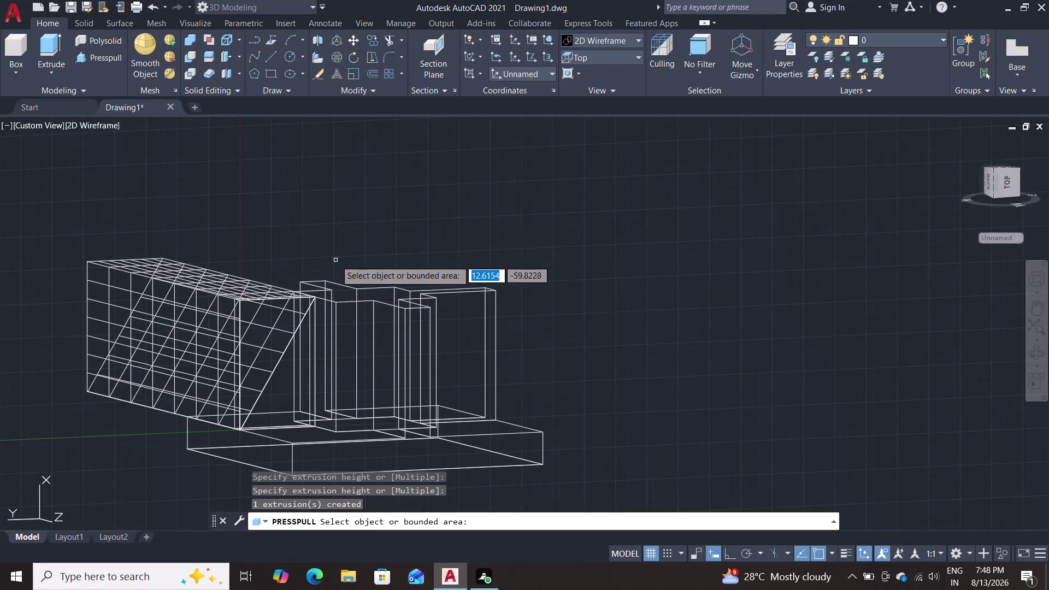
Switch the visual style to Shades of Gray and orbit to face the end wall.
key(Escape)
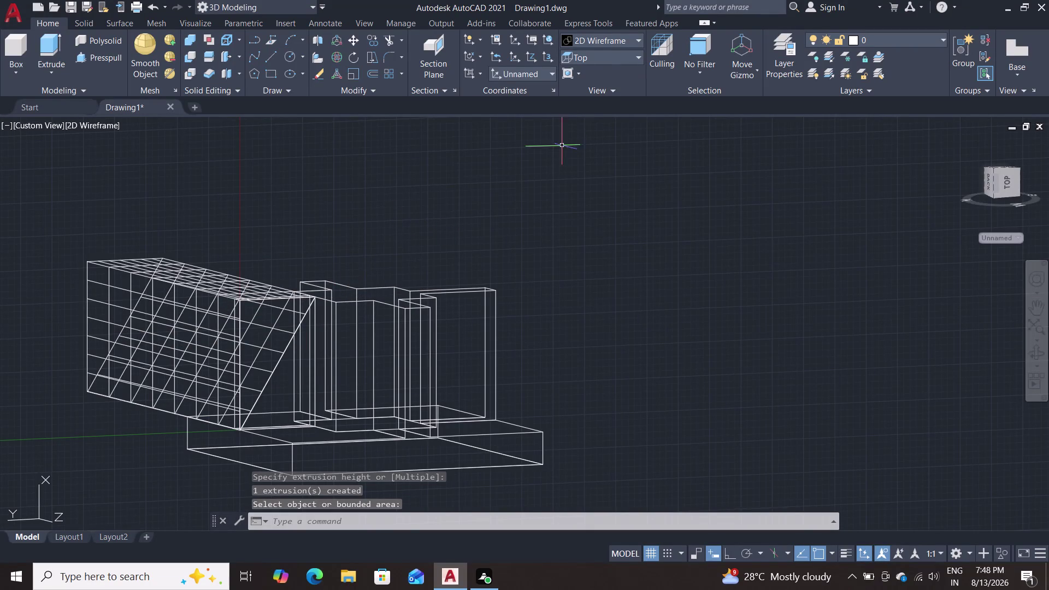
click(600, 54)
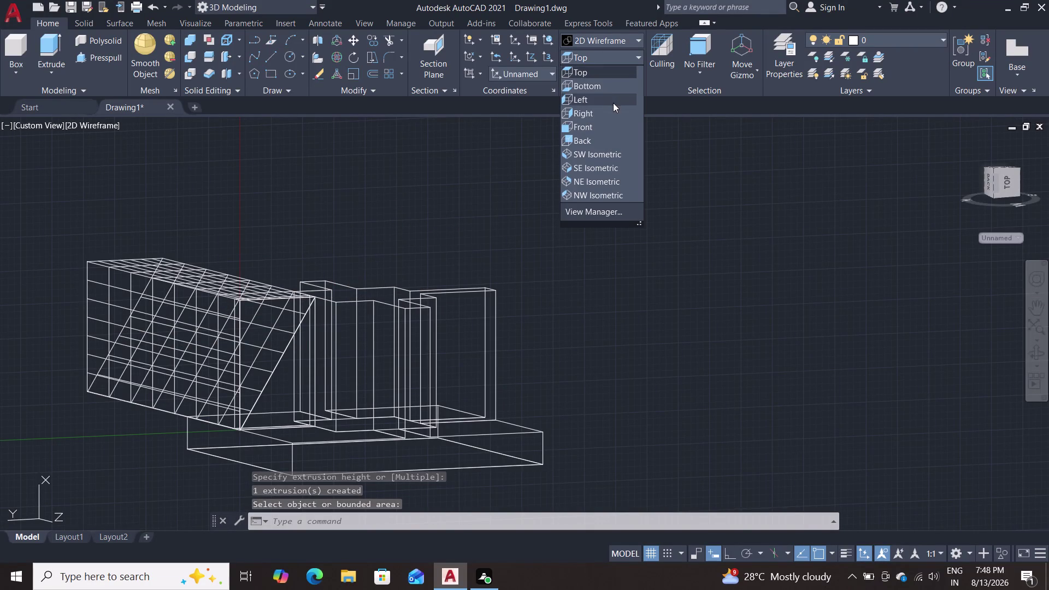
click(604, 42)
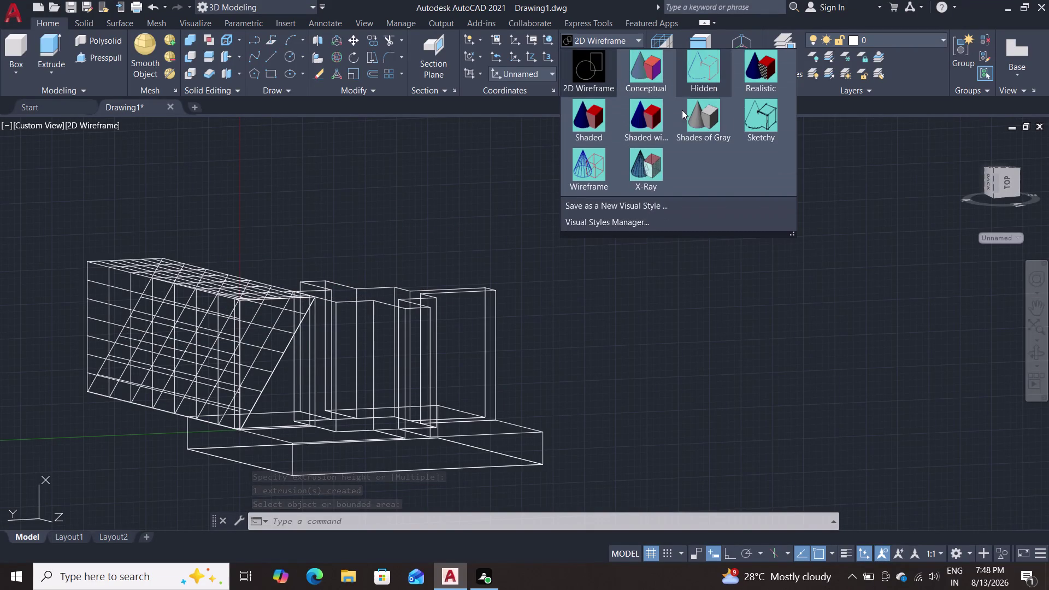
click(693, 120)
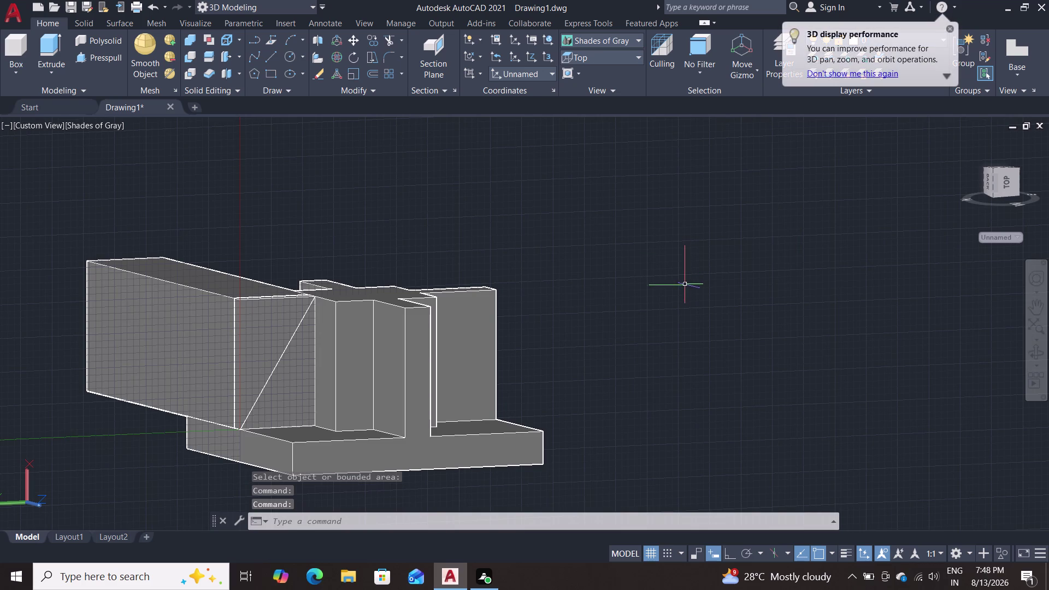
key(Escape)
middle_drag(638, 319, 455, 455)
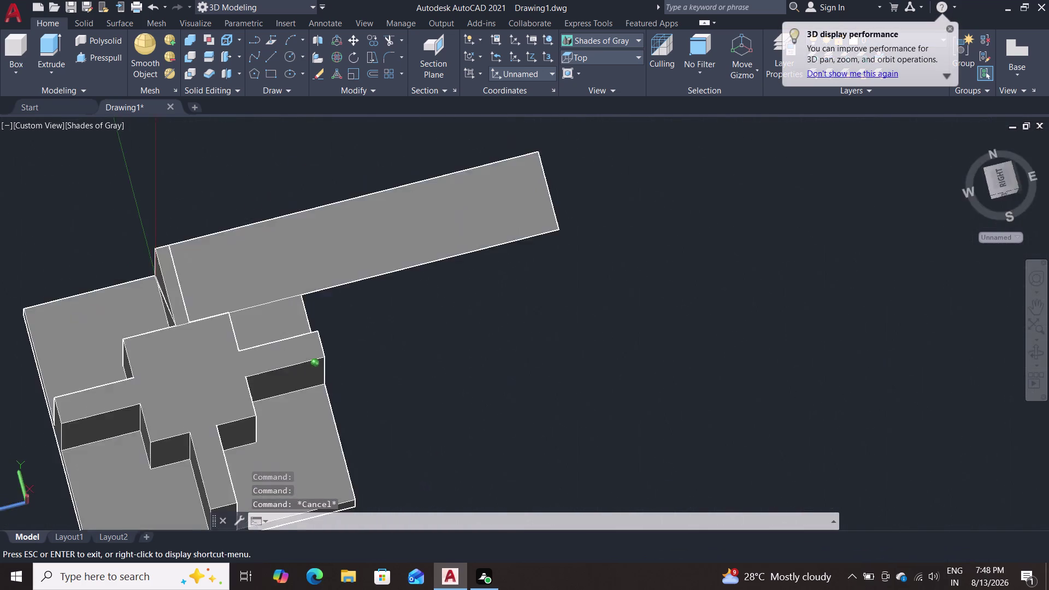
middle_drag(455, 454, 248, 342)
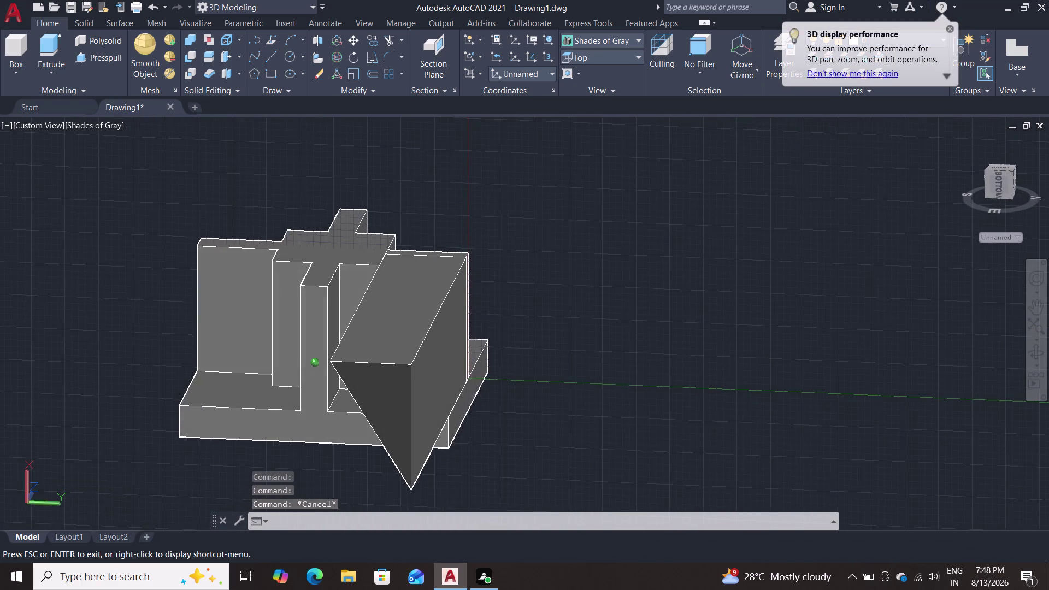
middle_drag(550, 324, 263, 311)
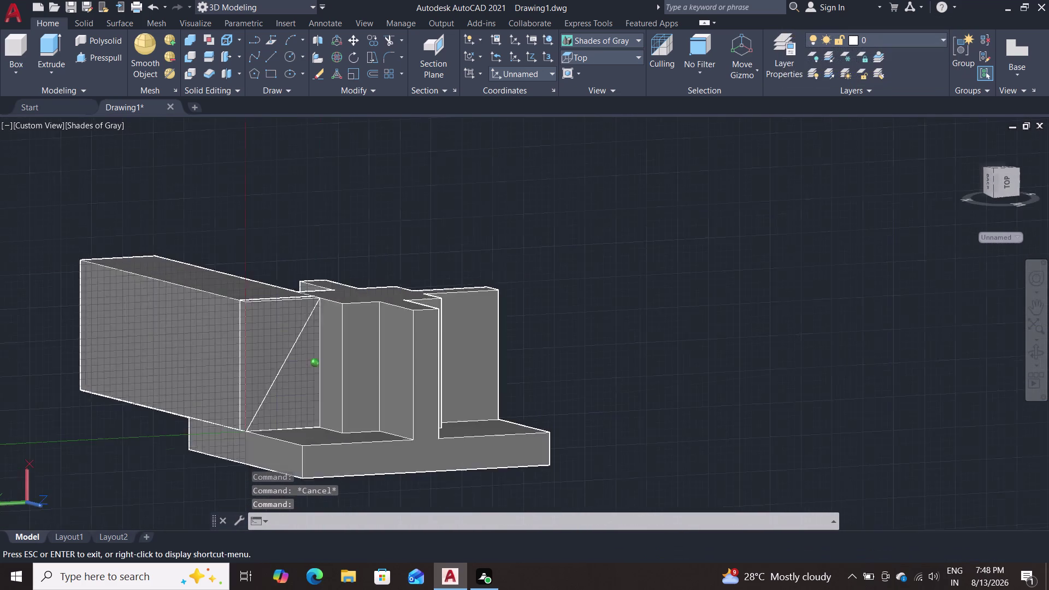
middle_drag(263, 311, 241, 320)
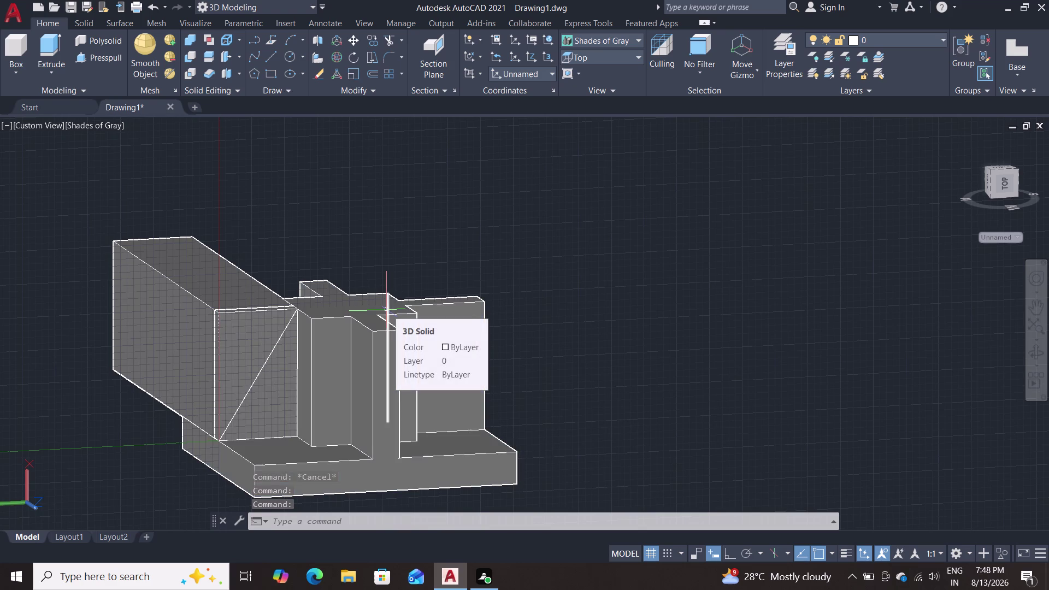
Delete the long slanted block on the left.
key(Escape)
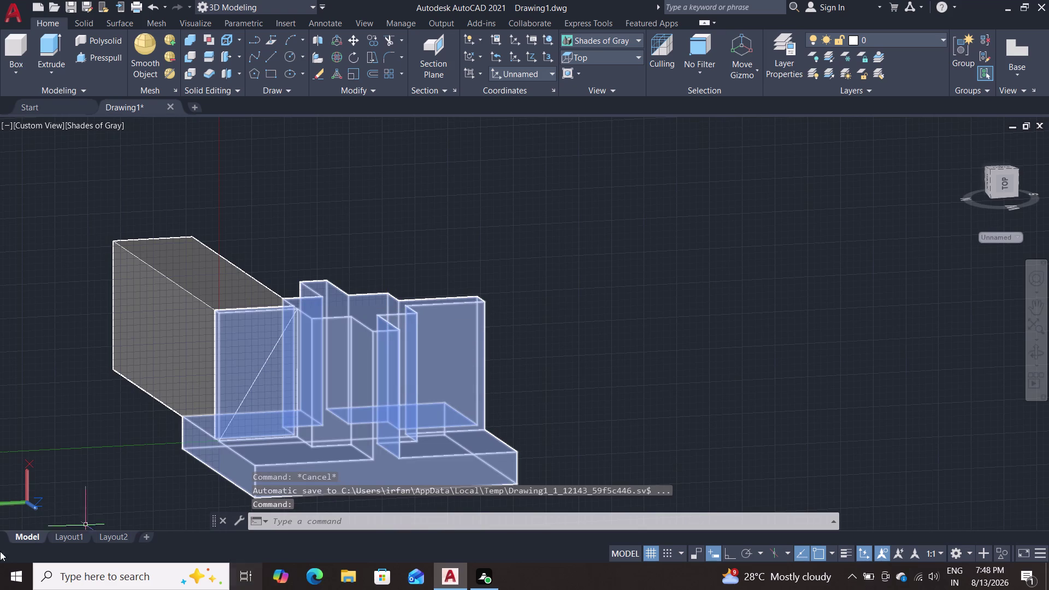
click(158, 302)
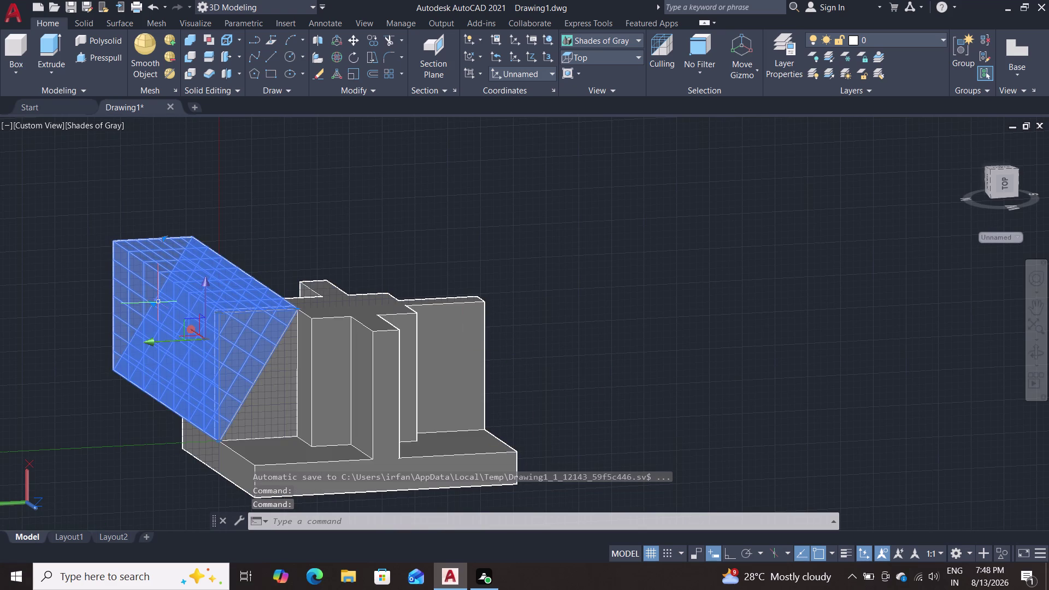
key(Delete)
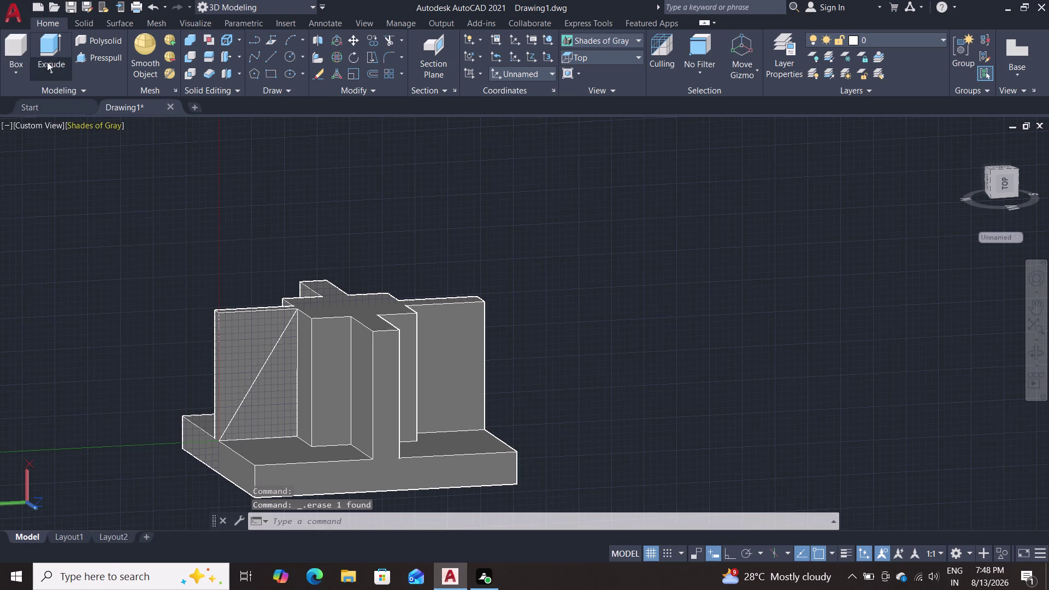
Try press-pulling the end wall face twice, cancelling both attempts.
click(98, 56)
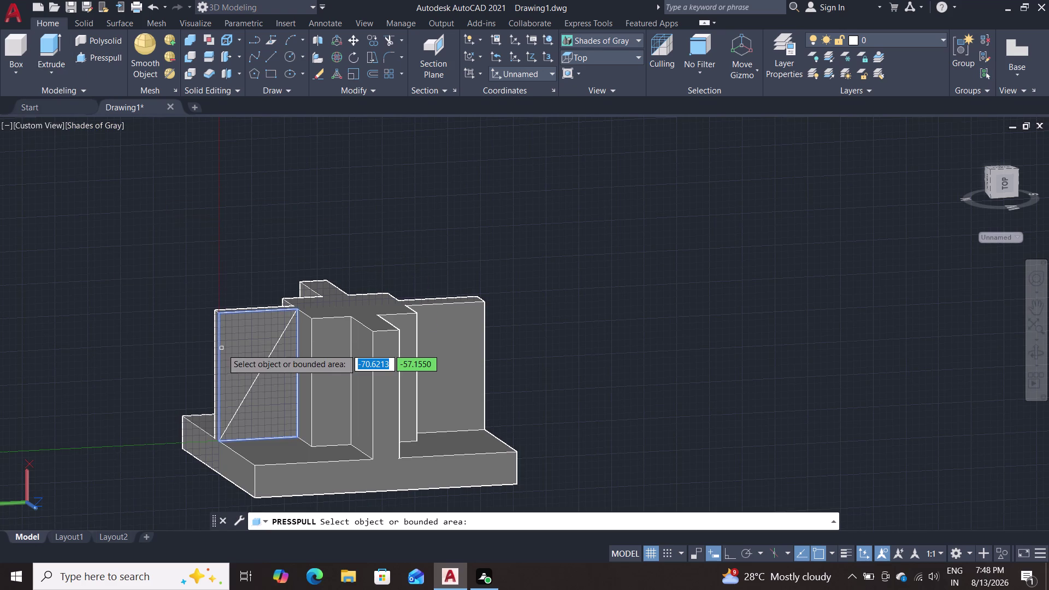
click(237, 327)
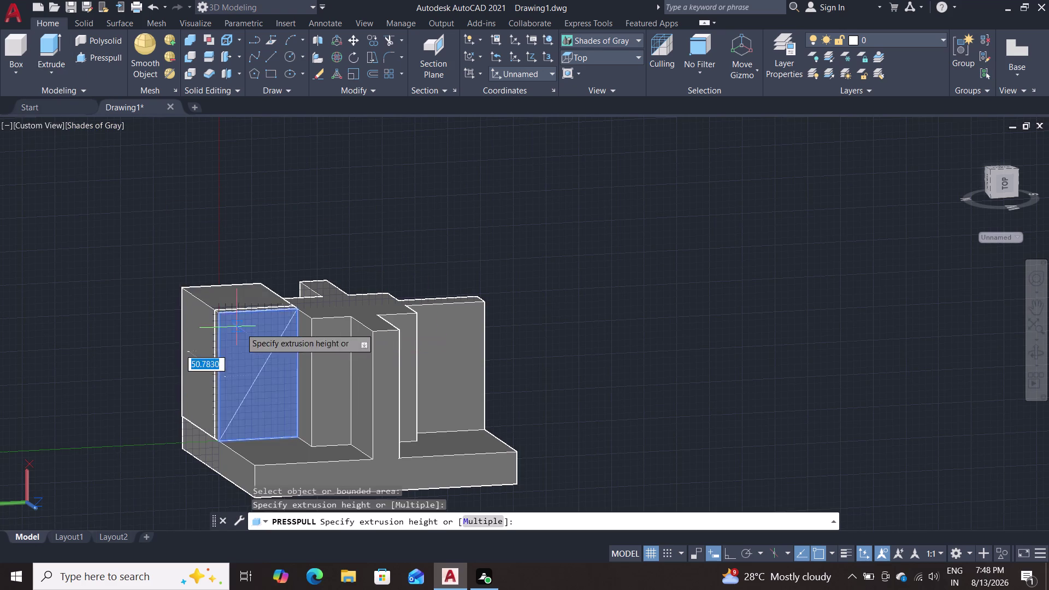
key(Escape)
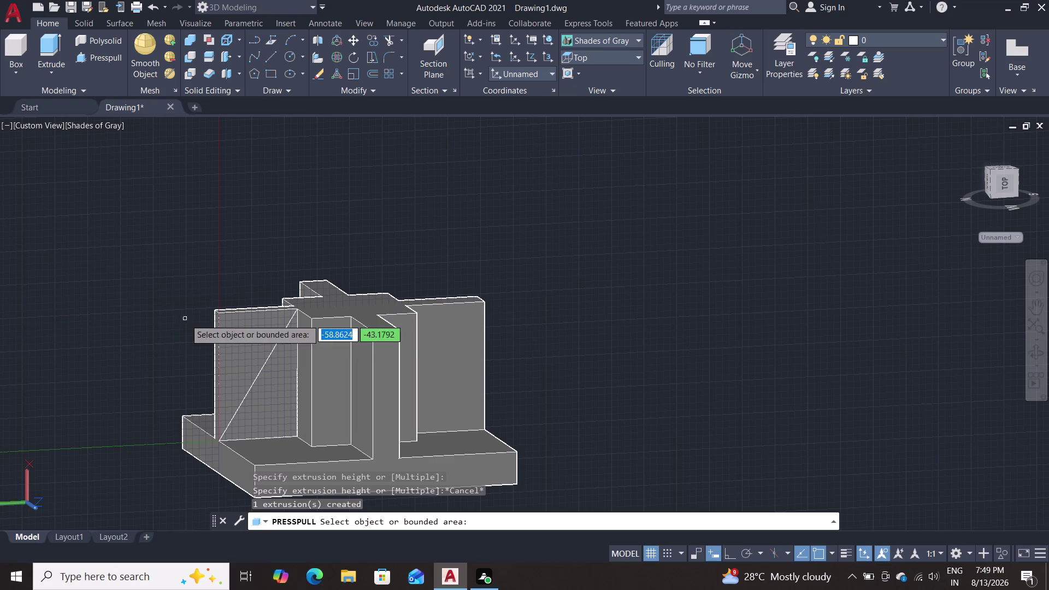
click(264, 312)
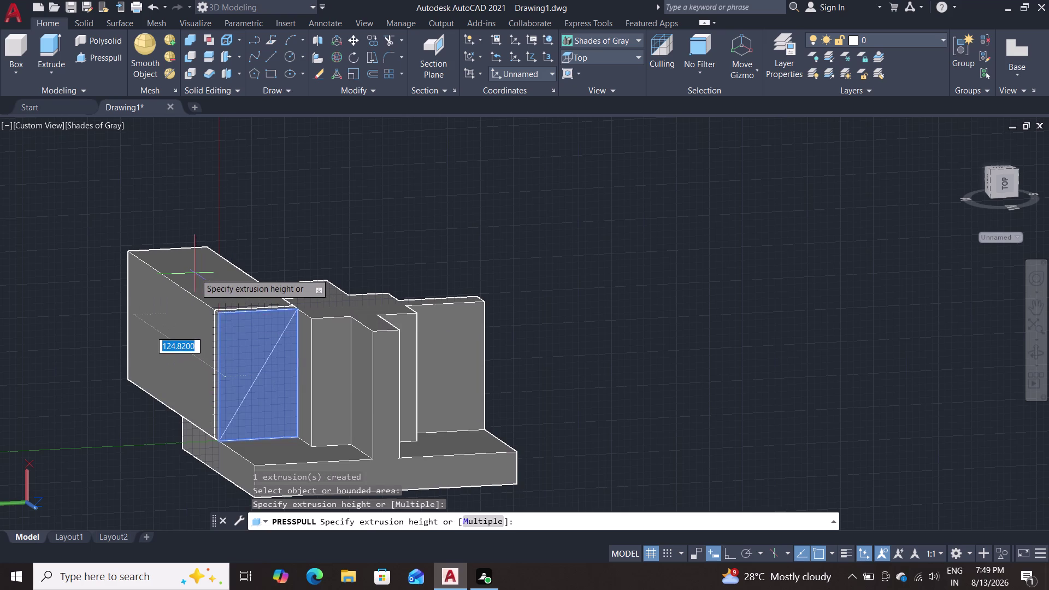
key(Escape)
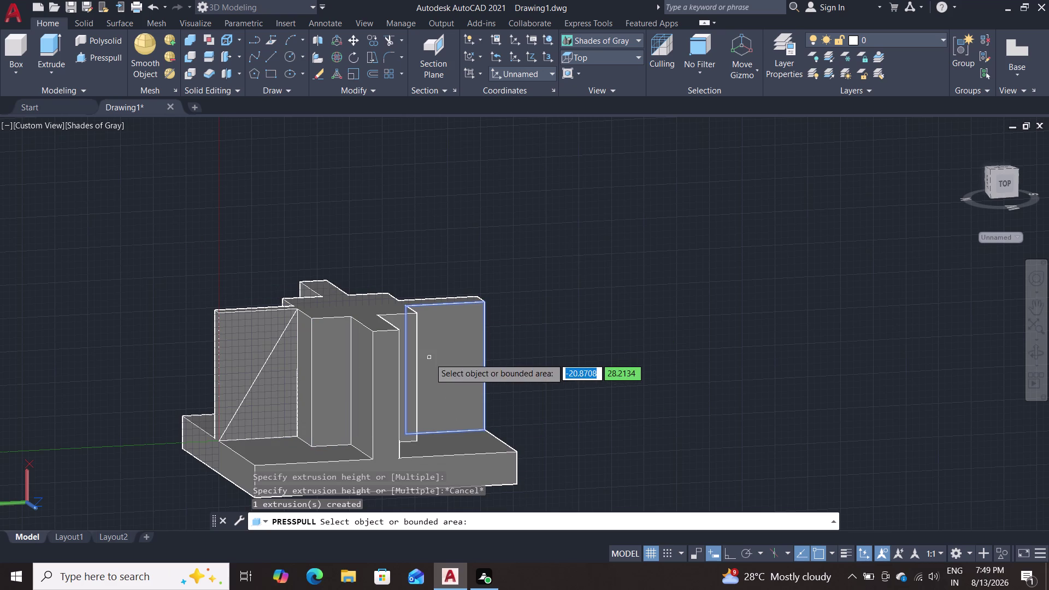
scroll(down, 3)
scroll(up, 3)
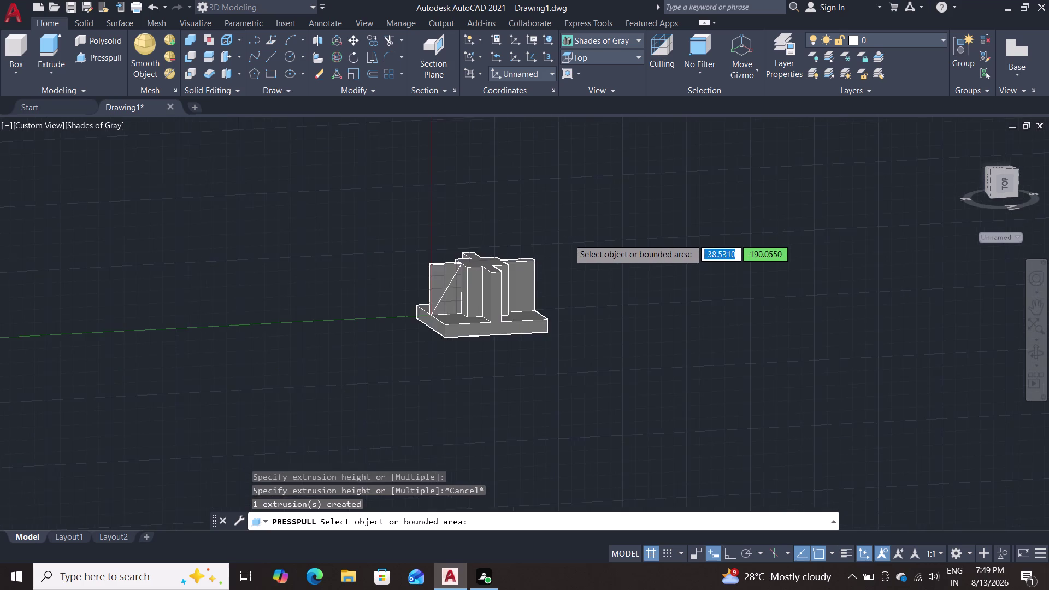
scroll(up, 3)
middle_drag(588, 281, 609, 199)
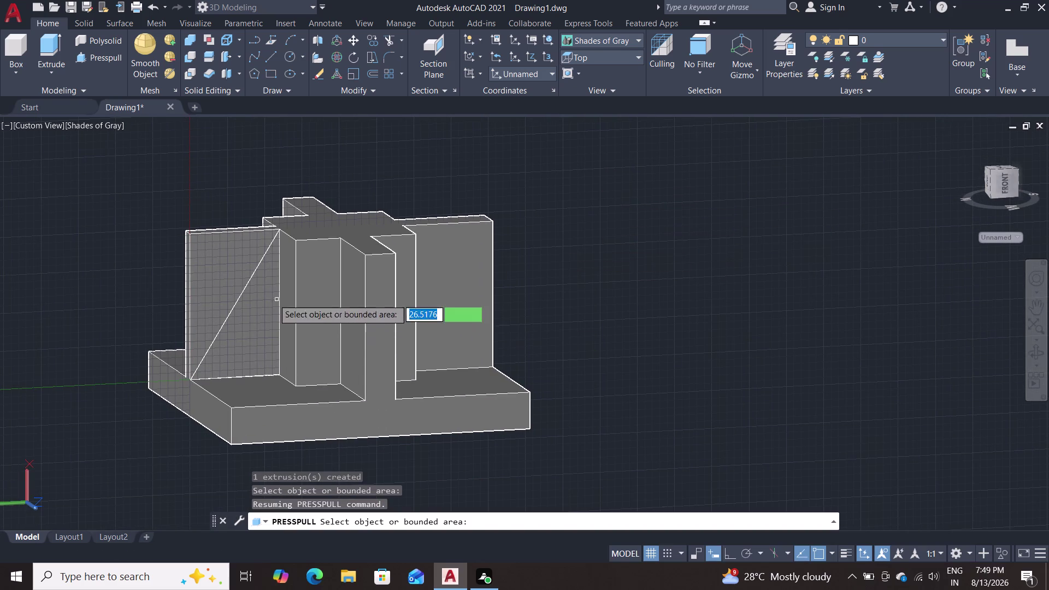
double_click(244, 291)
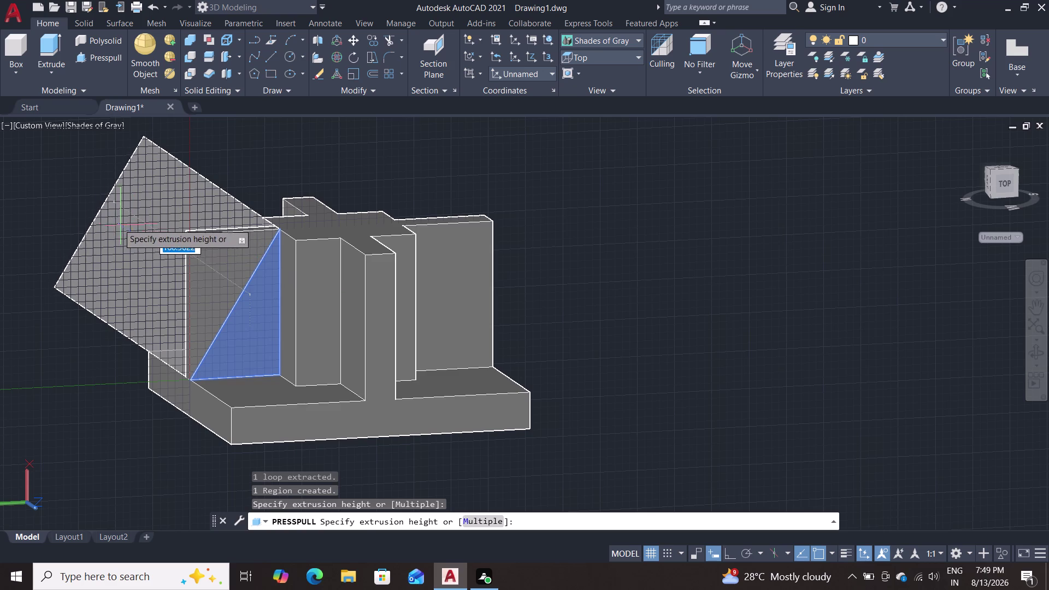
click(106, 218)
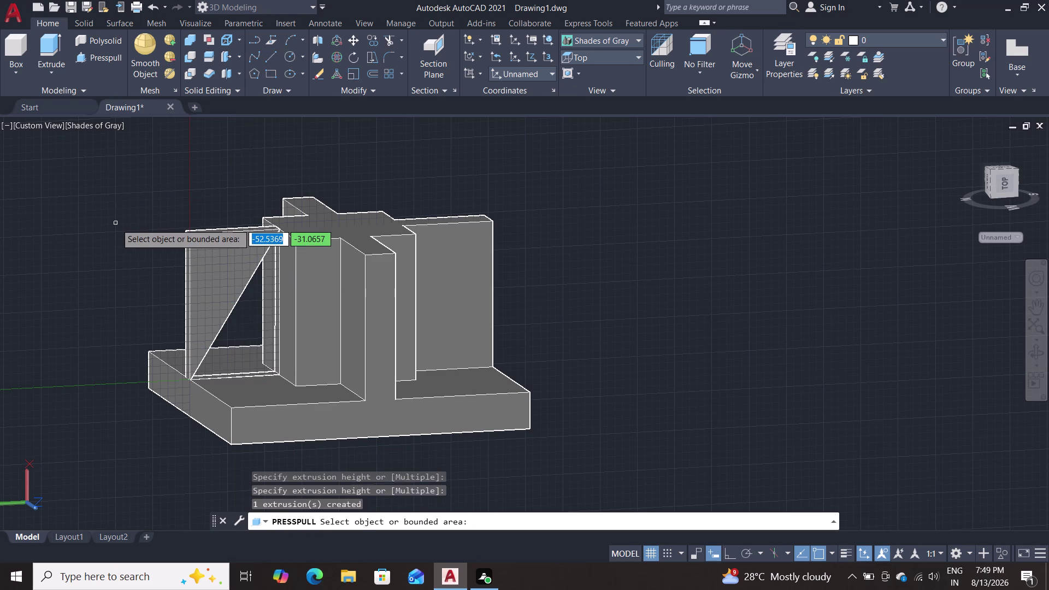
key(ctrl+z)
key(Escape)
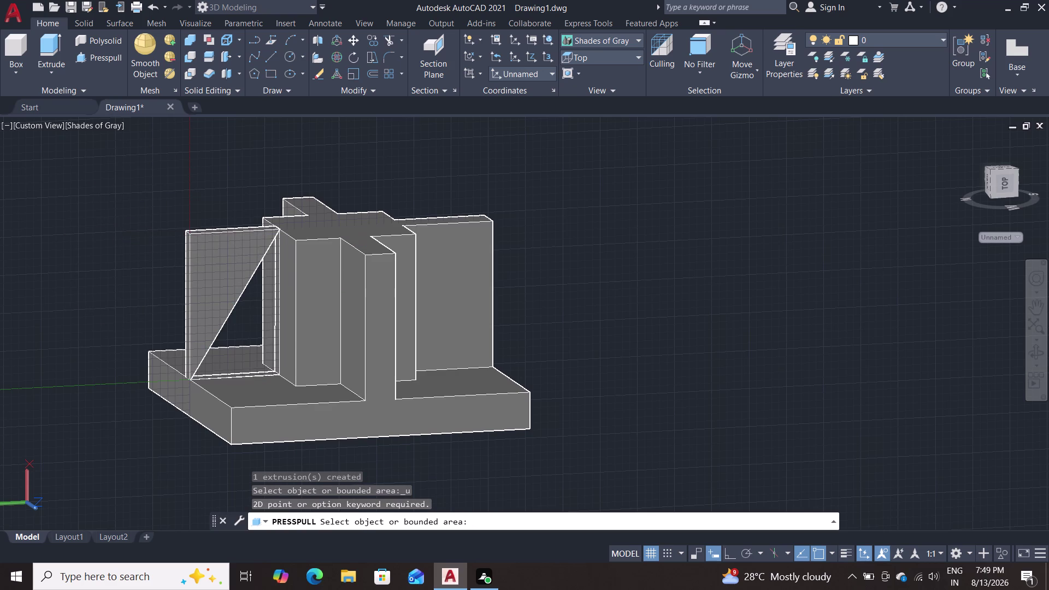
key(ctrl+z)
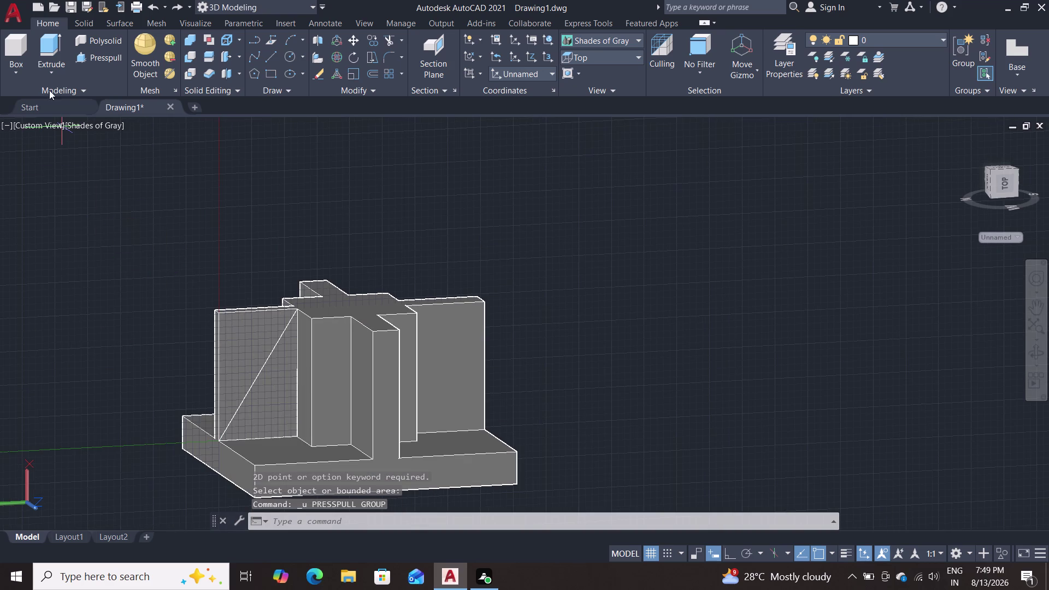
Press-pull the end wall's triangular region outward into a long wedge prism.
click(92, 62)
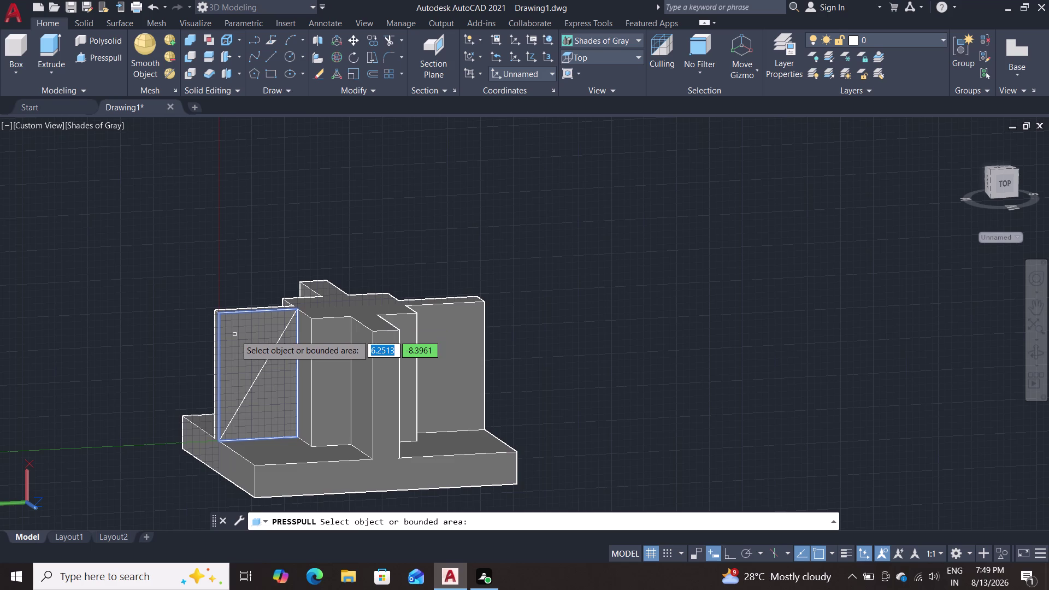
double_click(275, 354)
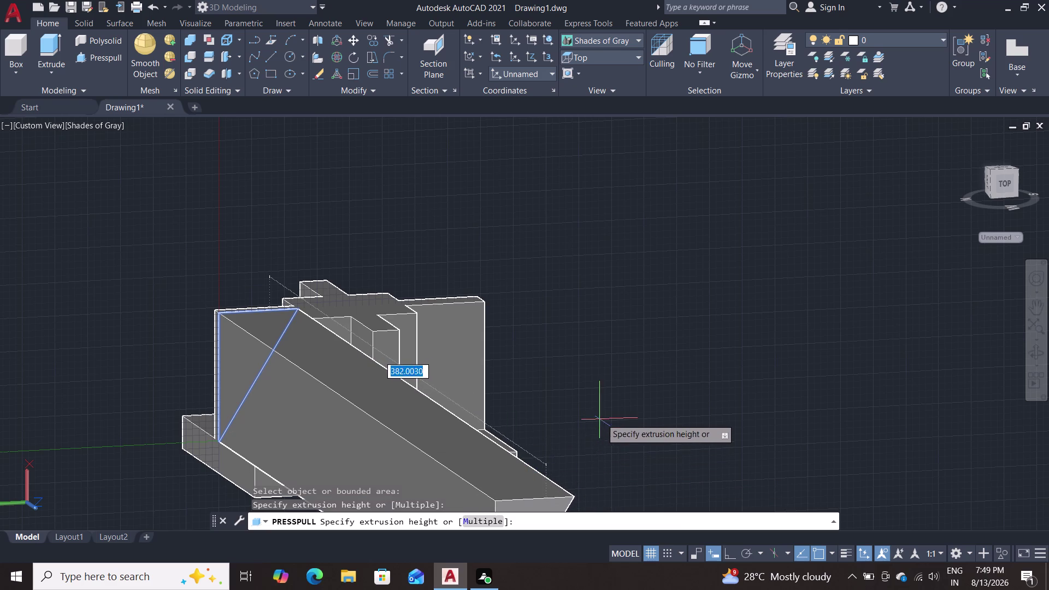
middle_drag(601, 417, 710, 266)
middle_drag(654, 364, 773, 407)
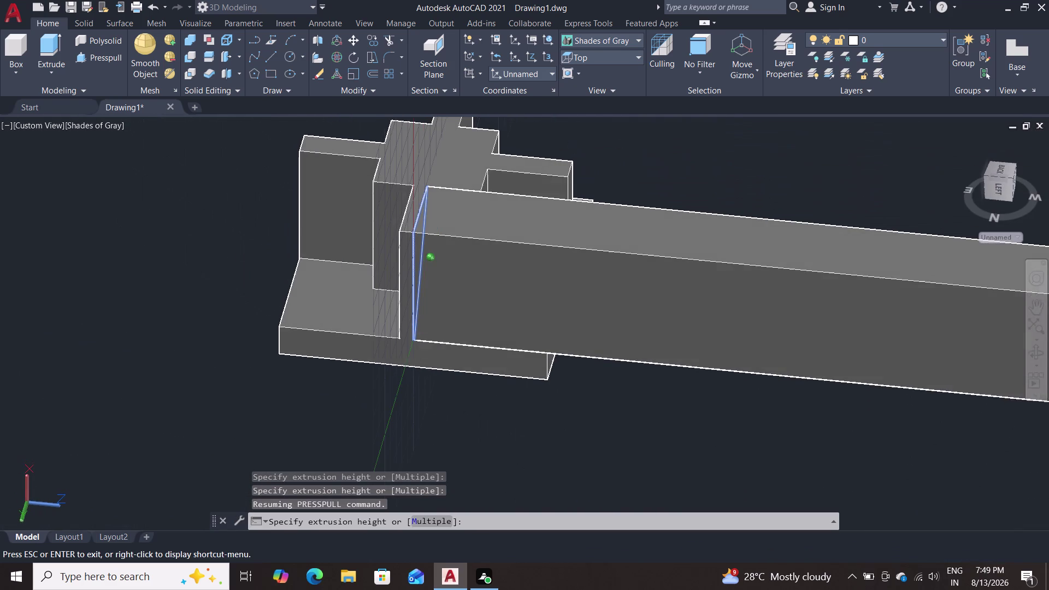
middle_drag(774, 407, 774, 408)
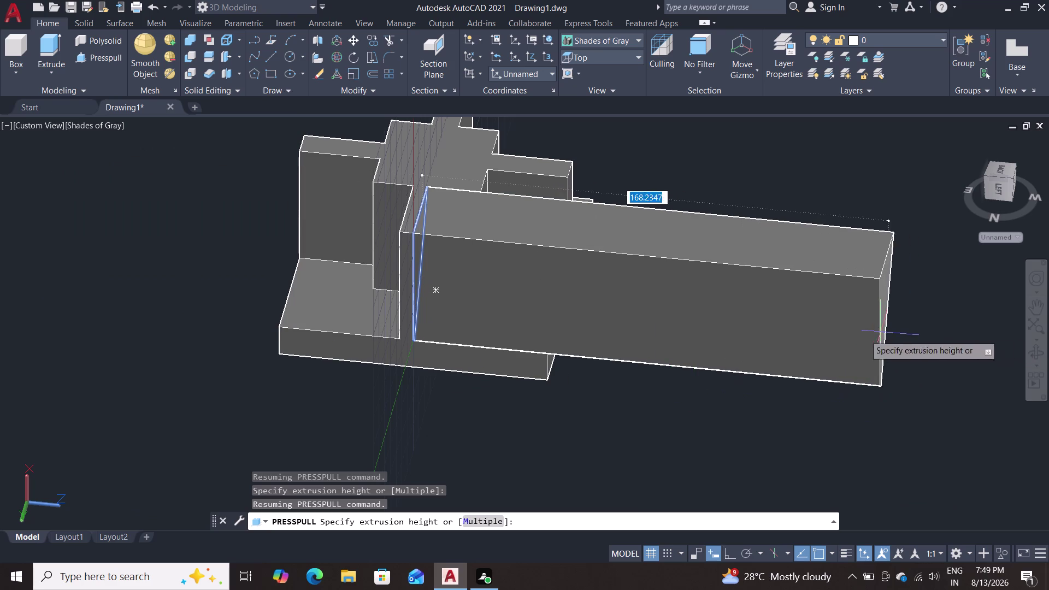
click(878, 328)
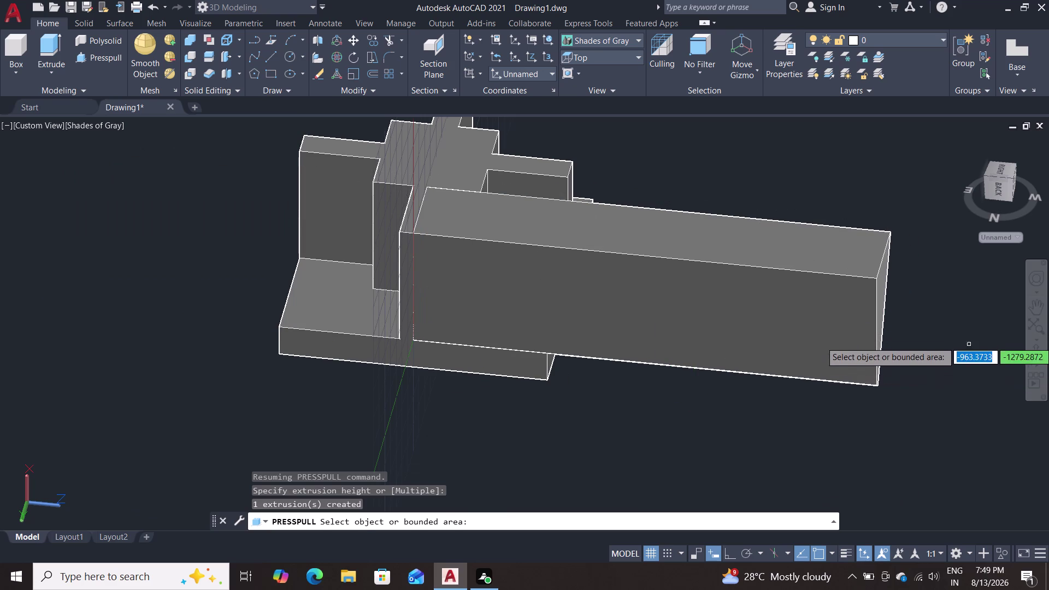
scroll(down, 3)
scroll(up, 3)
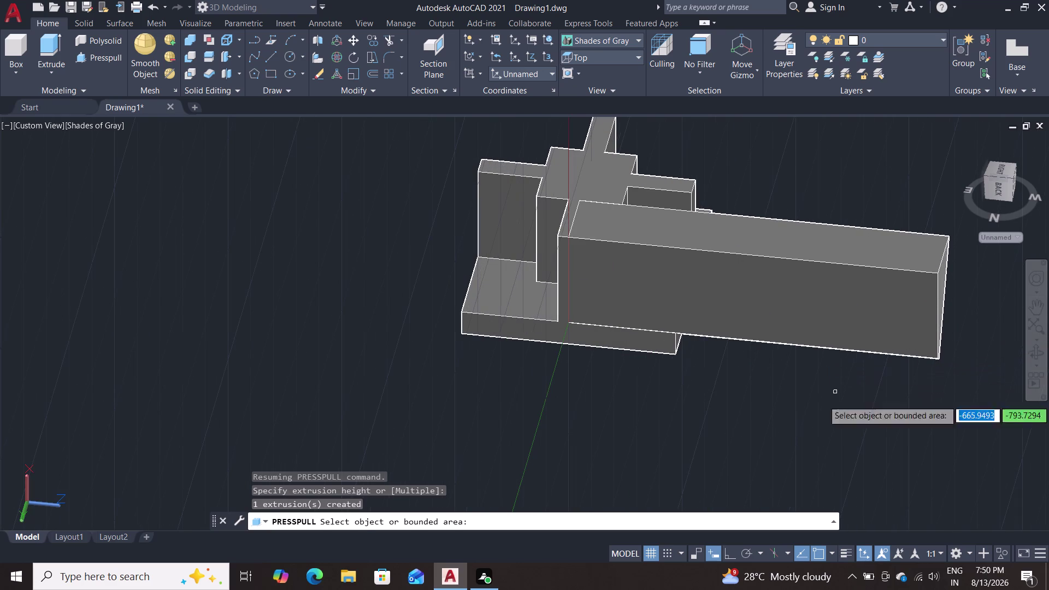
click(942, 285)
middle_drag(869, 390, 868, 391)
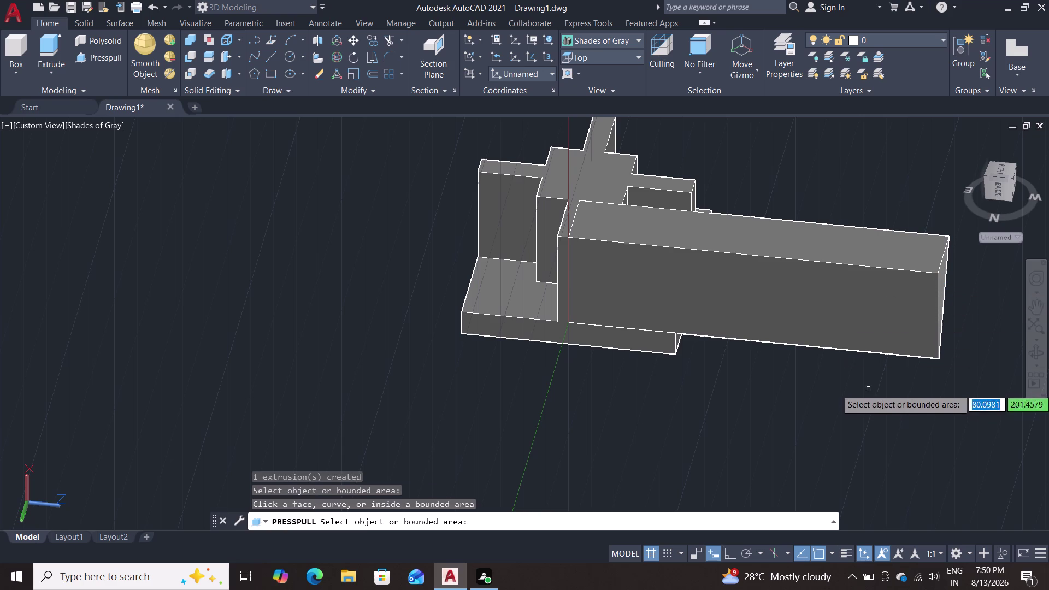
middle_drag(868, 390, 751, 345)
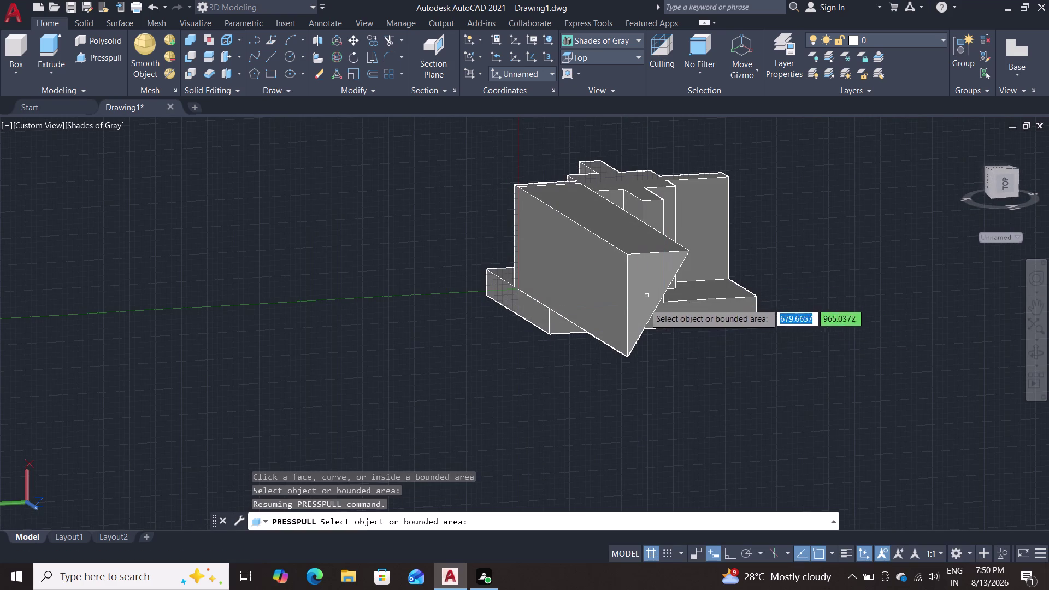
key(Escape)
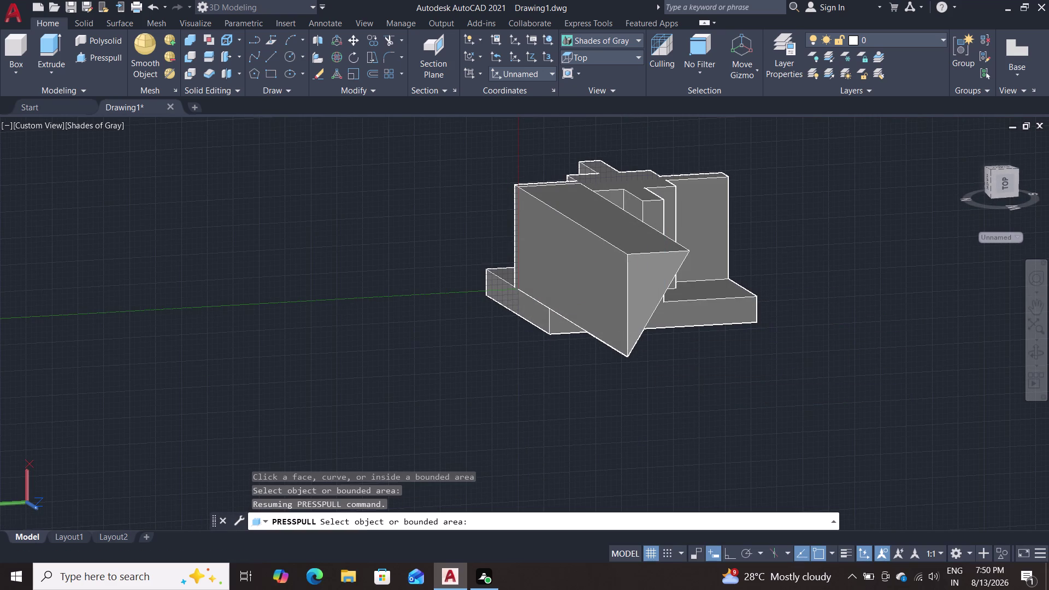
Orbit and zoom around the model to inspect the wedge and base slab.
double_click(96, 58)
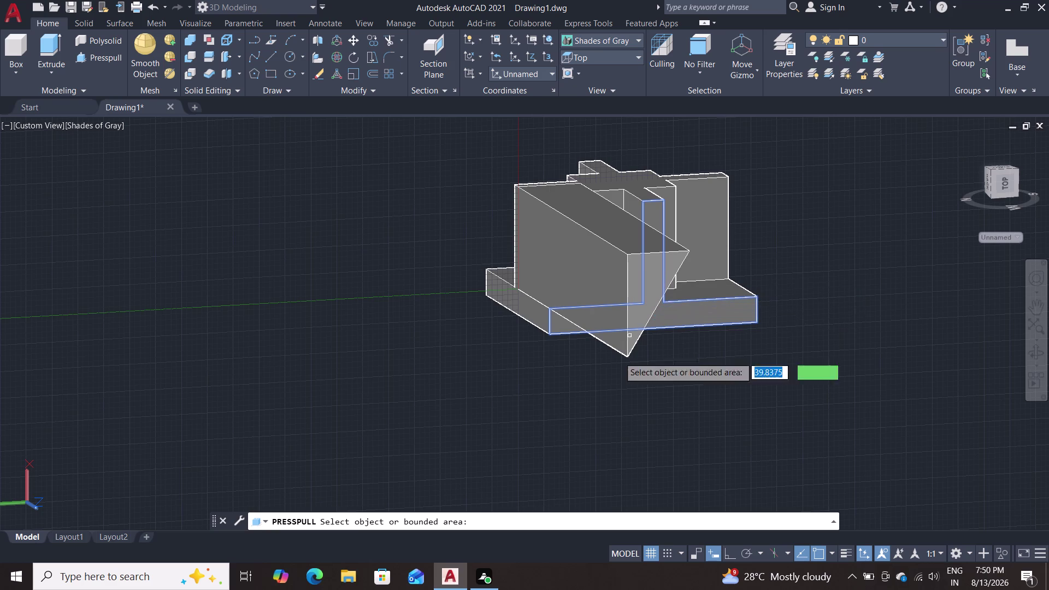
middle_drag(434, 363, 678, 361)
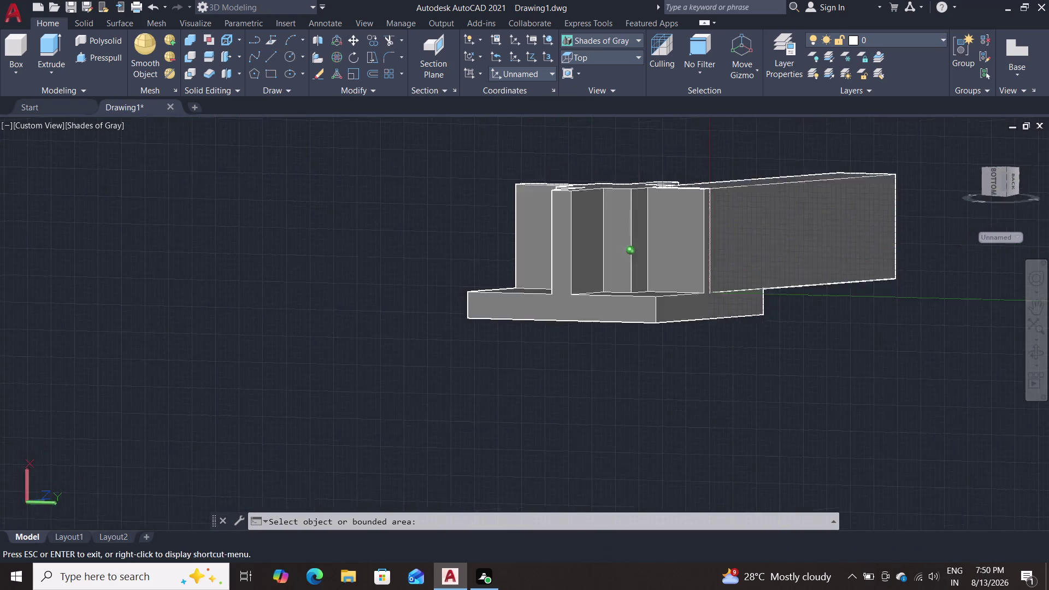
middle_drag(678, 360, 390, 322)
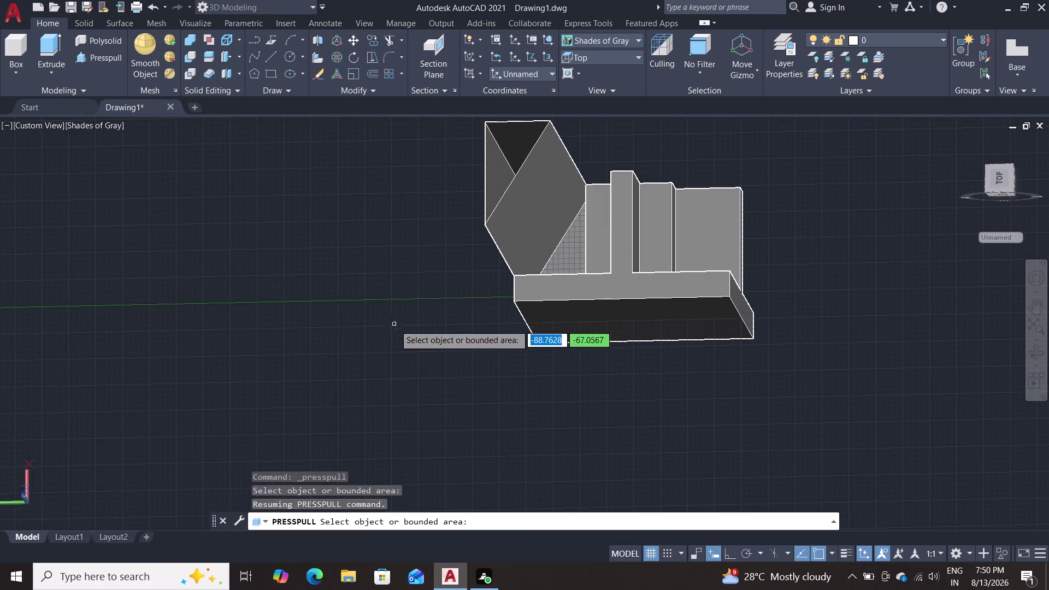
scroll(down, 3)
middle_drag(458, 347, 462, 355)
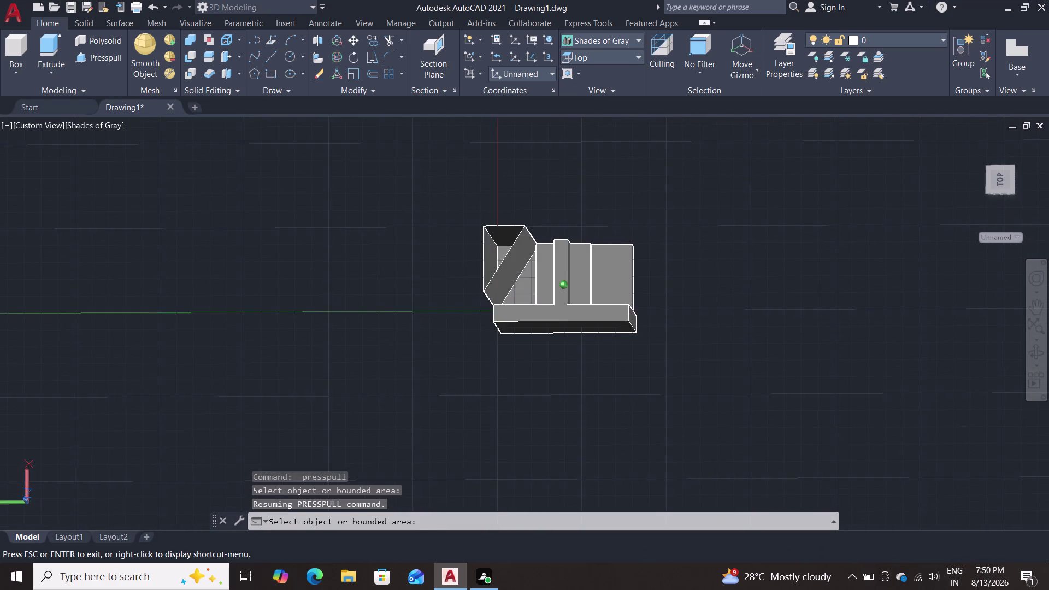
middle_drag(462, 355, 475, 374)
scroll(up, 3)
middle_drag(479, 319, 460, 331)
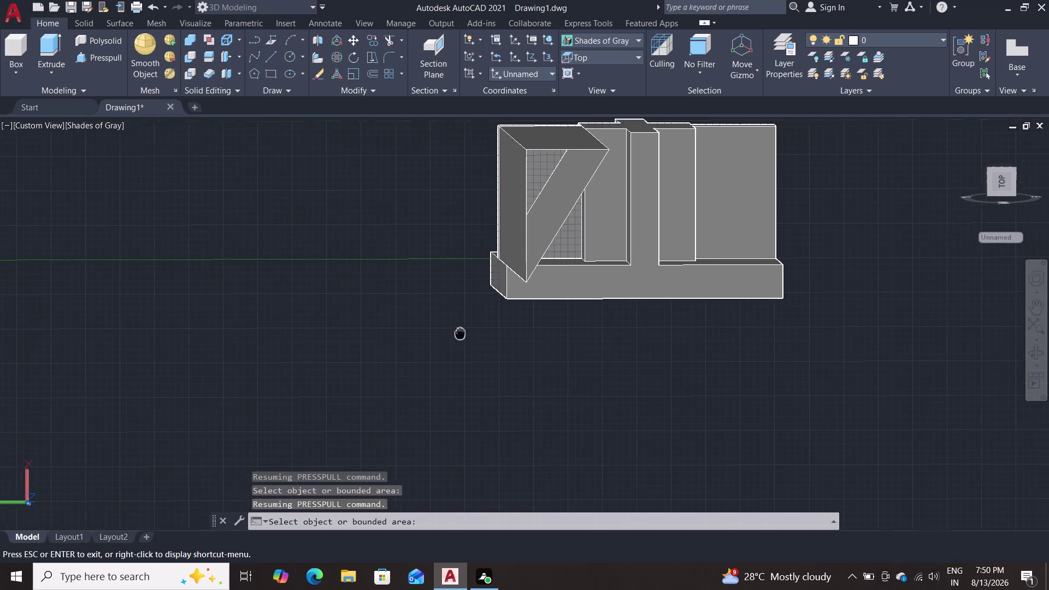
middle_drag(461, 331, 430, 388)
scroll(up, 3)
middle_click(424, 363)
middle_drag(432, 345, 409, 332)
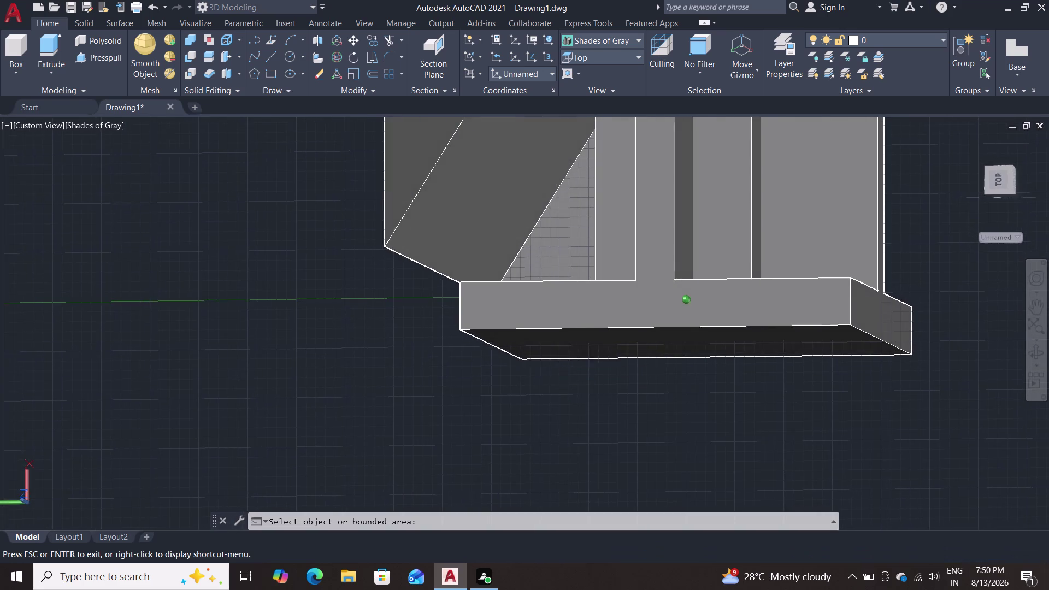
middle_drag(409, 332, 426, 339)
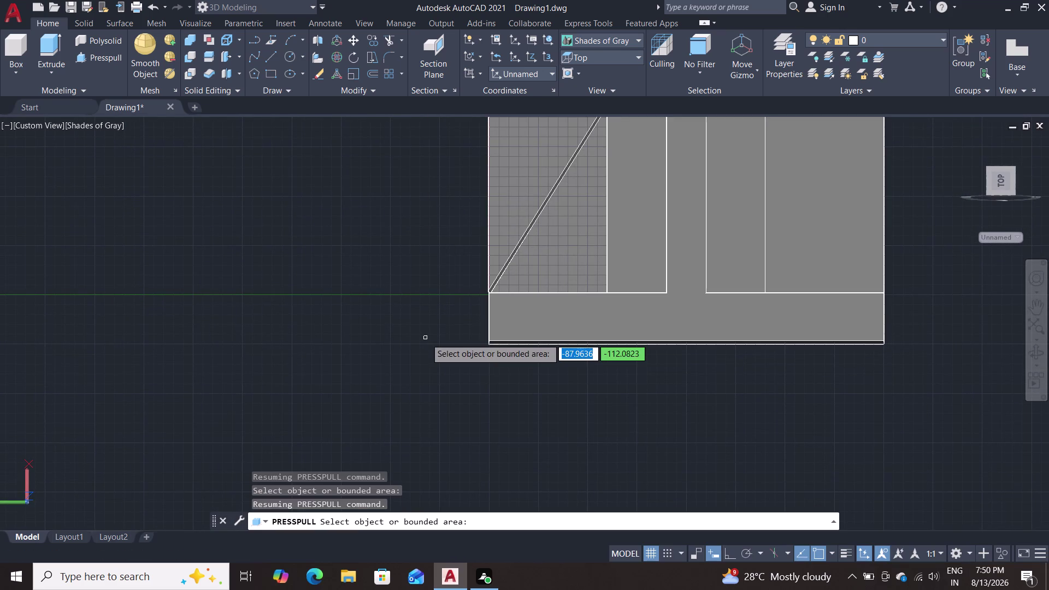
Cancel press-pull and undo both the wedge extrusion and the previous pull.
key(ctrl+z)
key(ctrl+z)
key(Escape)
key(Escape)
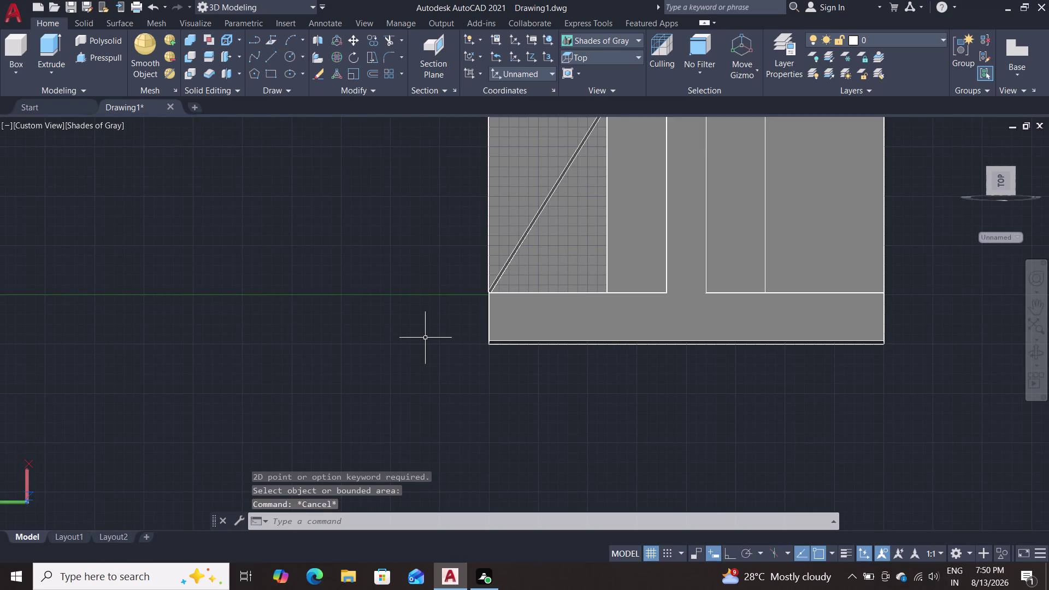
key(ctrl+z)
key(ctrl+z)
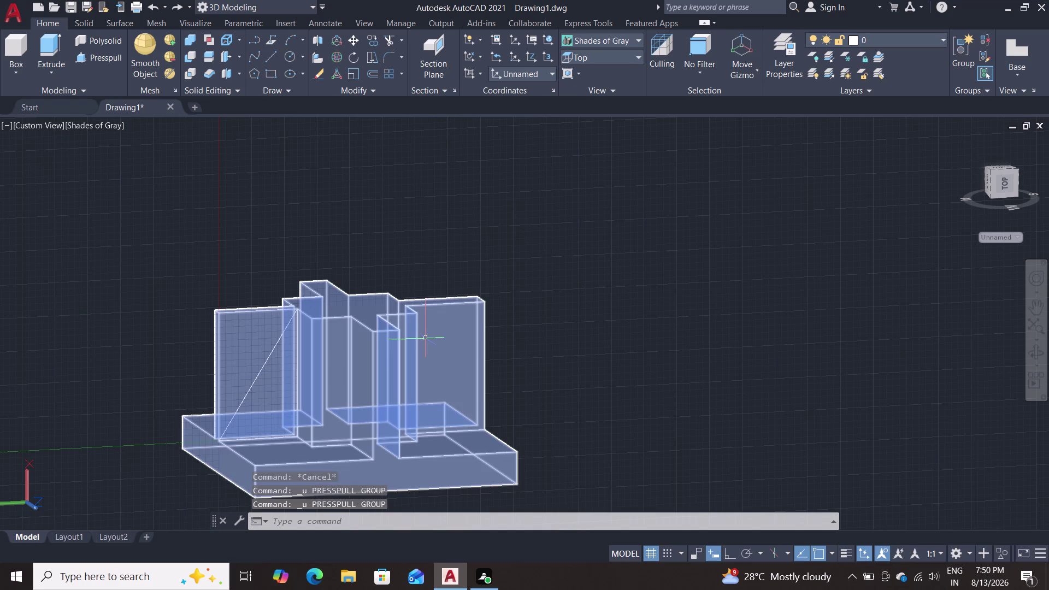
middle_drag(557, 367, 611, 325)
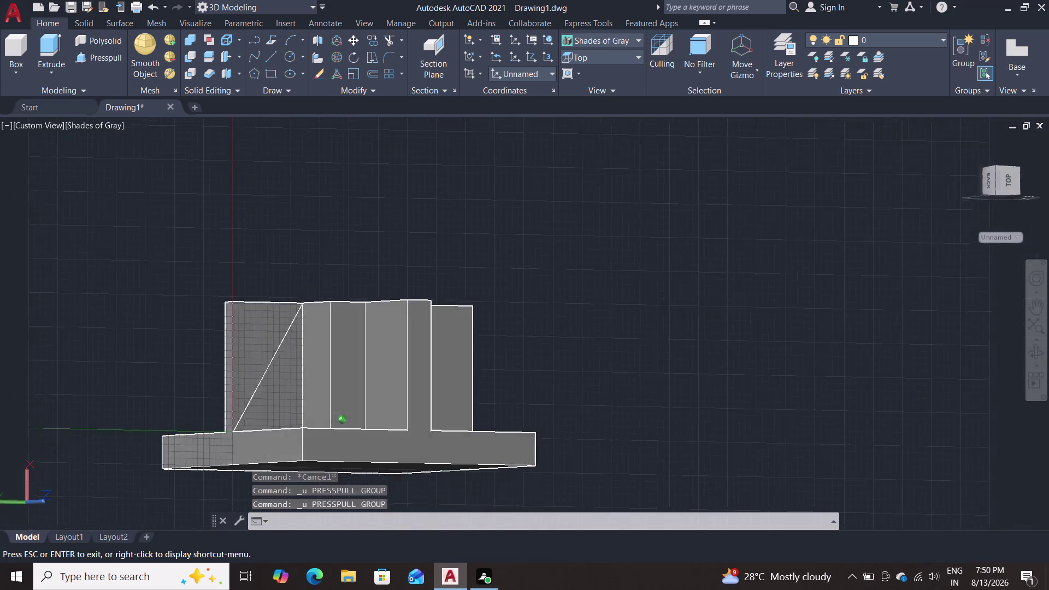
middle_drag(612, 325, 582, 352)
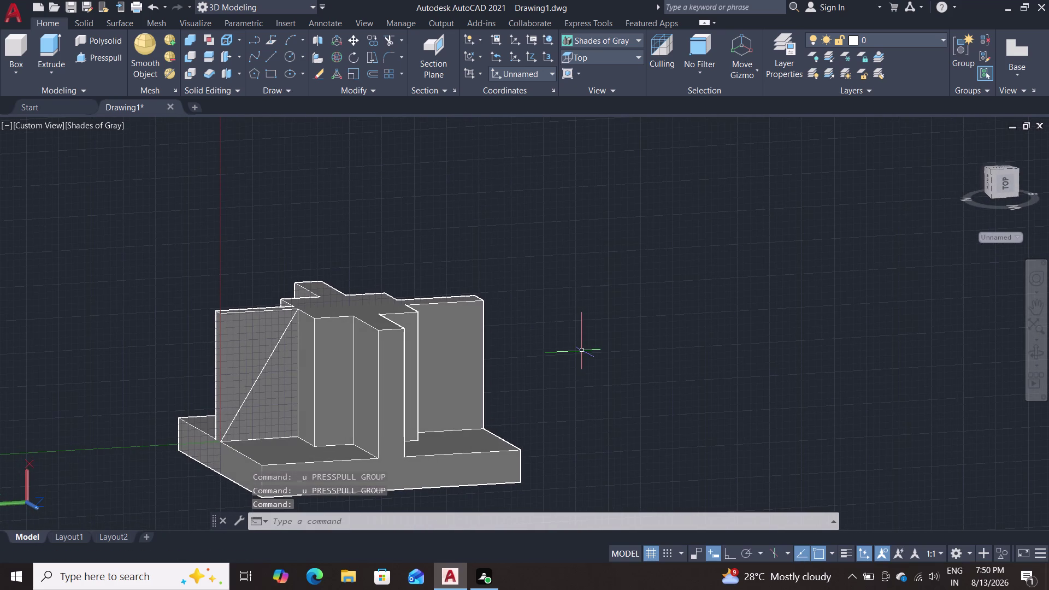
Zoom to the wall and pick its diagonal line, dismissing the overlapping-object list.
scroll(up, 3)
middle_drag(573, 336, 598, 319)
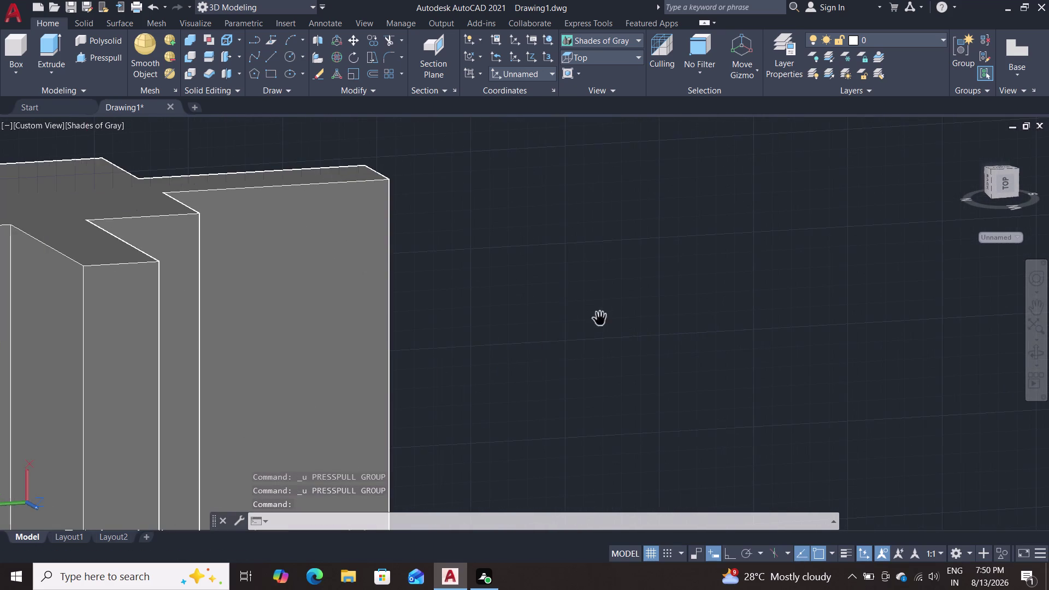
middle_drag(598, 319, 1018, 125)
scroll(down, 3)
scroll(up, 3)
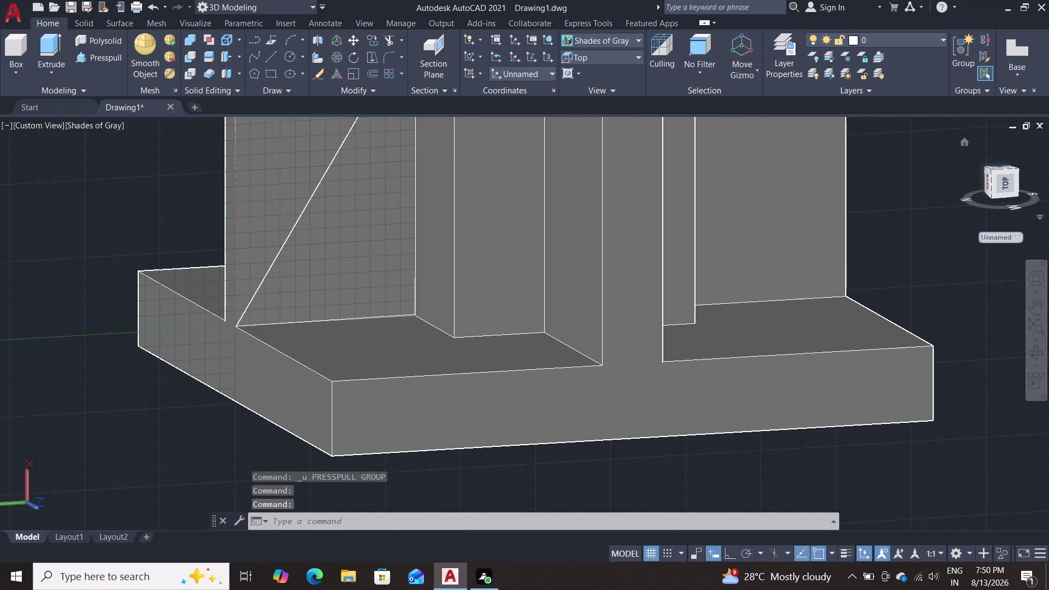
middle_drag(997, 181, 966, 315)
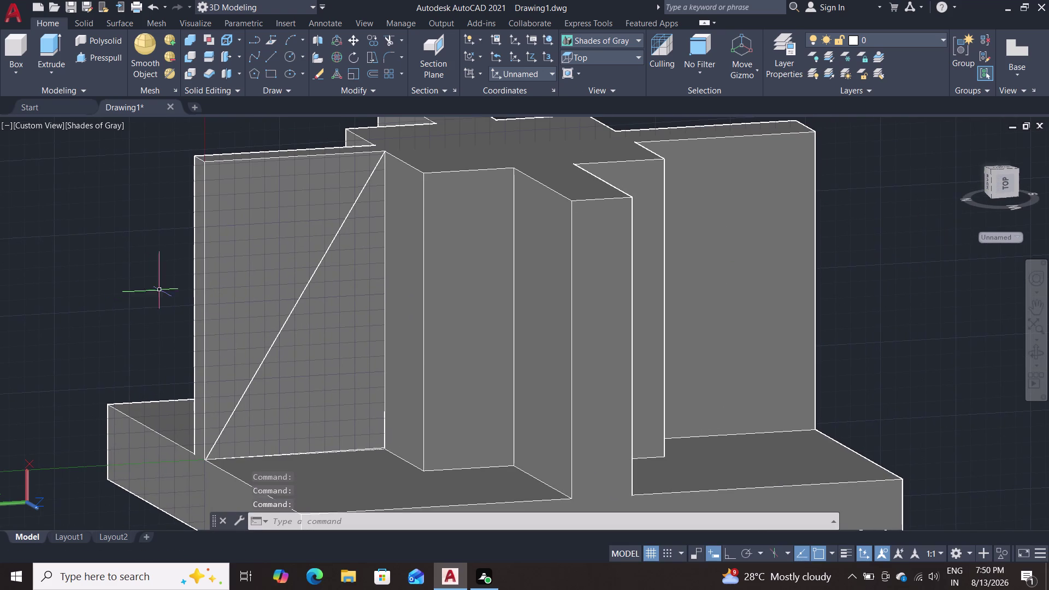
click(300, 299)
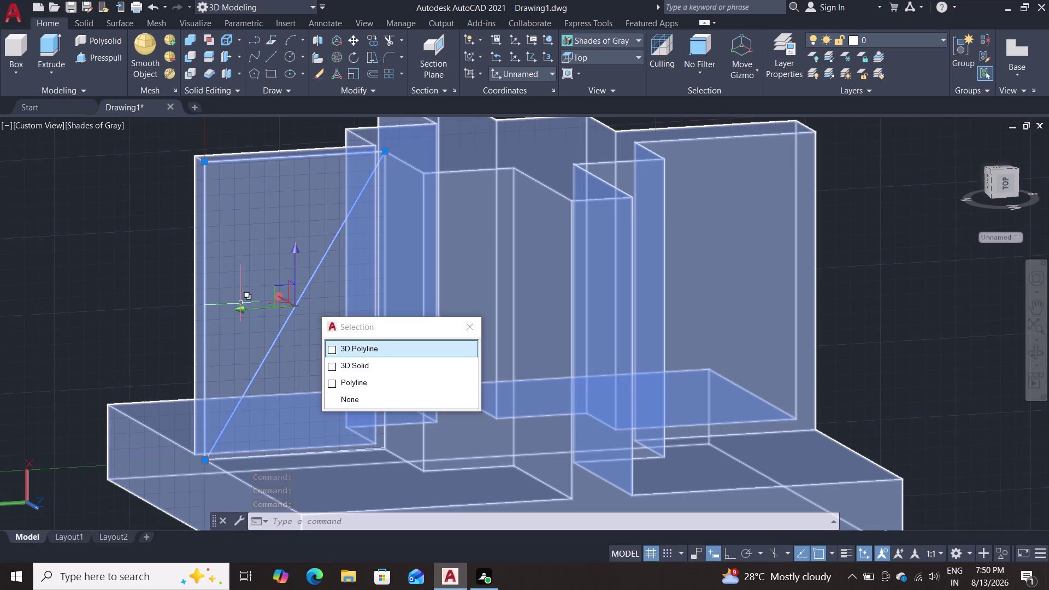
key(Escape)
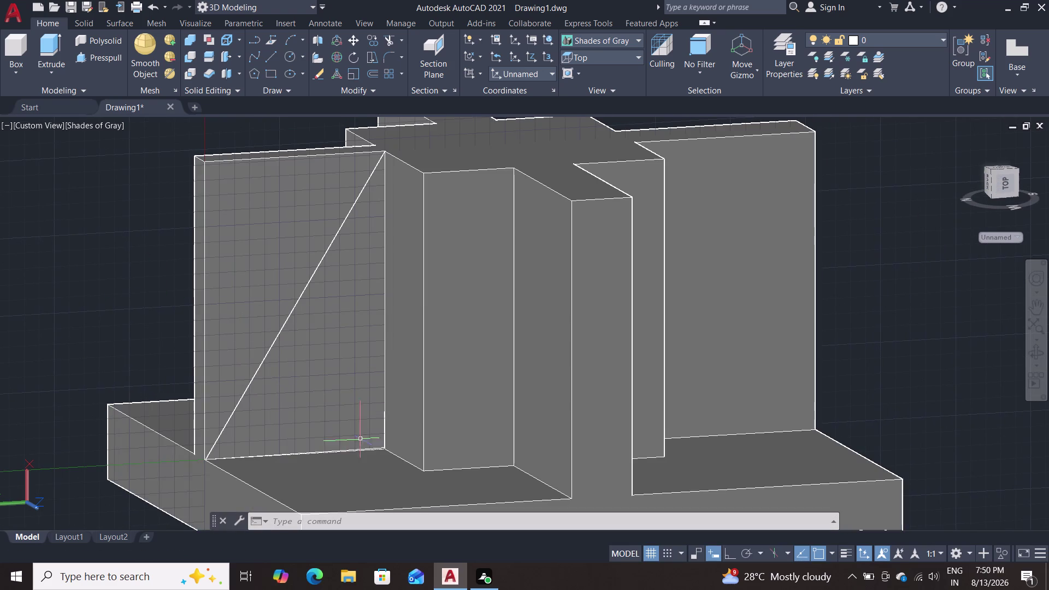
Delete the triangular polyline lying on the wall face.
click(378, 449)
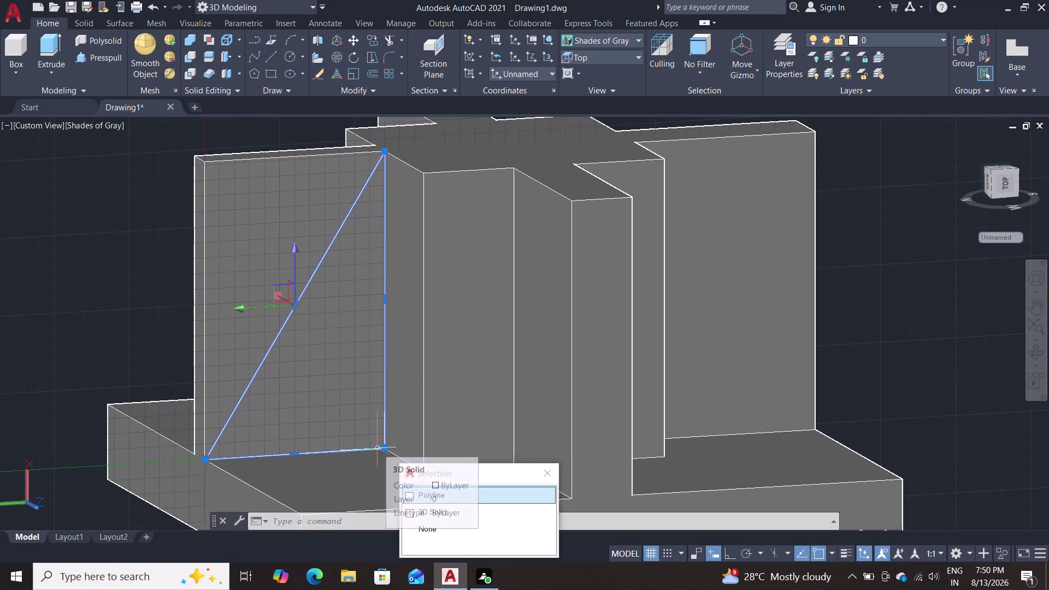
key(Delete)
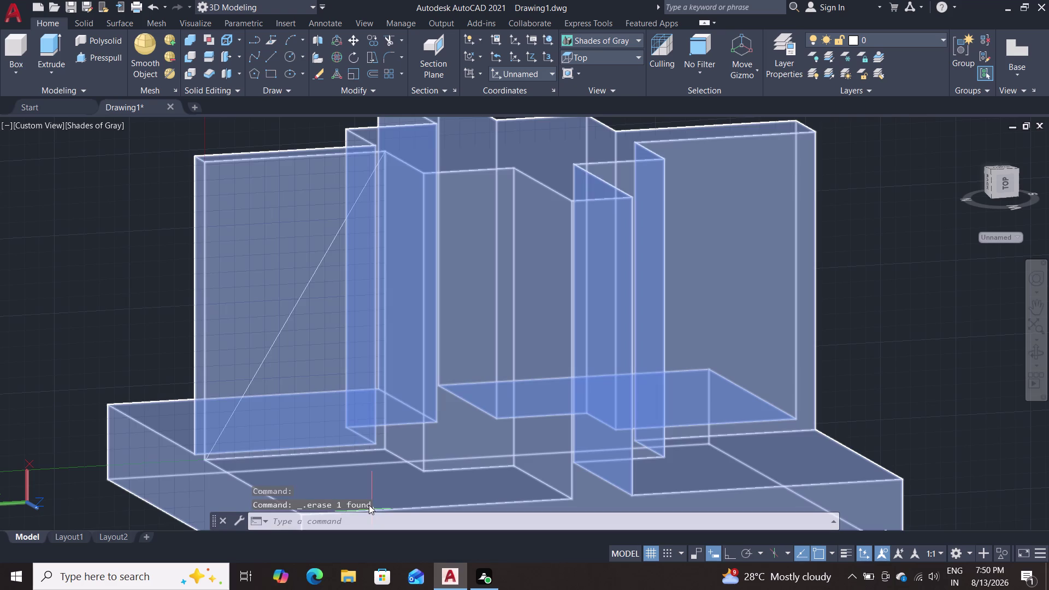
double_click(336, 453)
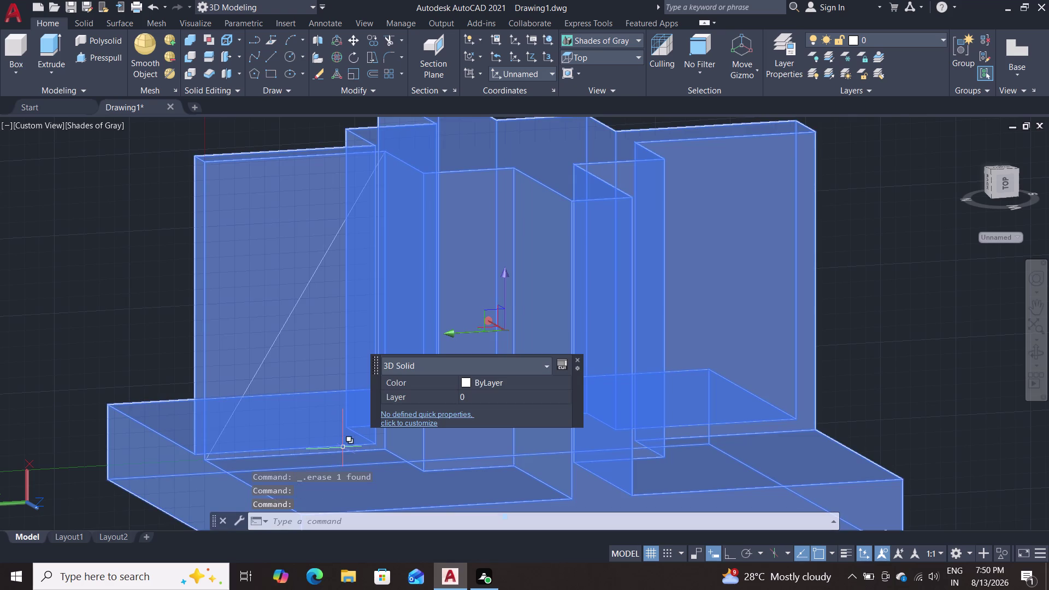
key(Escape)
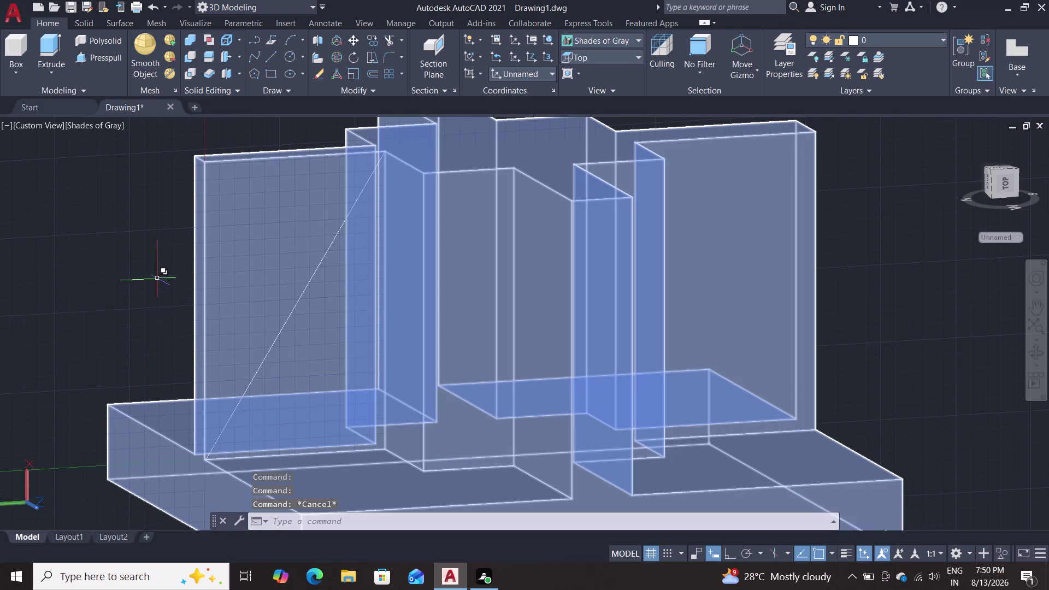
click(101, 57)
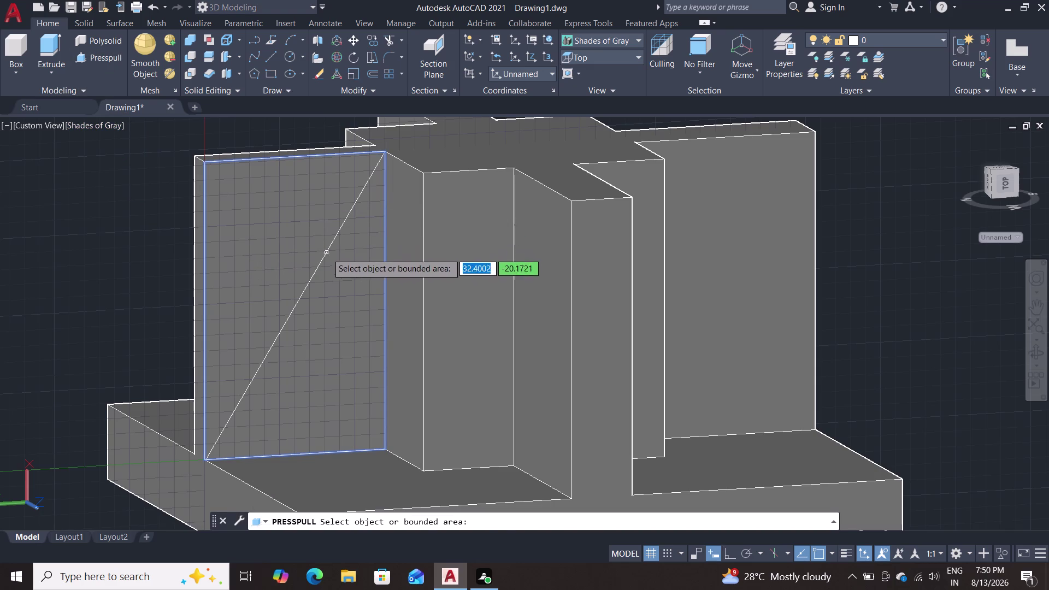
click(327, 255)
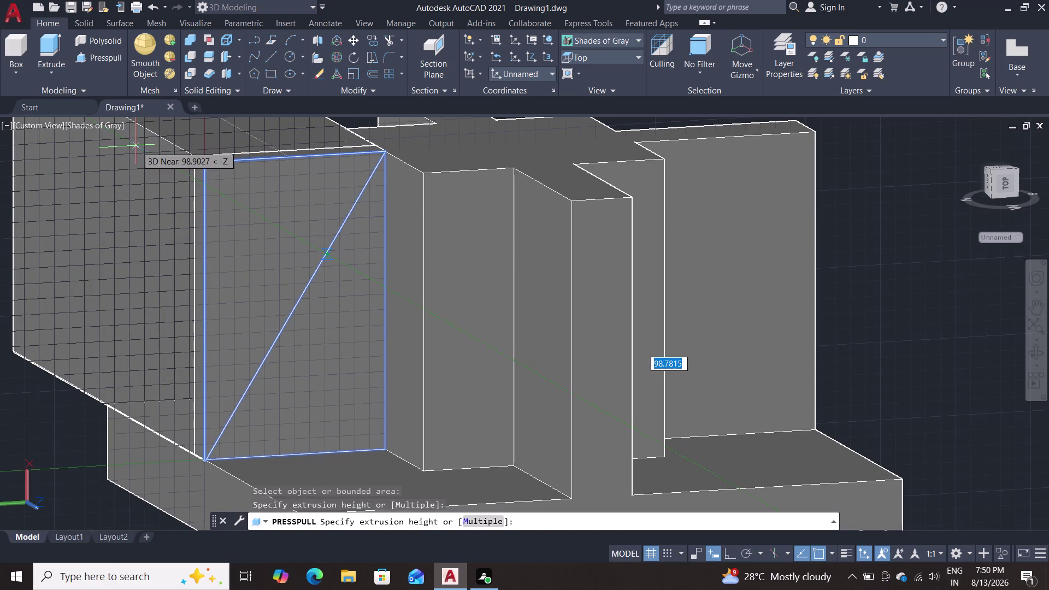
scroll(down, 3)
middle_drag(133, 181, 172, 207)
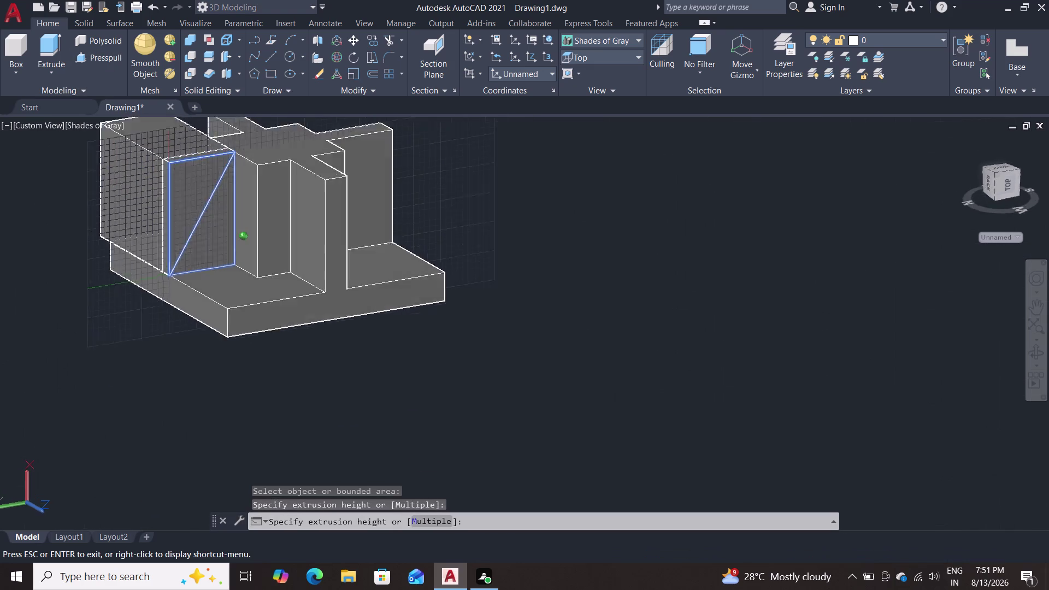
middle_drag(171, 207, 292, 231)
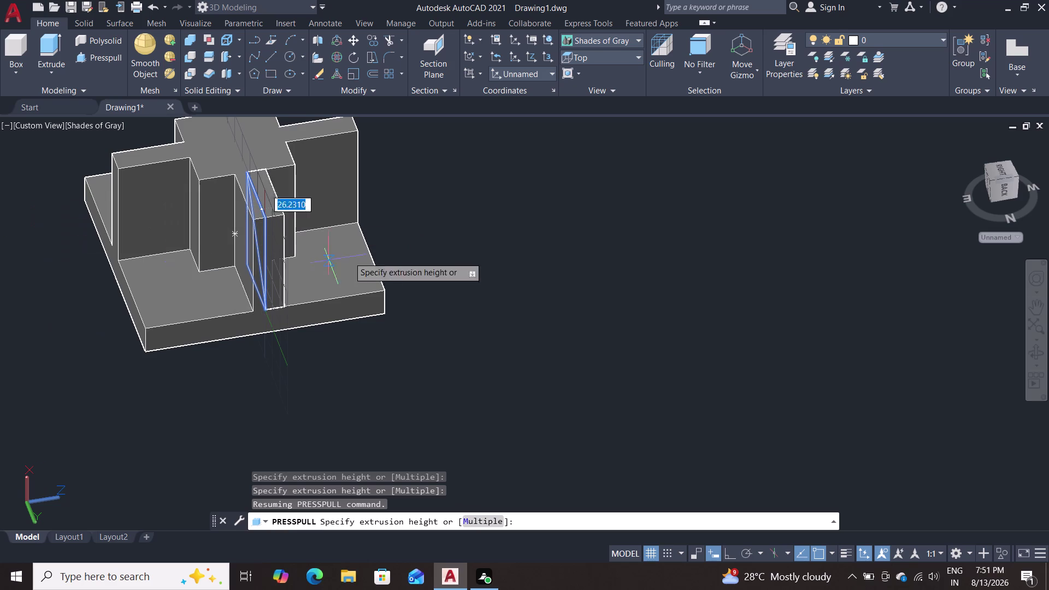
click(602, 200)
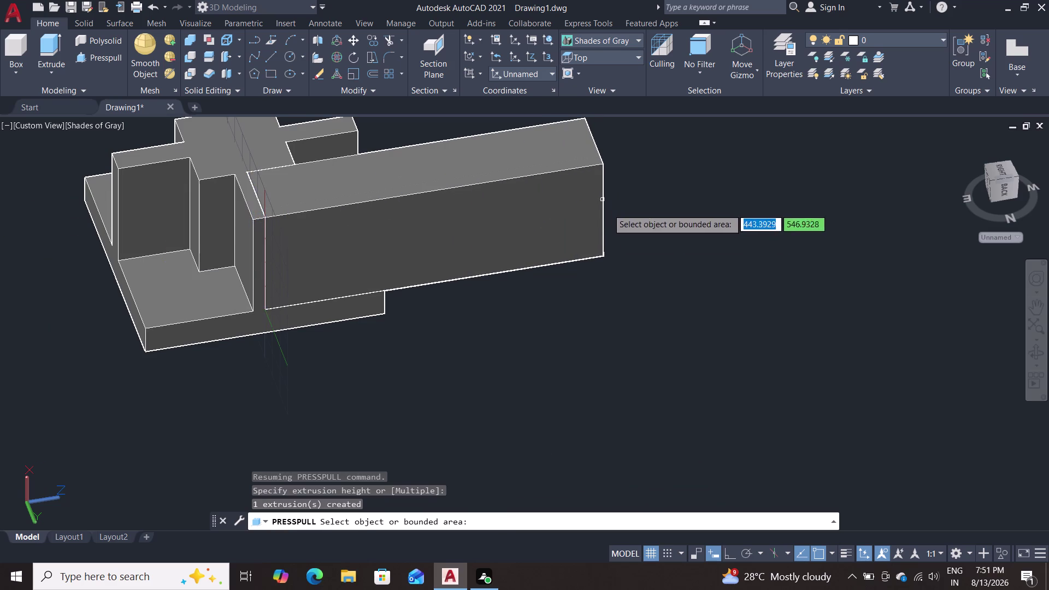
middle_drag(657, 275, 480, 221)
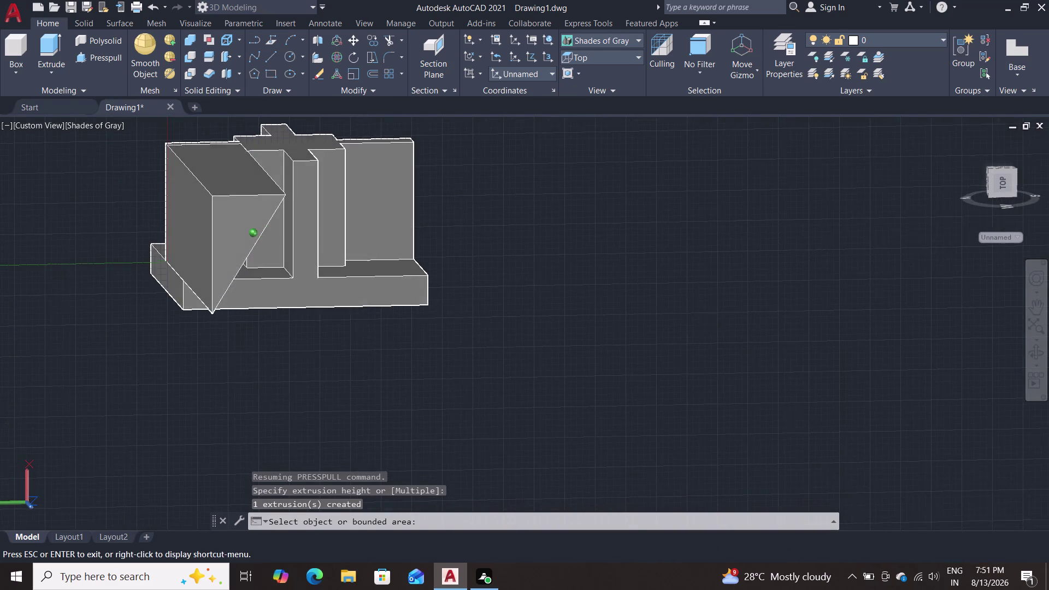
middle_drag(480, 221, 472, 203)
key(Escape)
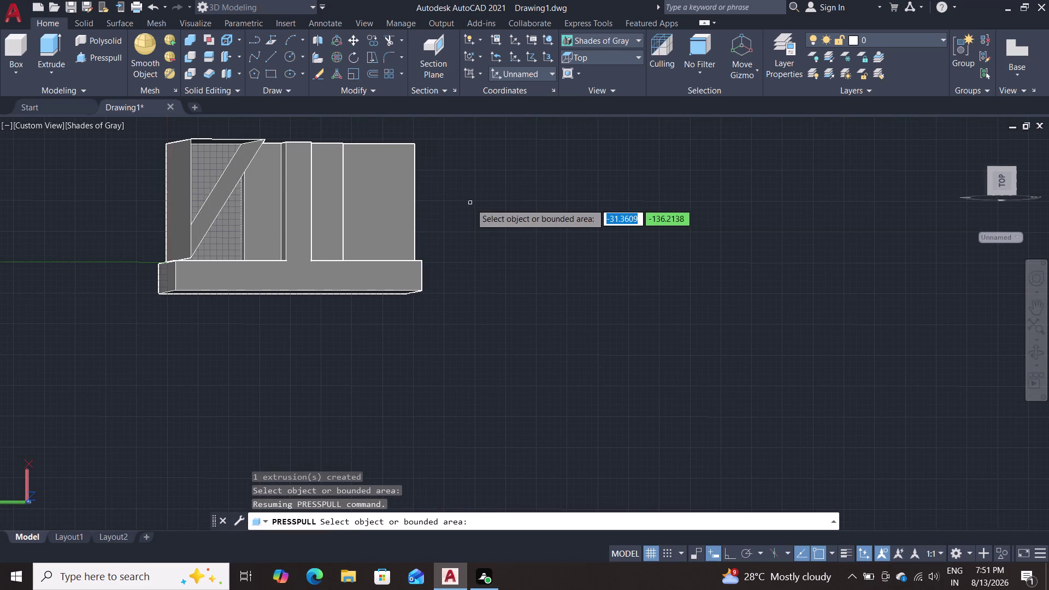
key(ctrl+z)
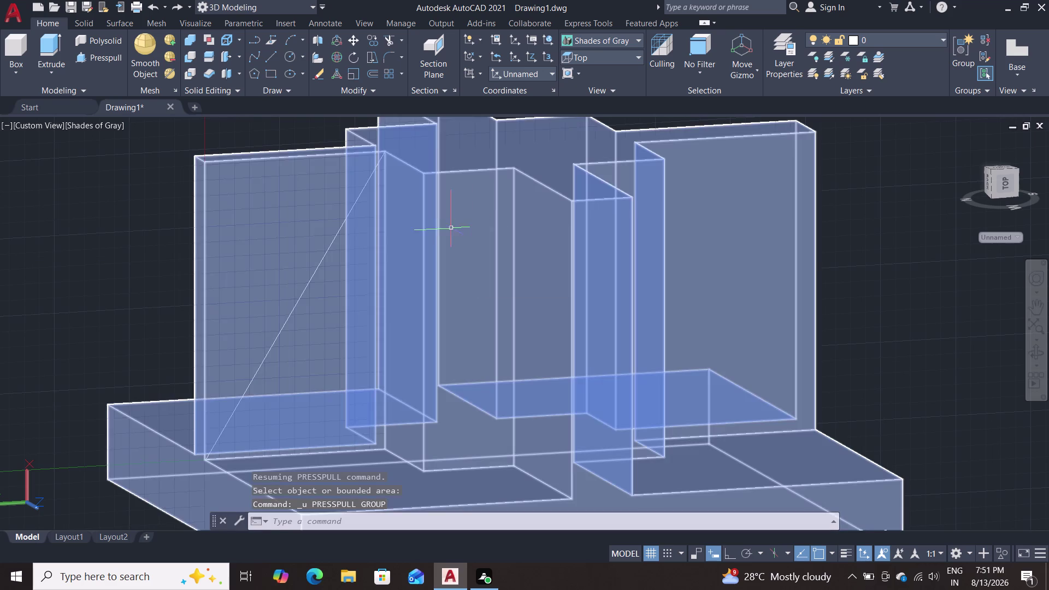
scroll(down, 3)
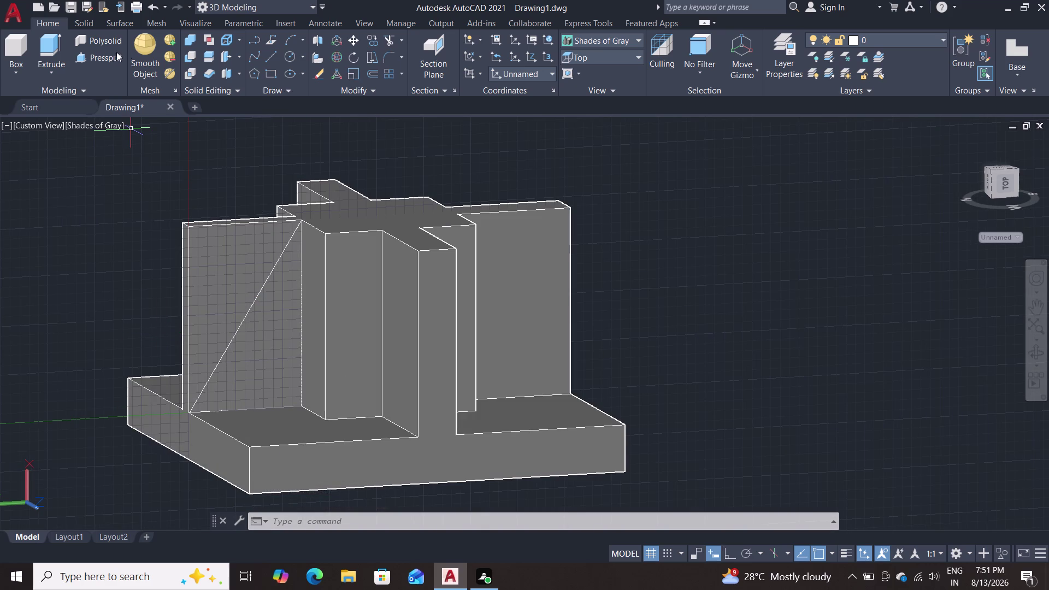
Press-pull the left wall face into a large extrusion and inspect it.
click(101, 56)
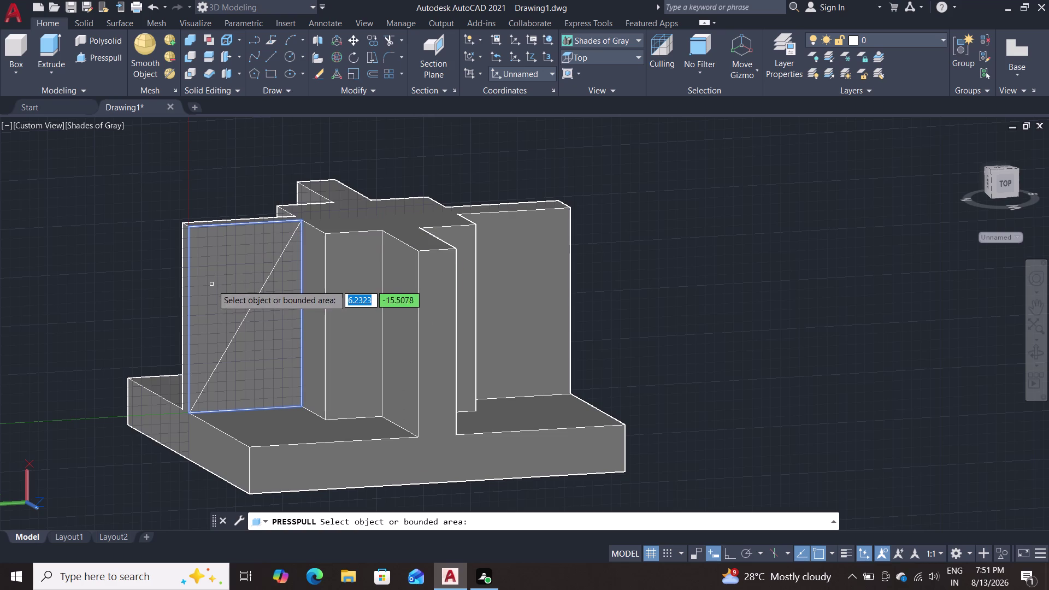
click(261, 293)
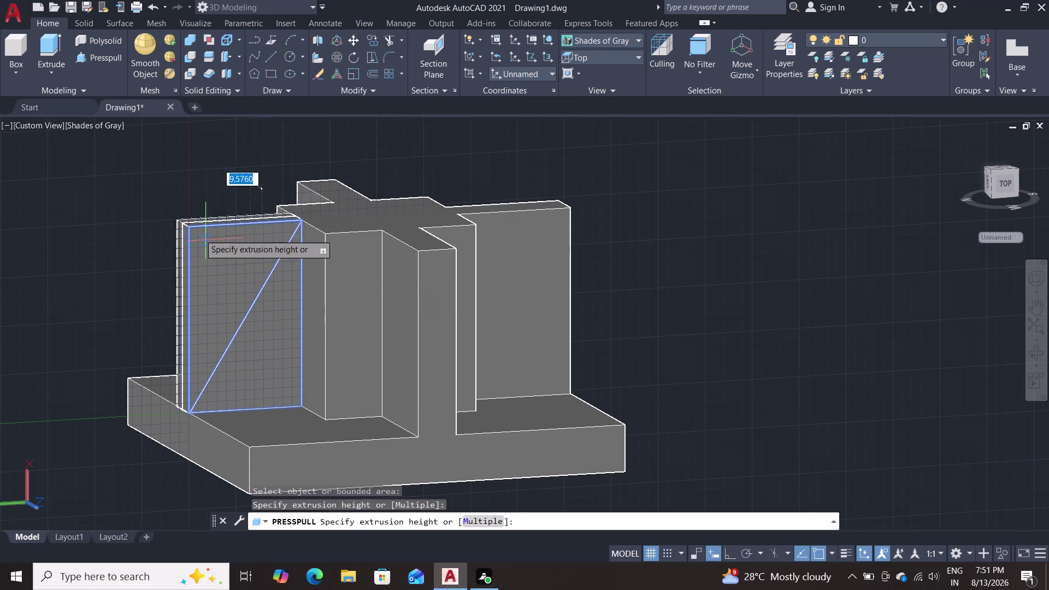
click(48, 195)
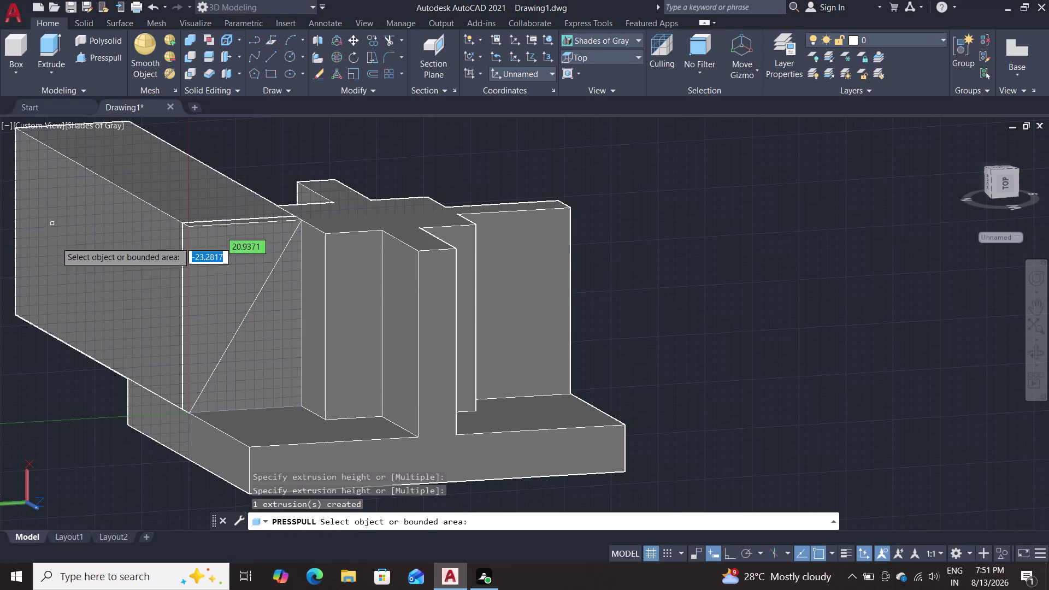
middle_drag(44, 323, 412, 309)
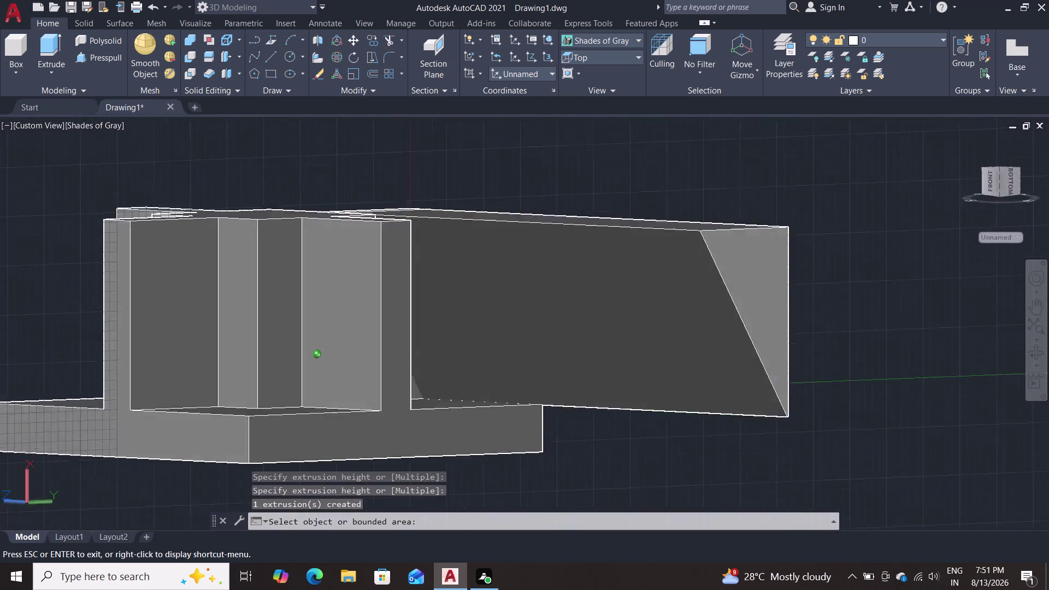
middle_drag(413, 310, 144, 320)
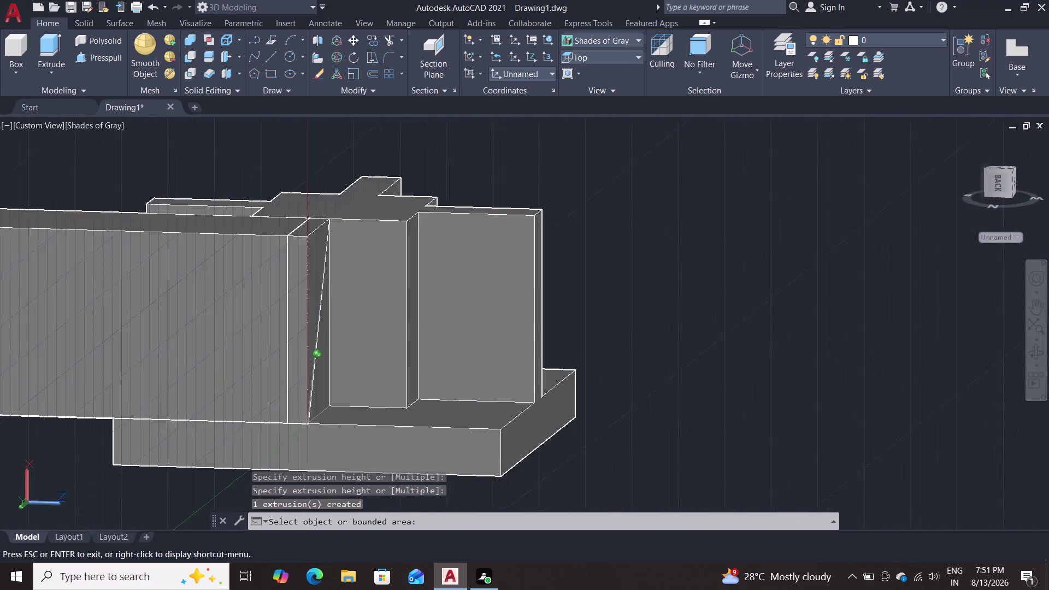
middle_drag(144, 319, 29, 307)
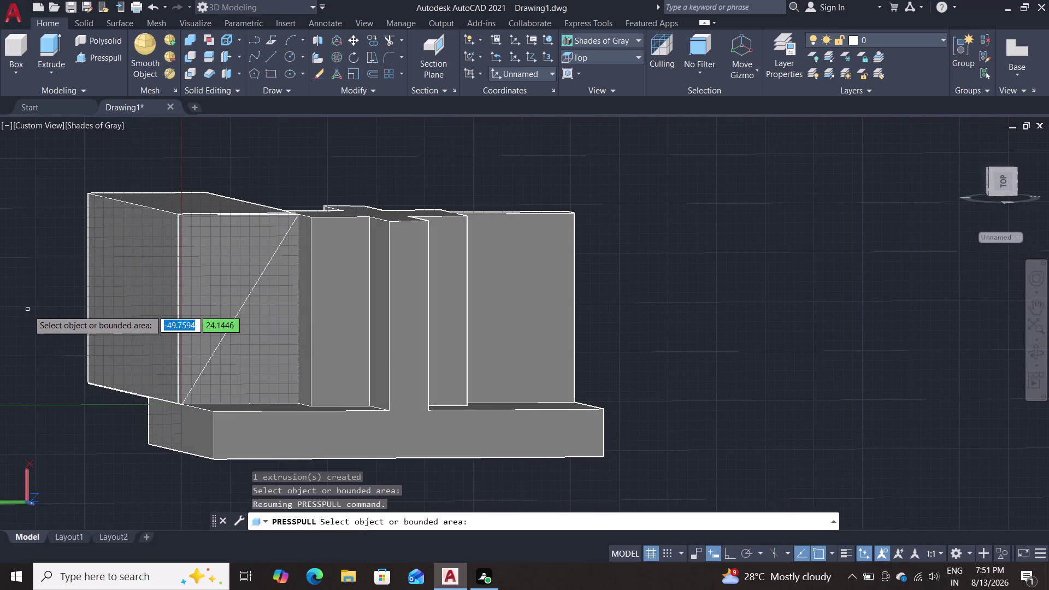
Cancel the command and undo the left-wall extrusion.
key(ctrl+z)
key(Escape)
key(Escape)
key(ctrl+z)
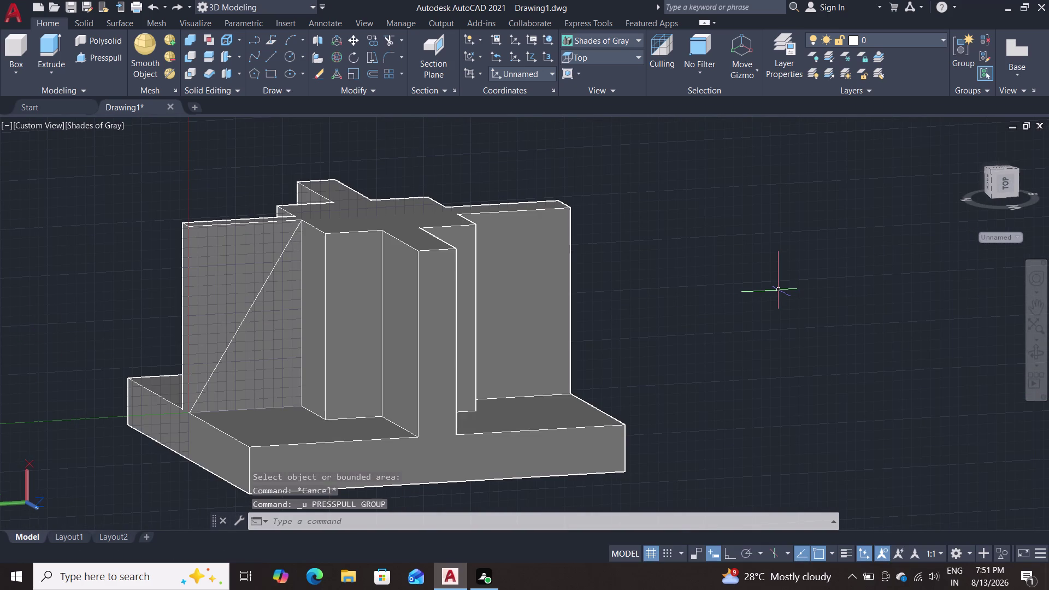
scroll(down, 3)
middle_drag(757, 306, 754, 313)
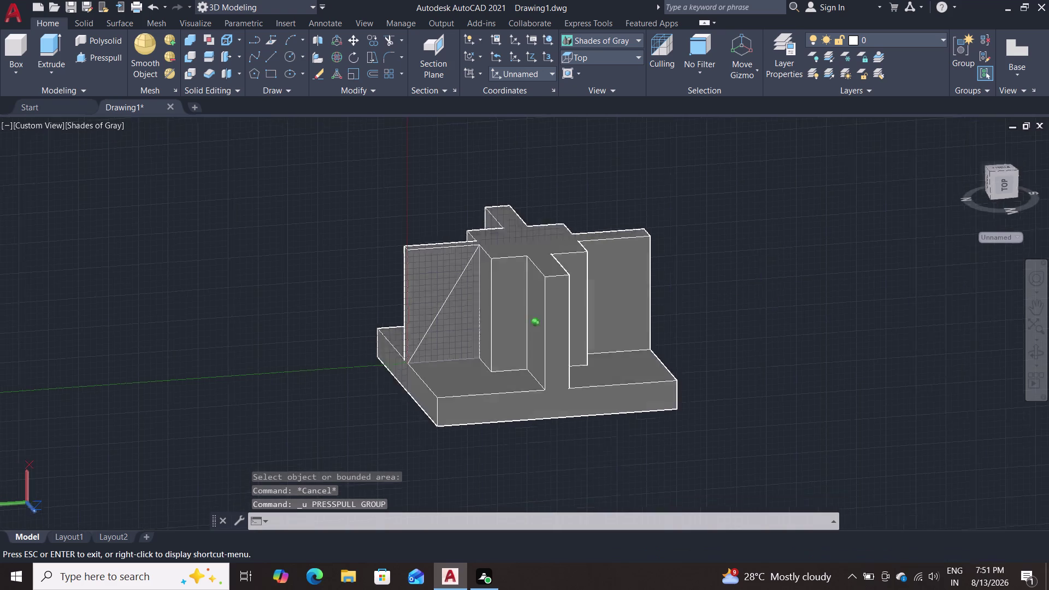
middle_drag(754, 314, 435, 313)
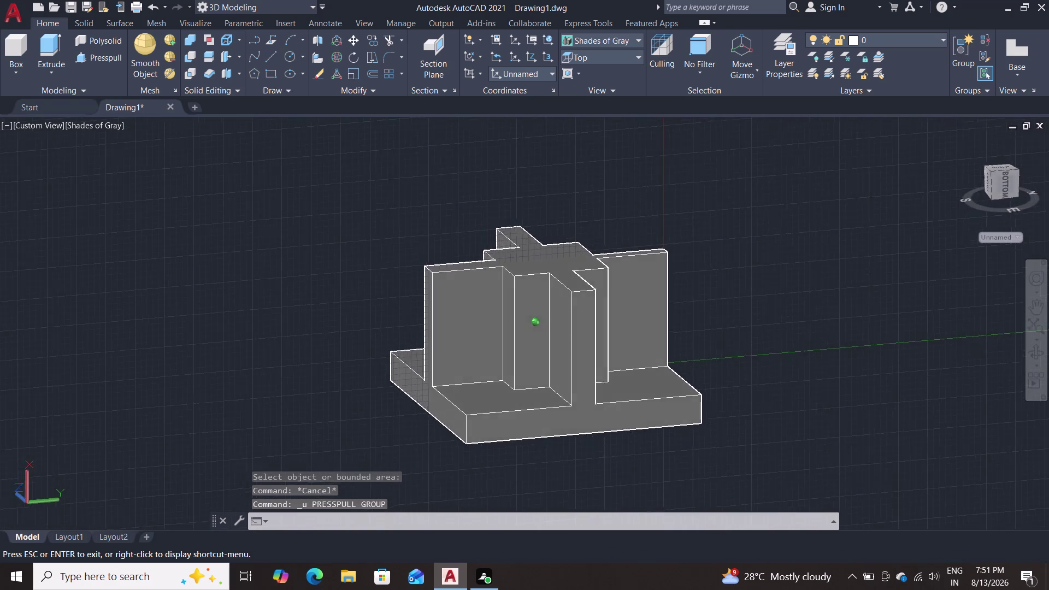
middle_drag(434, 313, 513, 304)
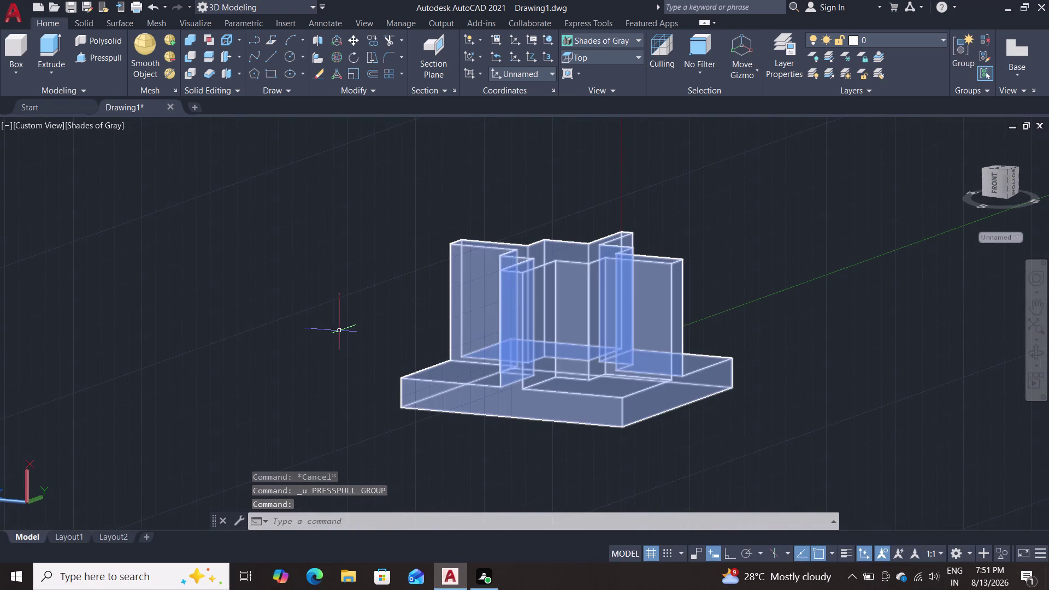
Draw a diagonal line from the wall's lower corner to its top corner.
key(l)
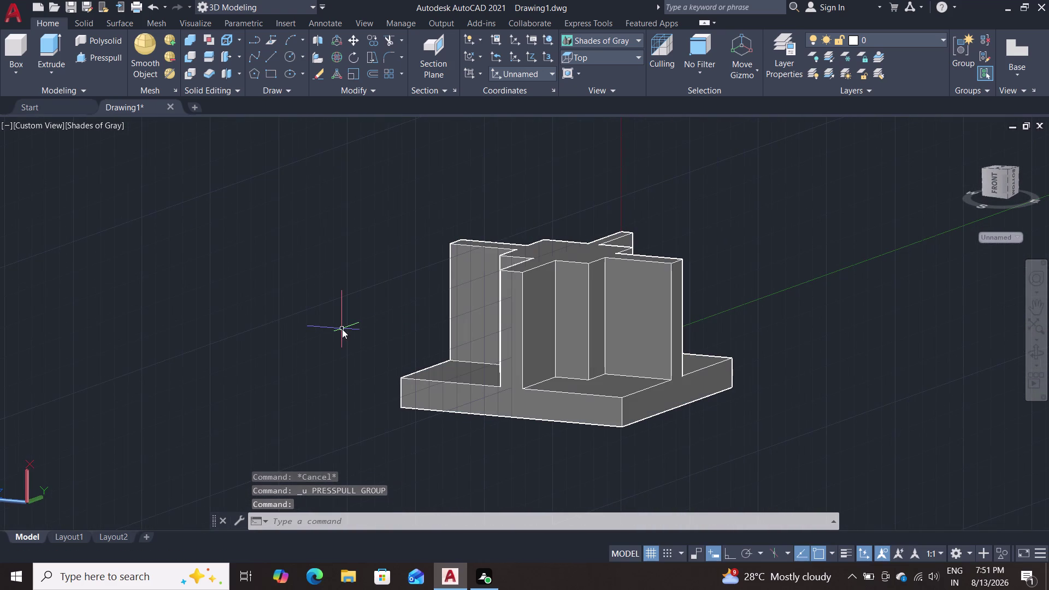
key(Return)
scroll(up, 3)
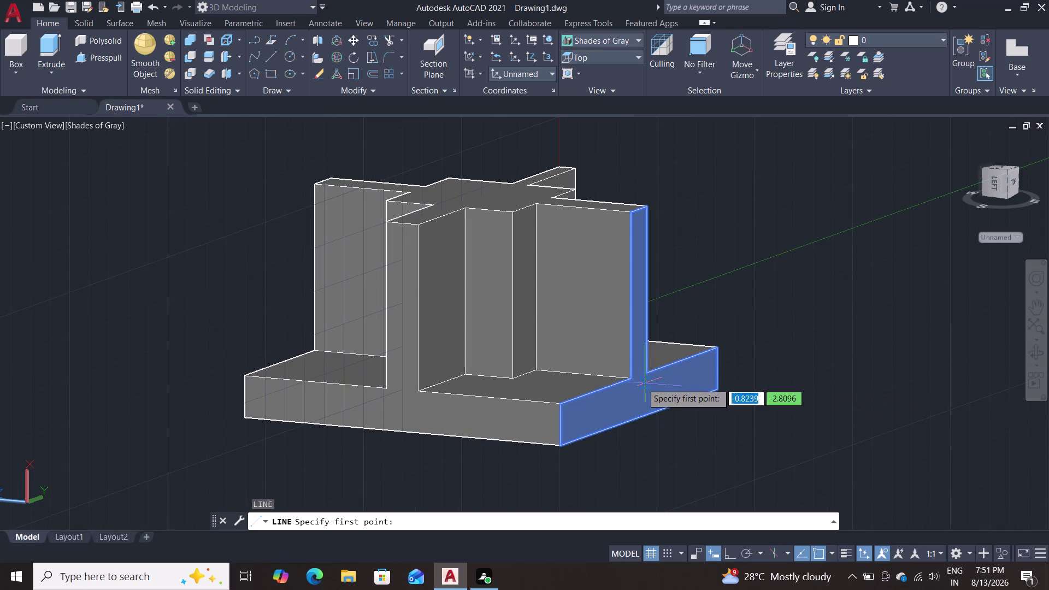
click(632, 381)
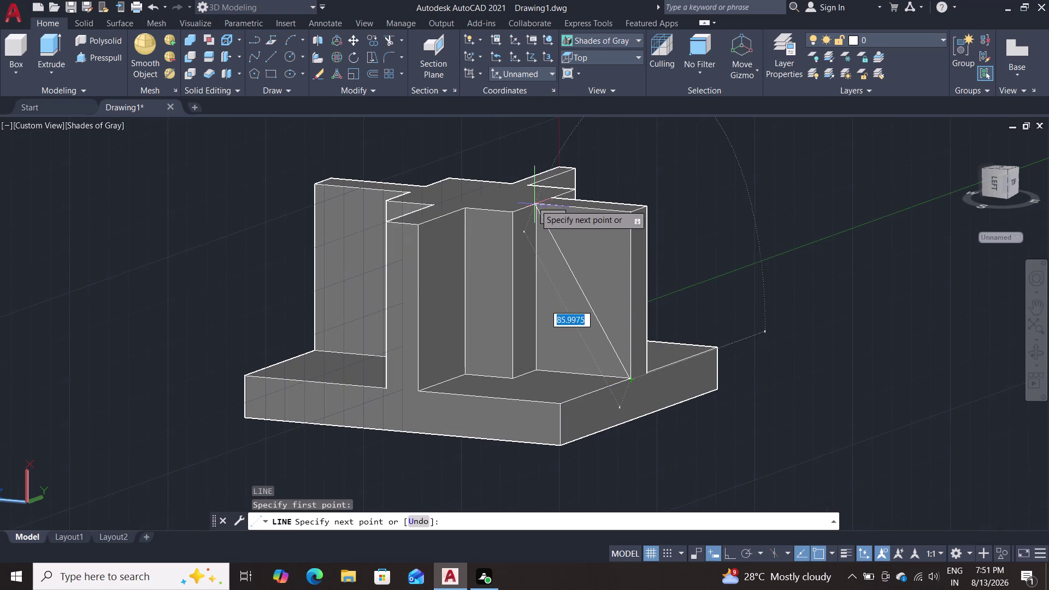
scroll(up, 3)
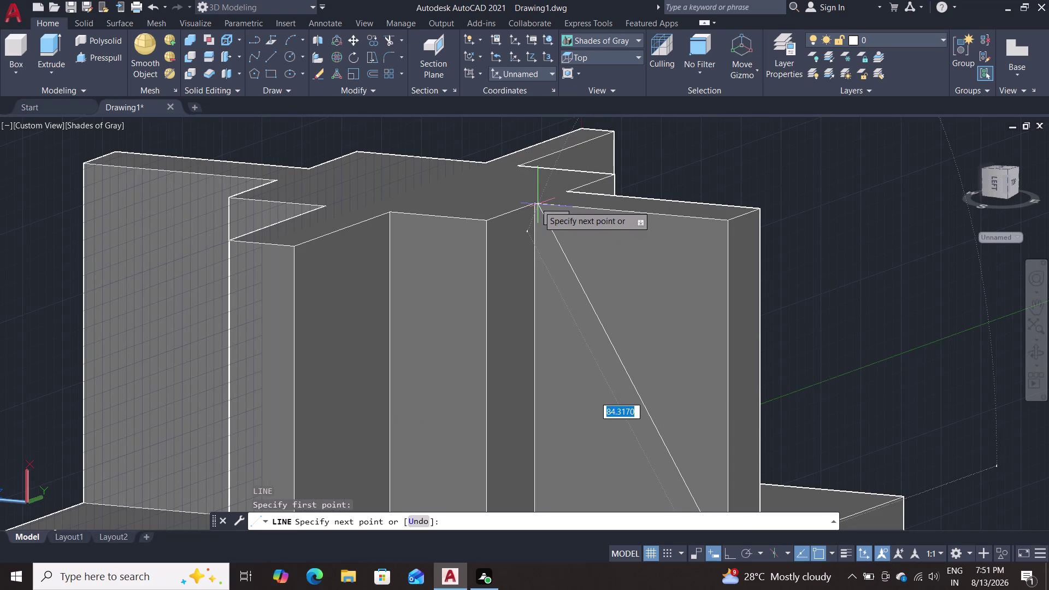
scroll(up, 3)
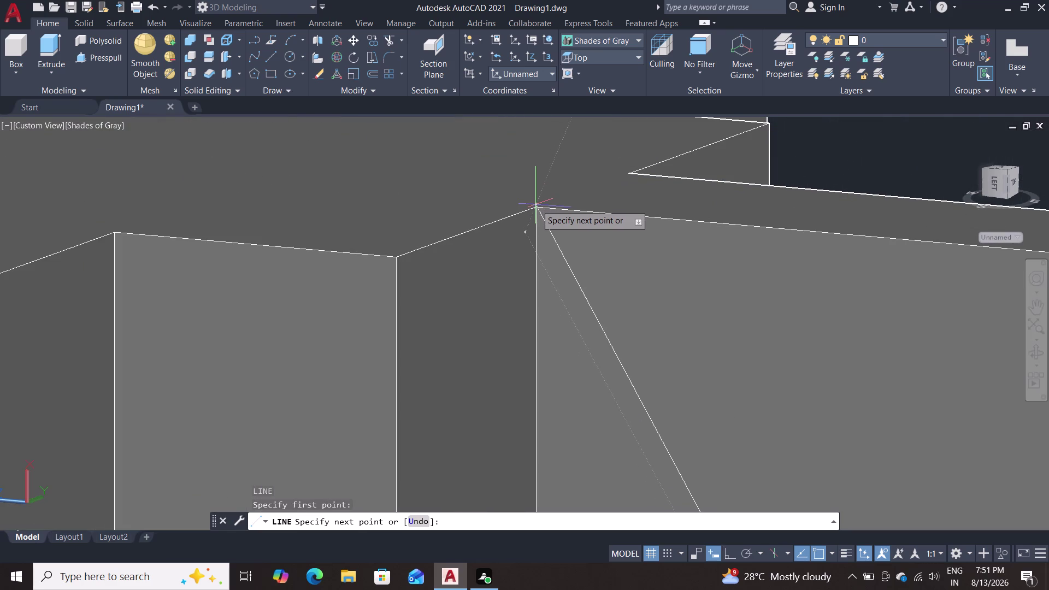
click(539, 209)
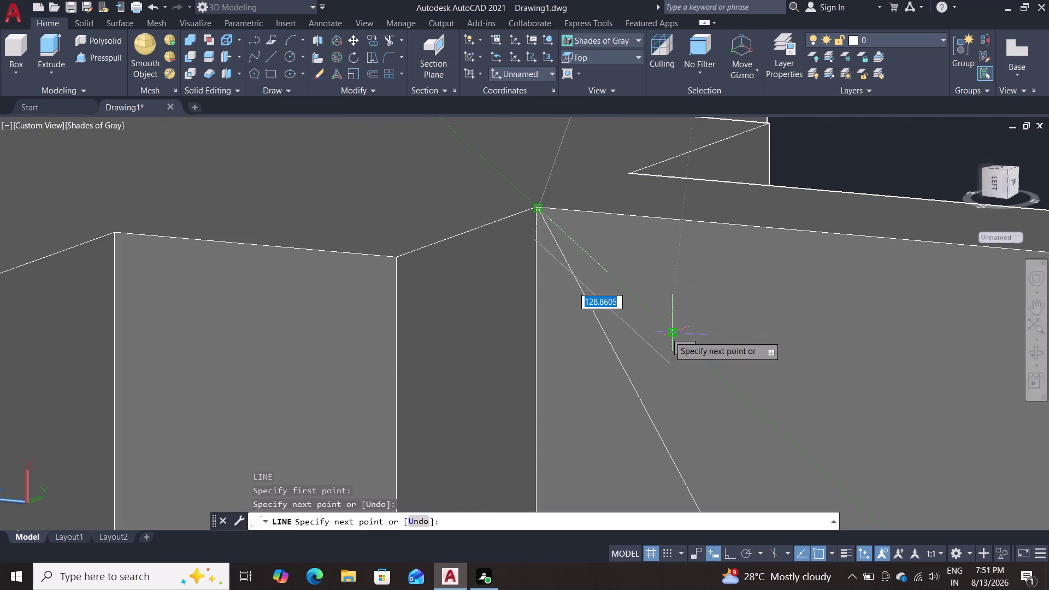
Continue the outline to the top-right and bottom-right corners, then select a line.
scroll(down, 3)
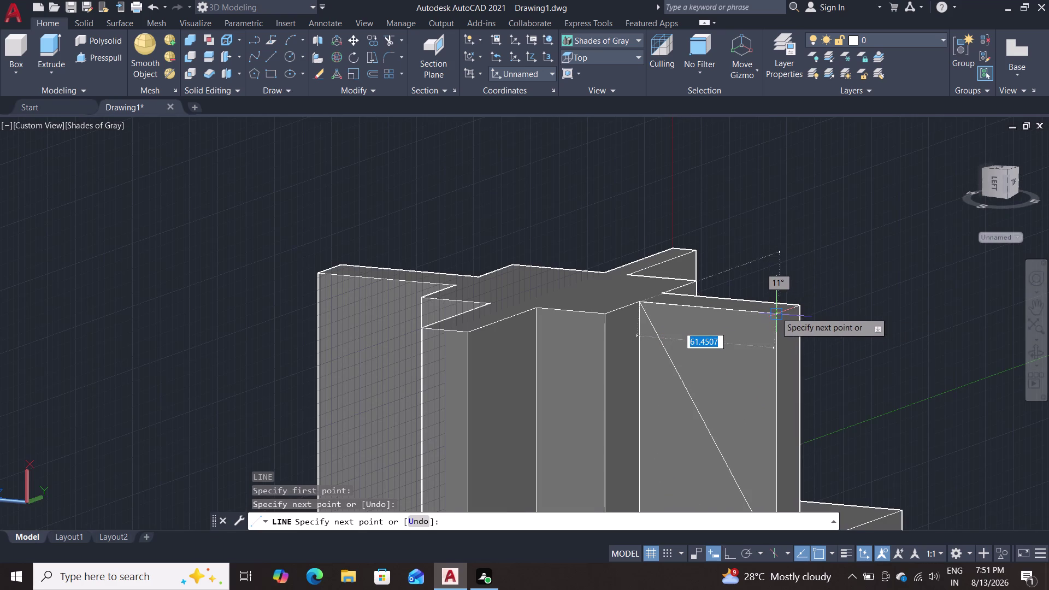
click(775, 312)
scroll(down, 3)
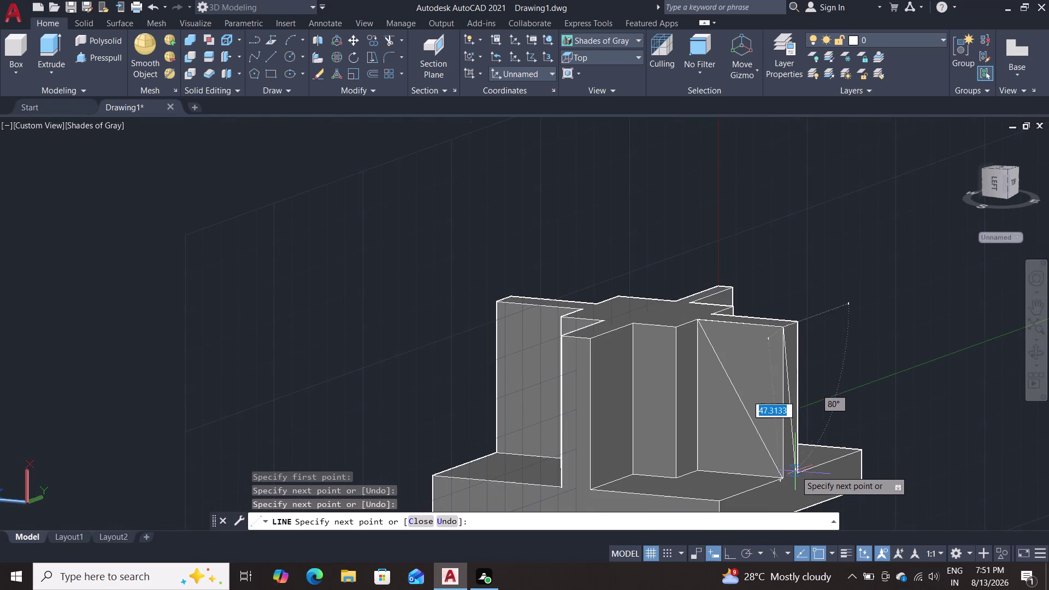
scroll(up, 3)
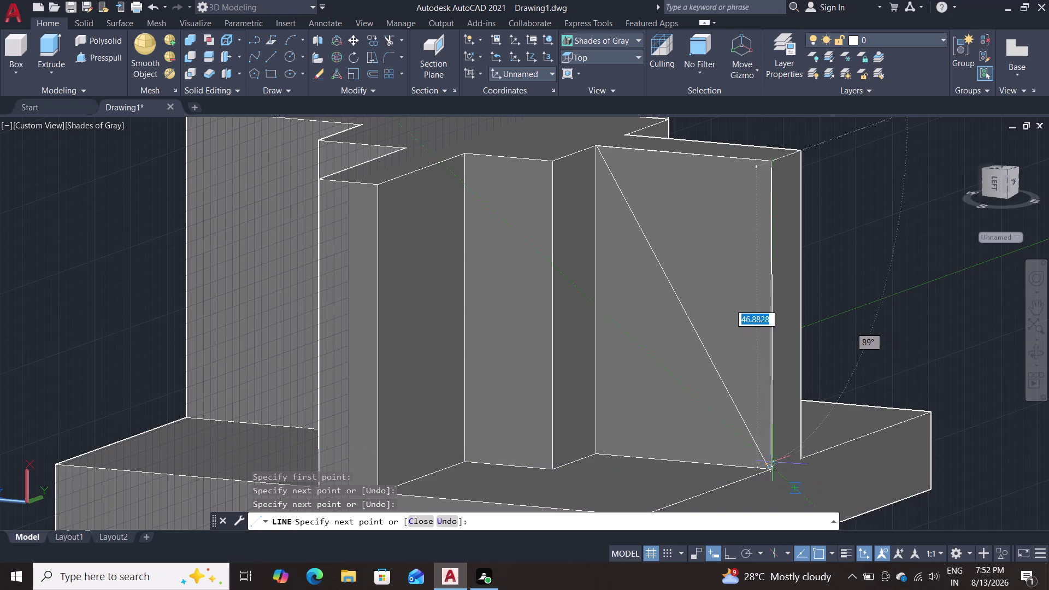
click(770, 470)
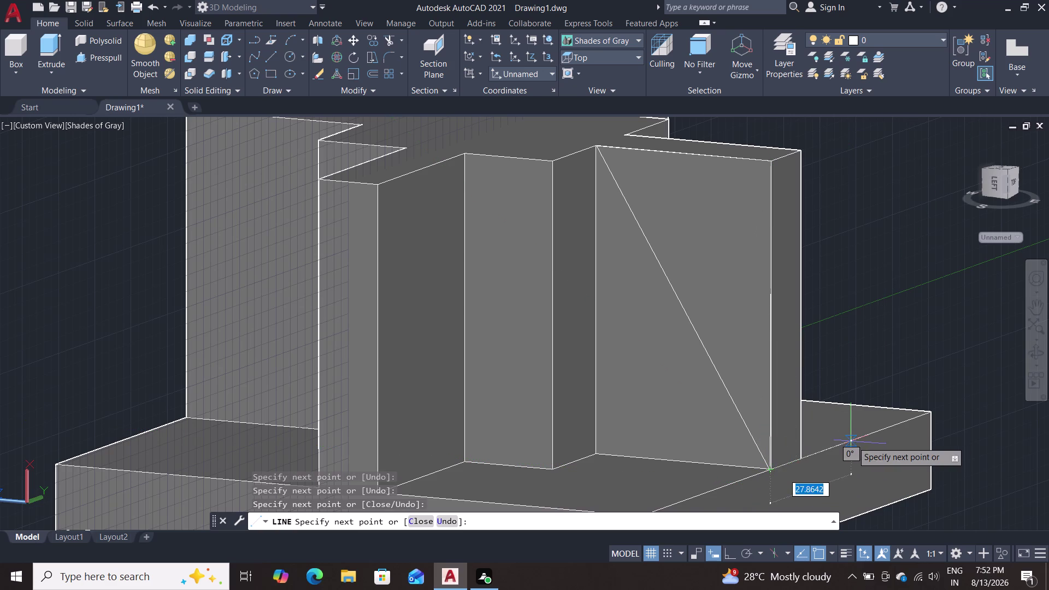
key(Escape)
scroll(down, 3)
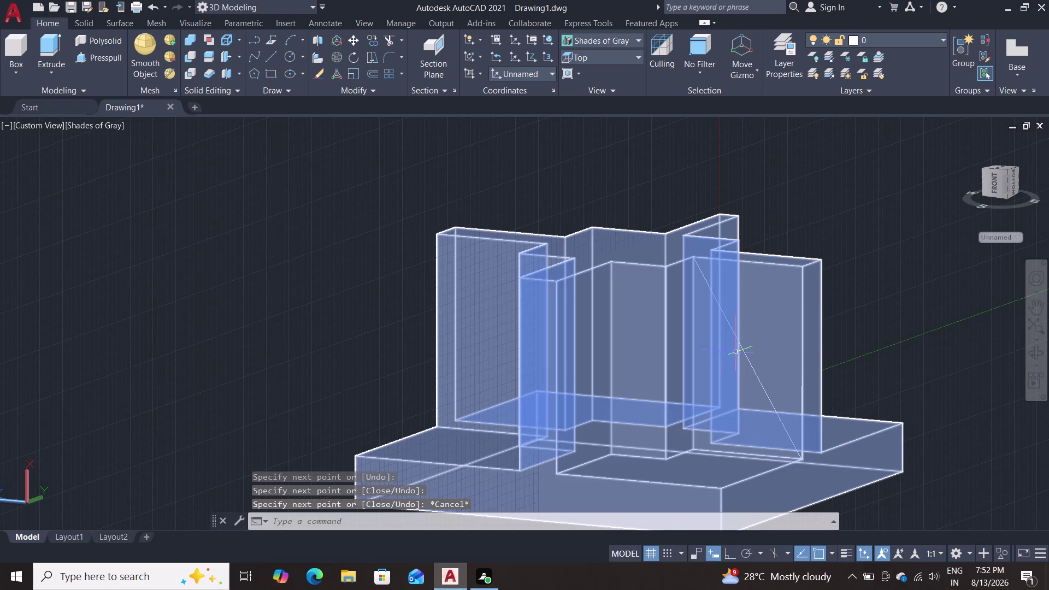
click(742, 349)
Select the three triangle lines, choosing Line over the solid, and join them with J.
double_click(802, 319)
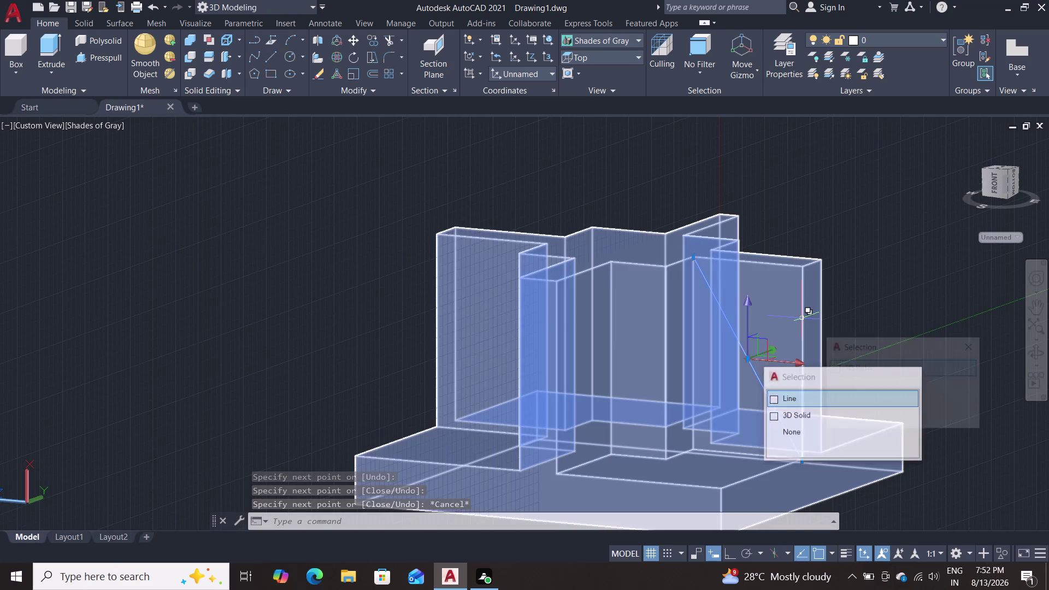
click(839, 382)
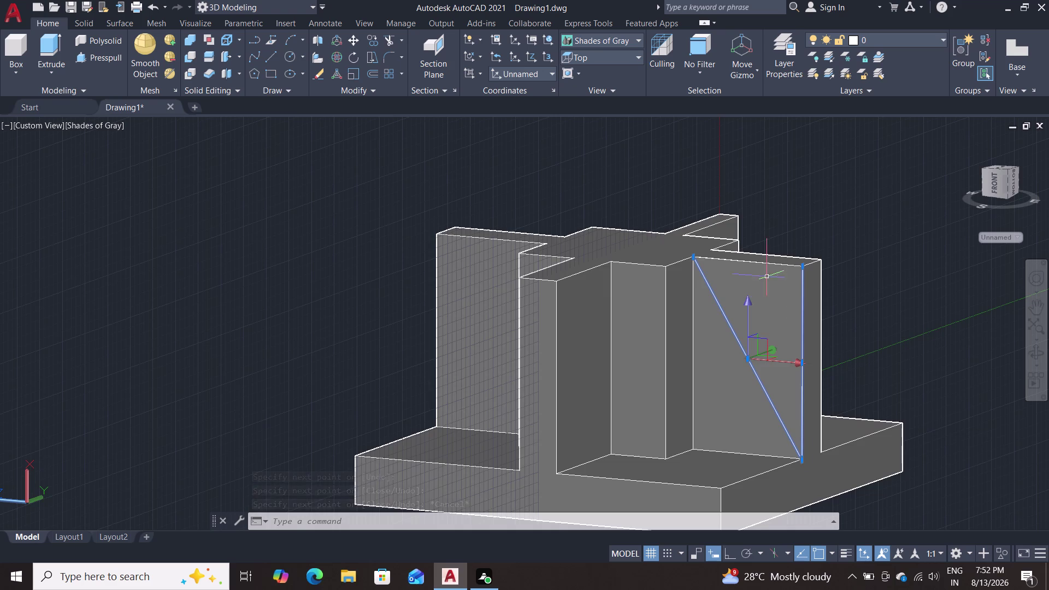
click(764, 263)
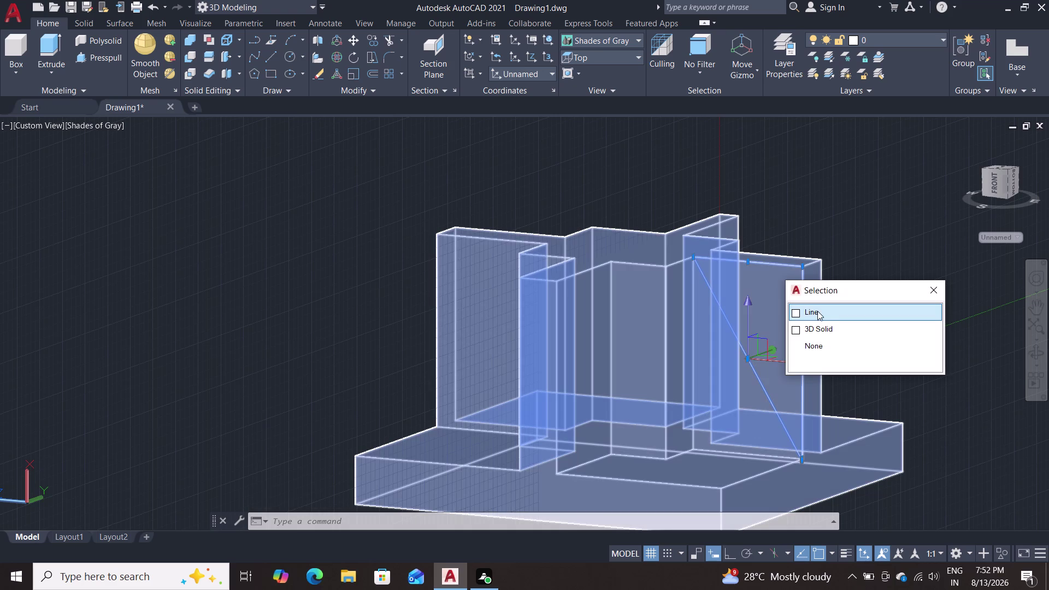
click(817, 311)
key(j)
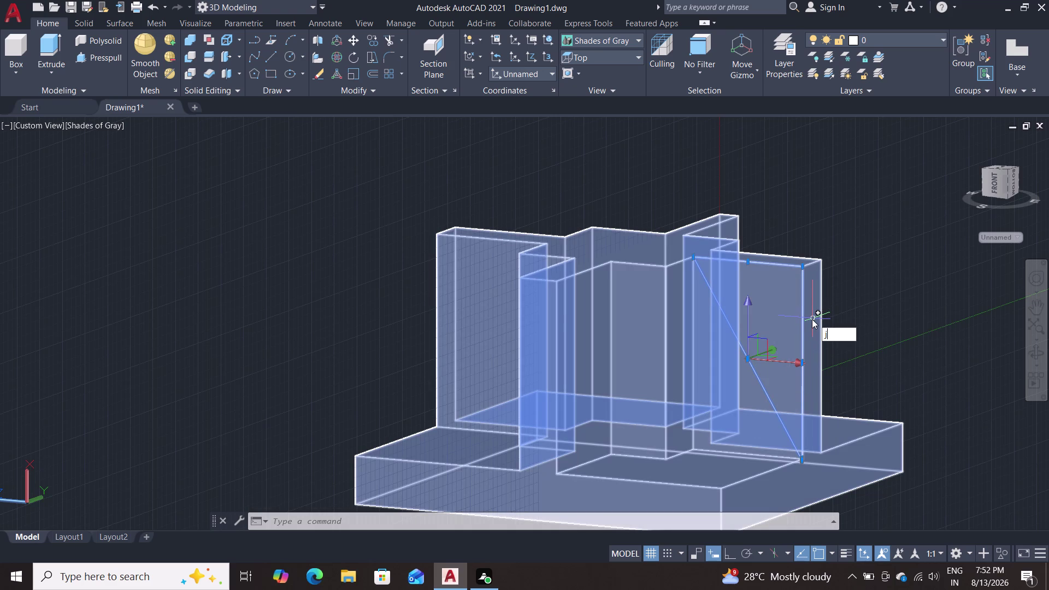
key(Return)
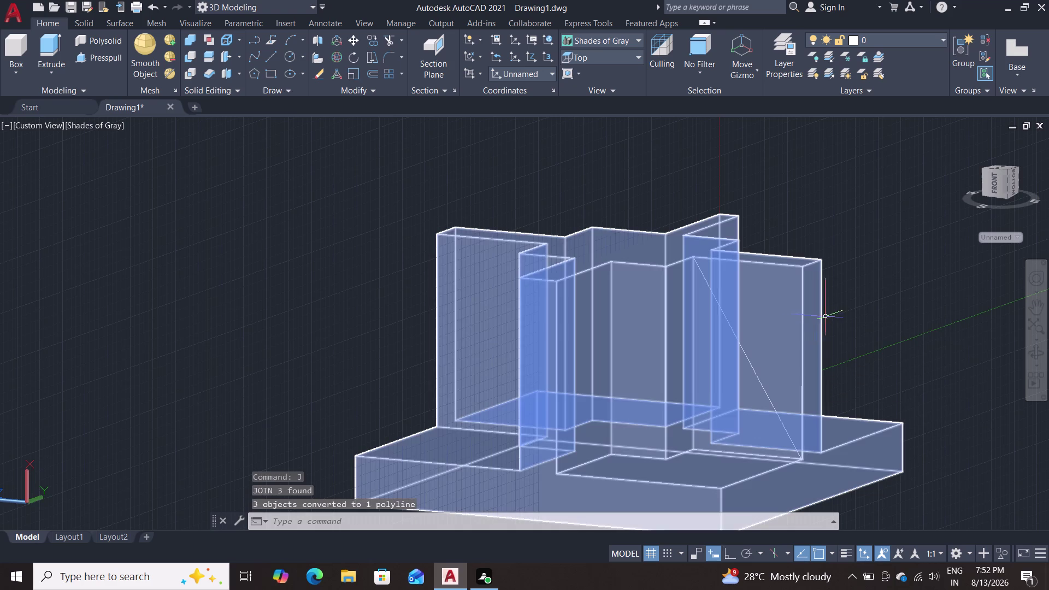
click(111, 56)
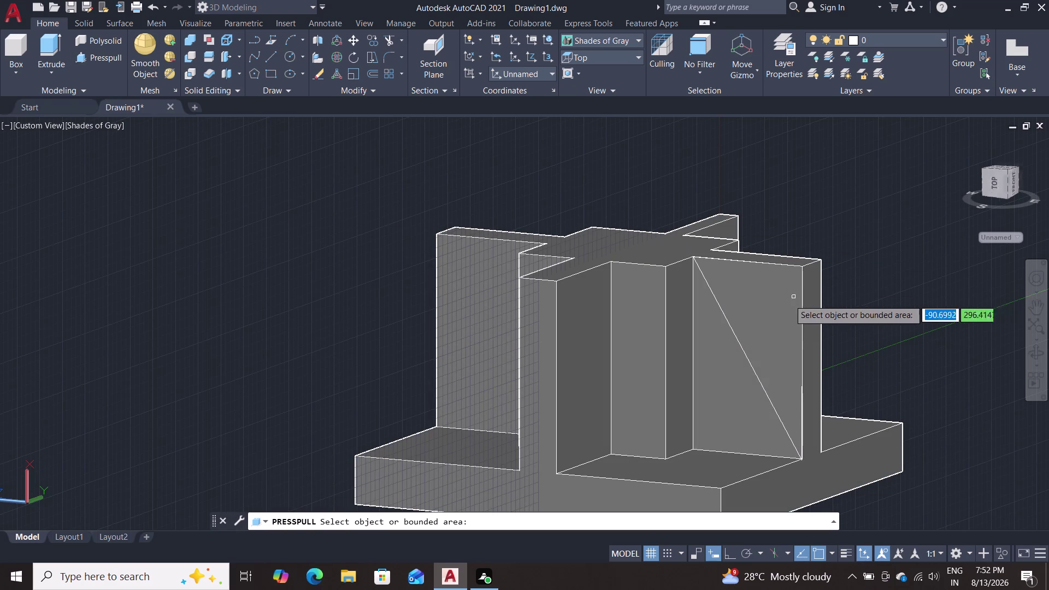
Press-pull the wall's triangular region outward into a slanted gusset.
click(775, 302)
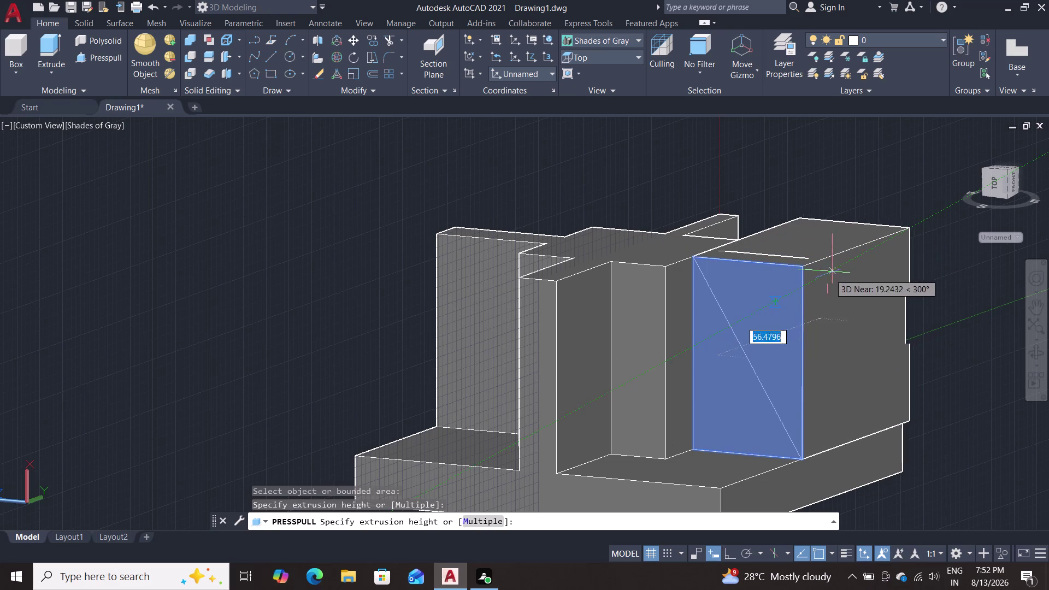
key(Escape)
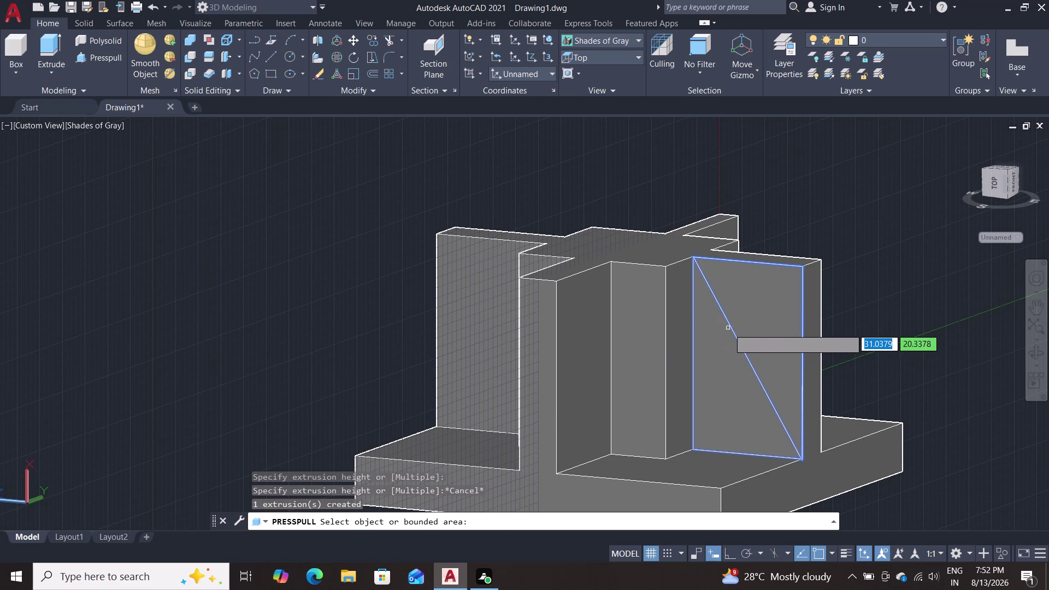
click(730, 326)
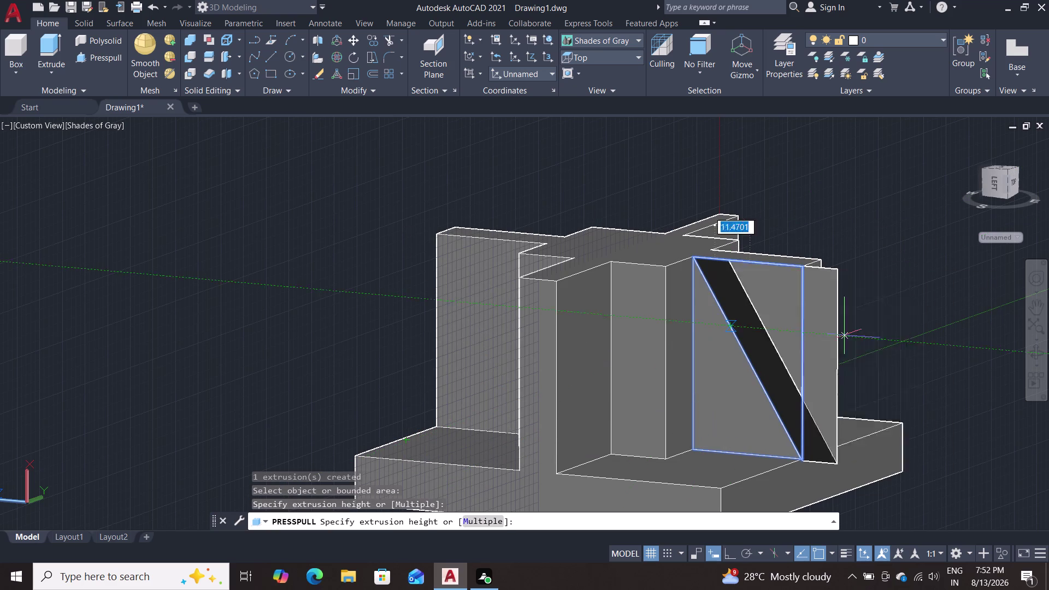
double_click(905, 287)
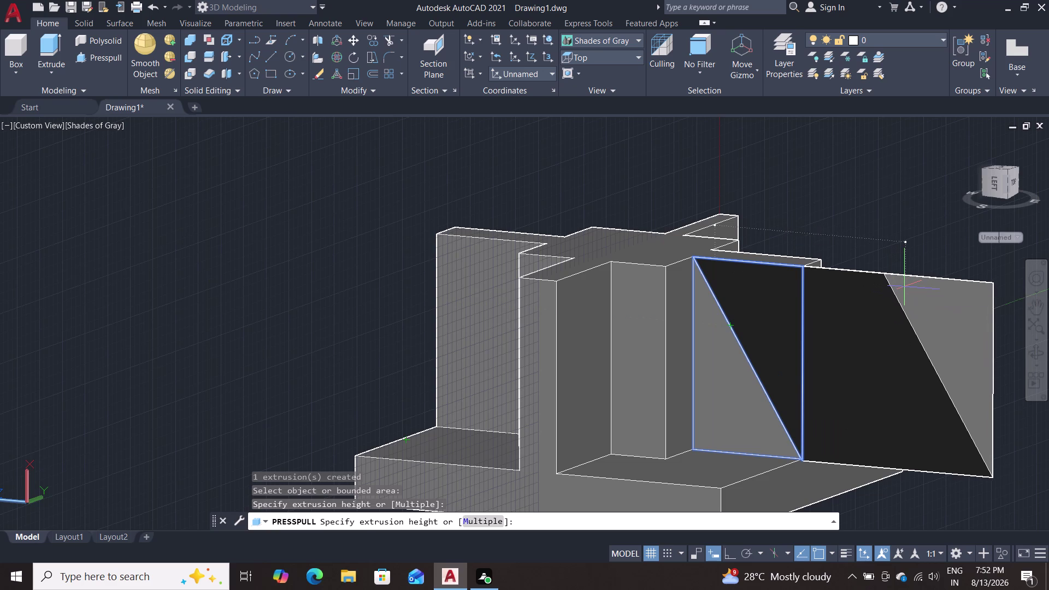
scroll(down, 3)
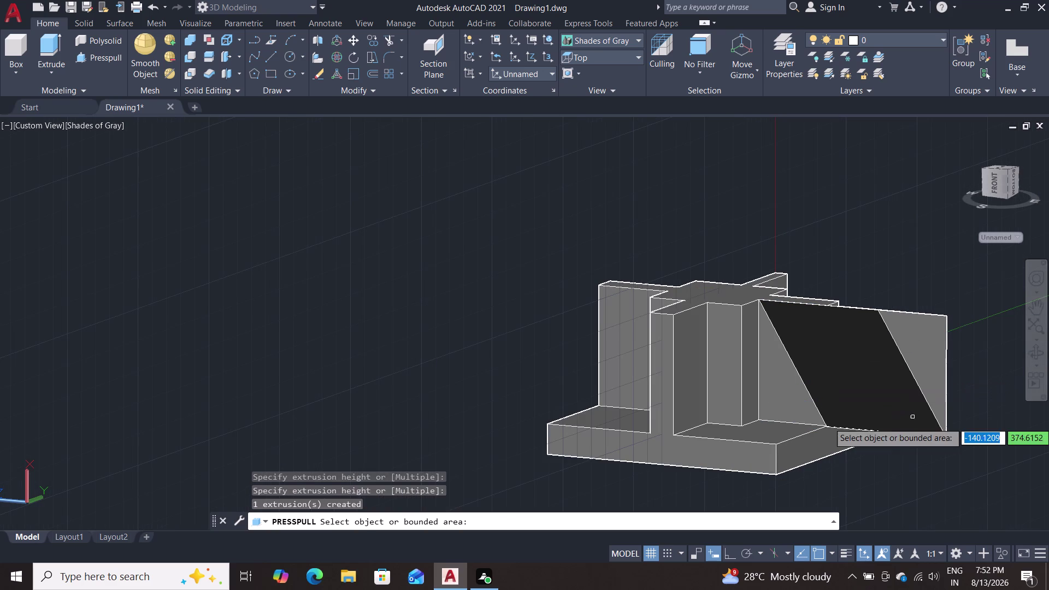
middle_drag(929, 441, 787, 464)
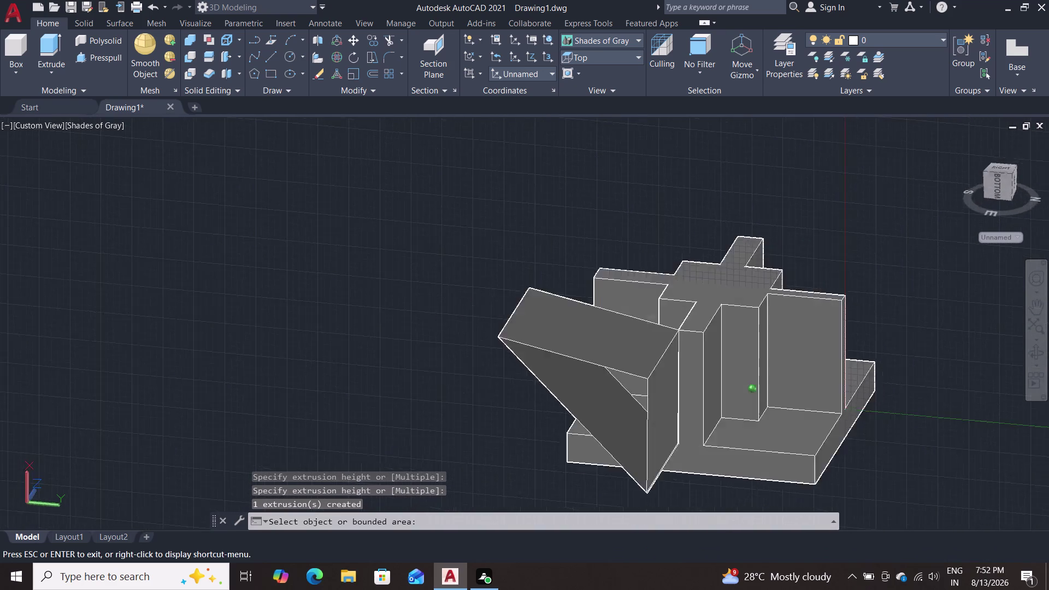
middle_drag(788, 464, 857, 450)
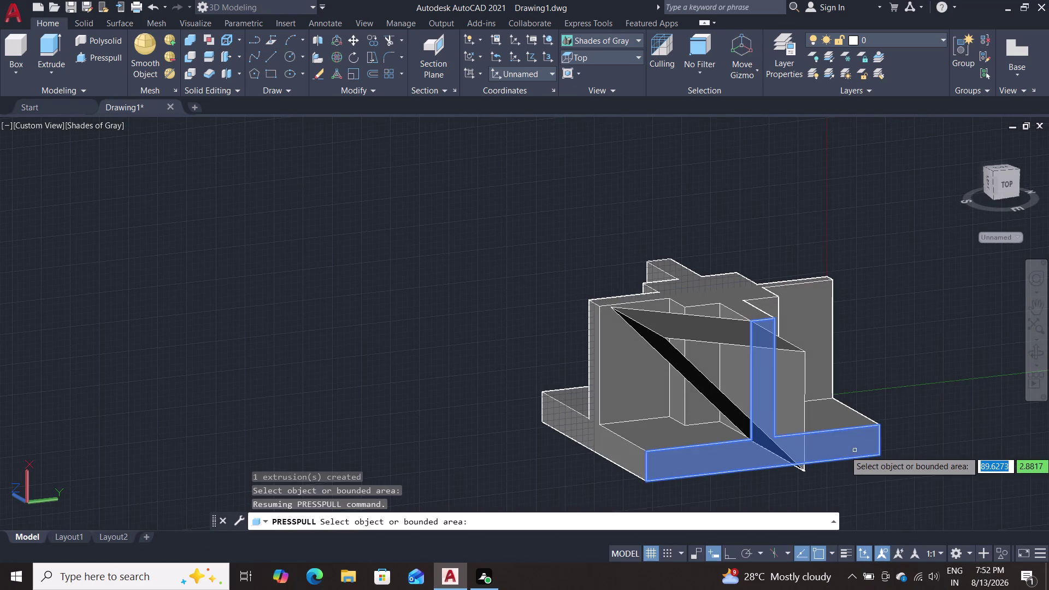
Cancel the pull and undo the slanted gusset extrusion.
key(ctrl+z)
key(Escape)
key(Escape)
key(ctrl+z)
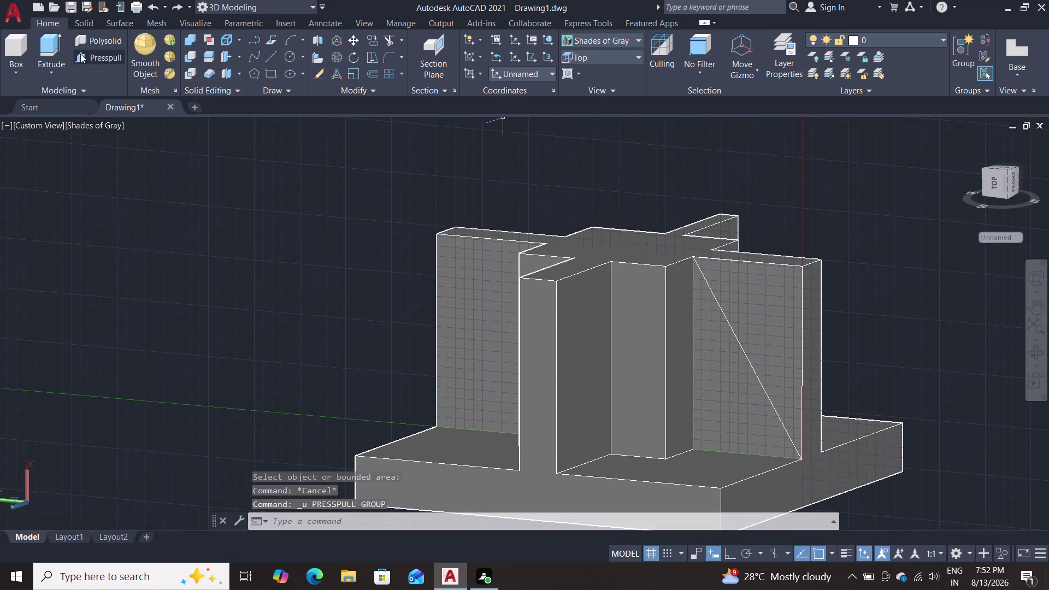
Try press-pulling the wall face crossed by the diagonal, abandoning each attempt.
click(80, 53)
click(785, 294)
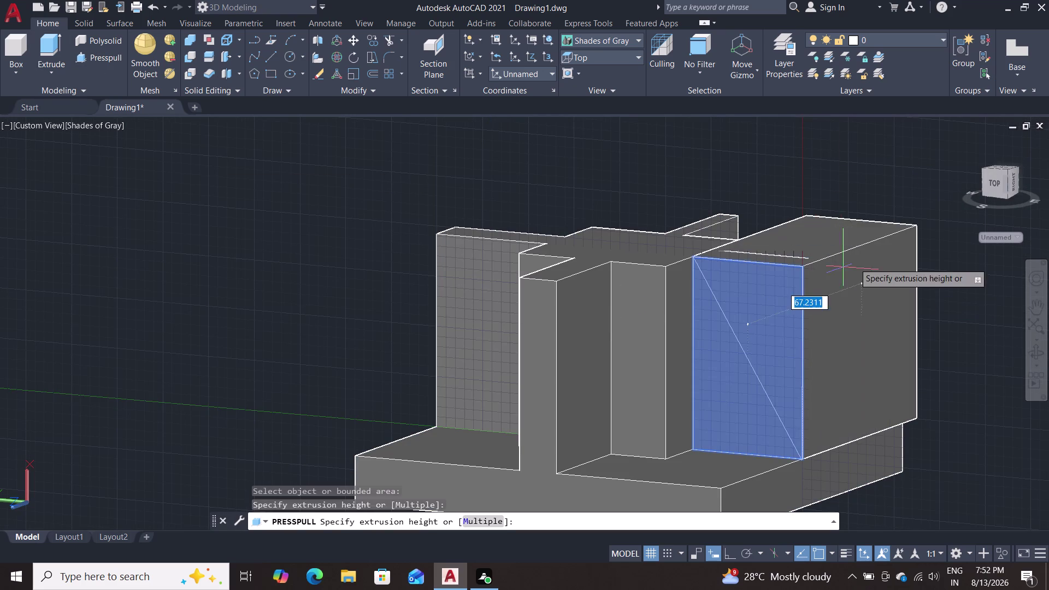
key(Escape)
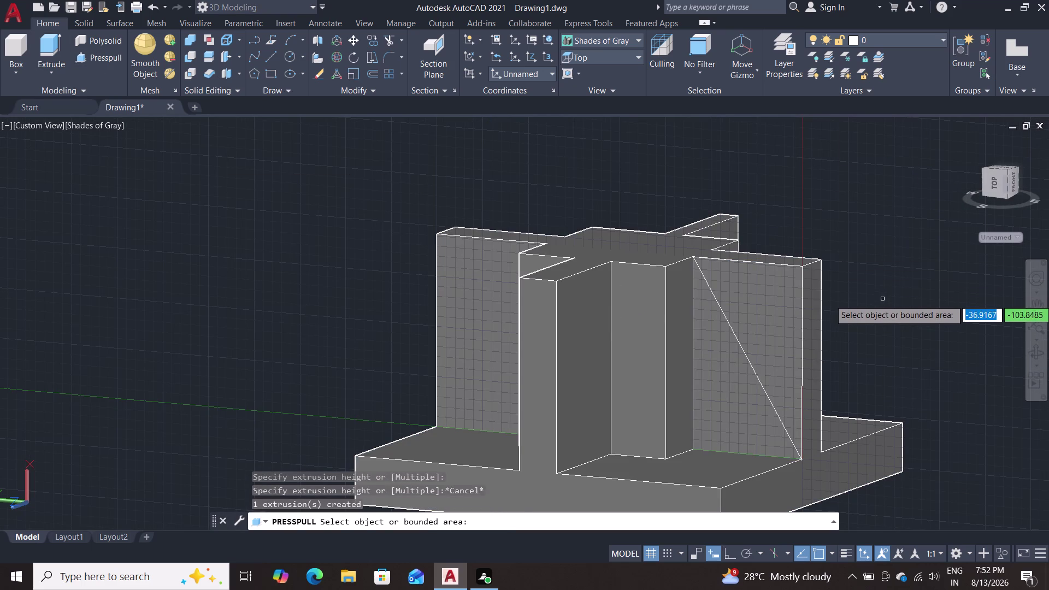
middle_drag(886, 303, 780, 320)
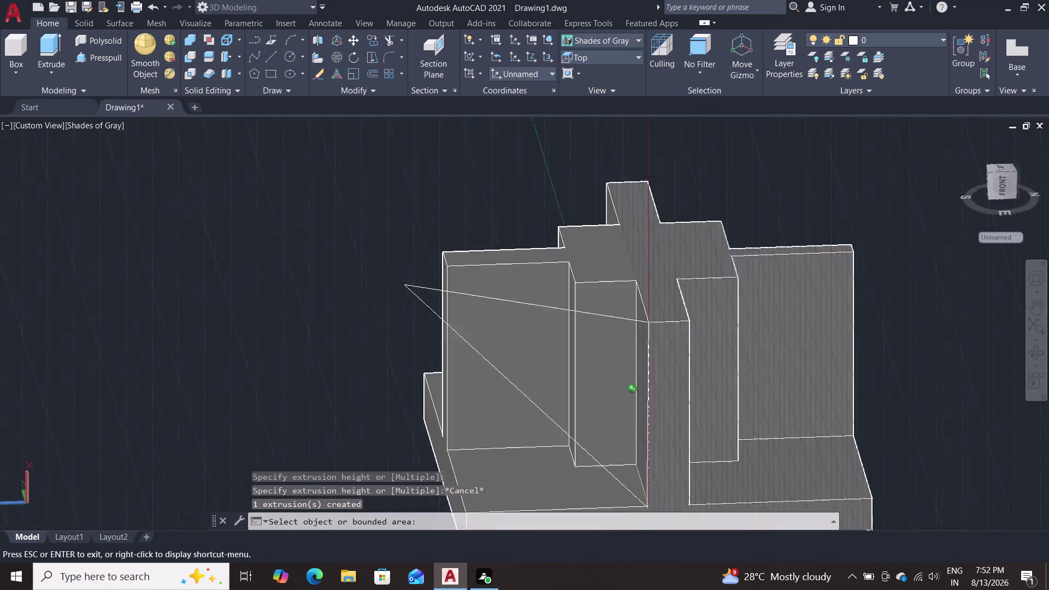
middle_drag(780, 319, 859, 335)
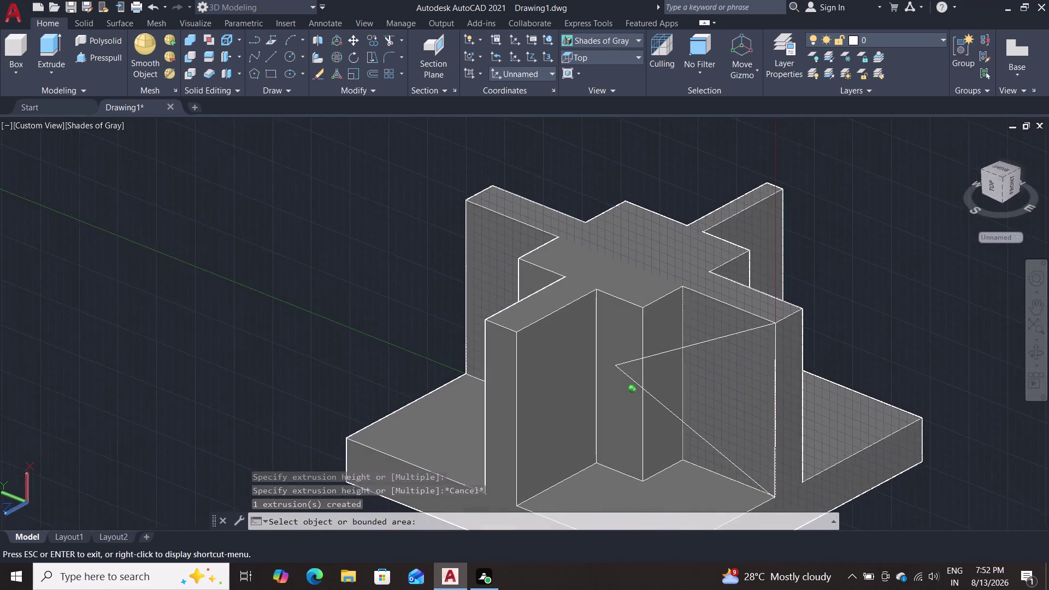
middle_drag(859, 335, 708, 310)
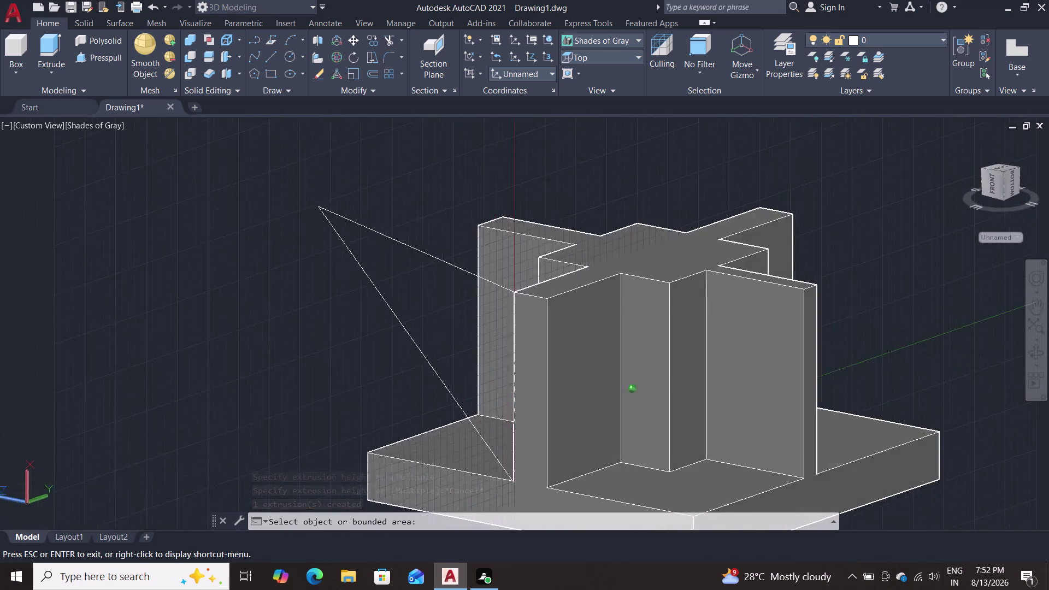
middle_drag(708, 309, 922, 302)
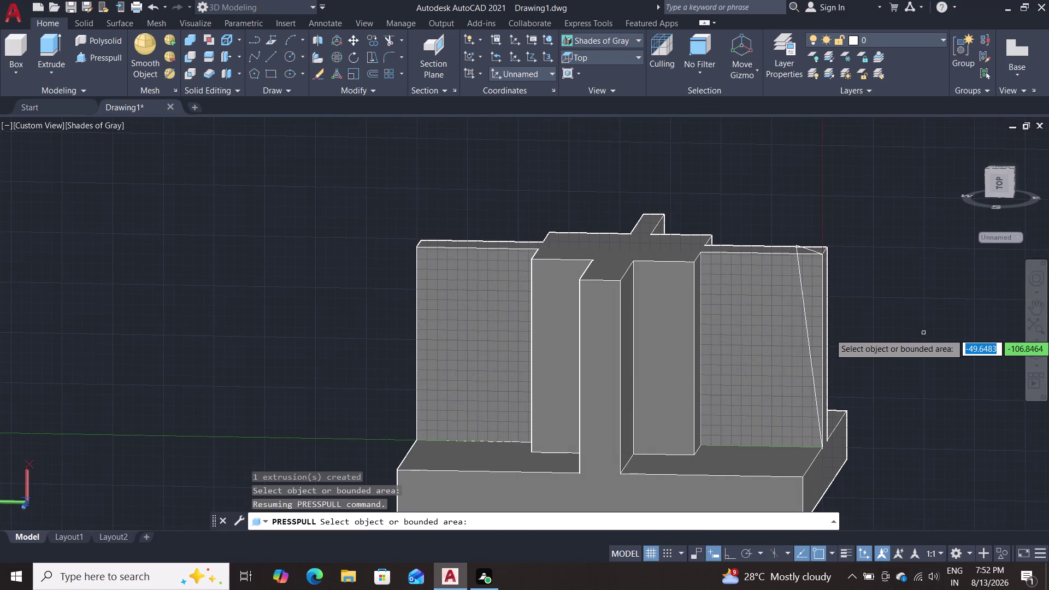
middle_drag(915, 336, 457, 348)
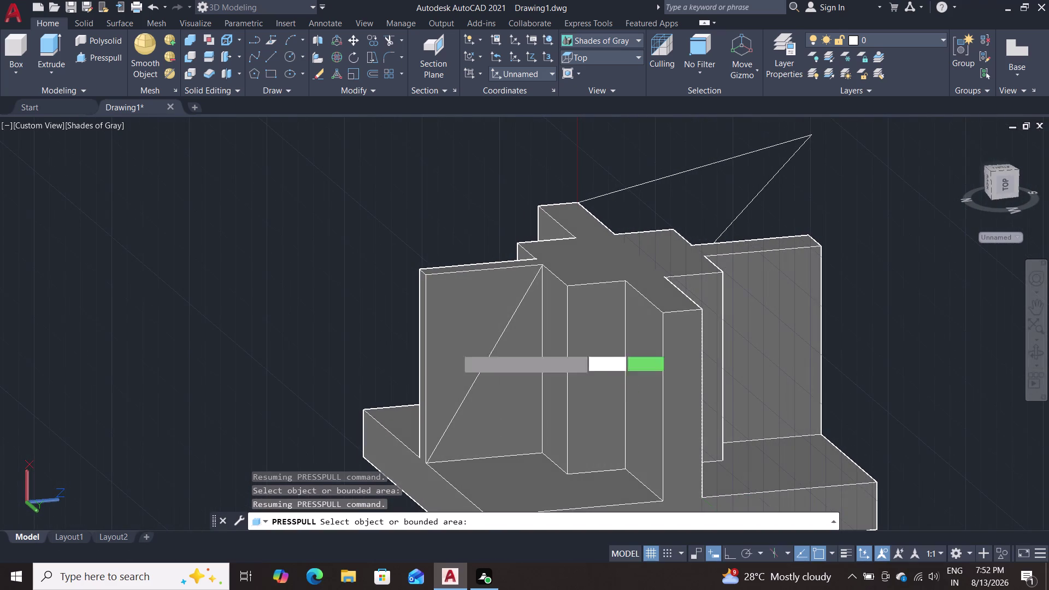
double_click(444, 338)
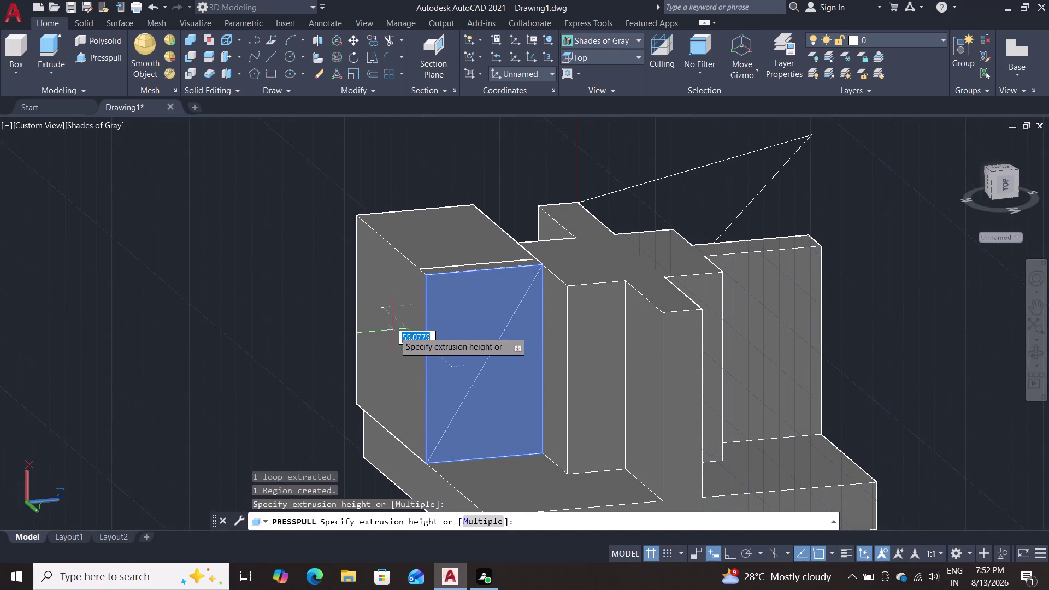
key(Escape)
Delete the leftover diagonal line from the wall face.
middle_drag(303, 351, 646, 345)
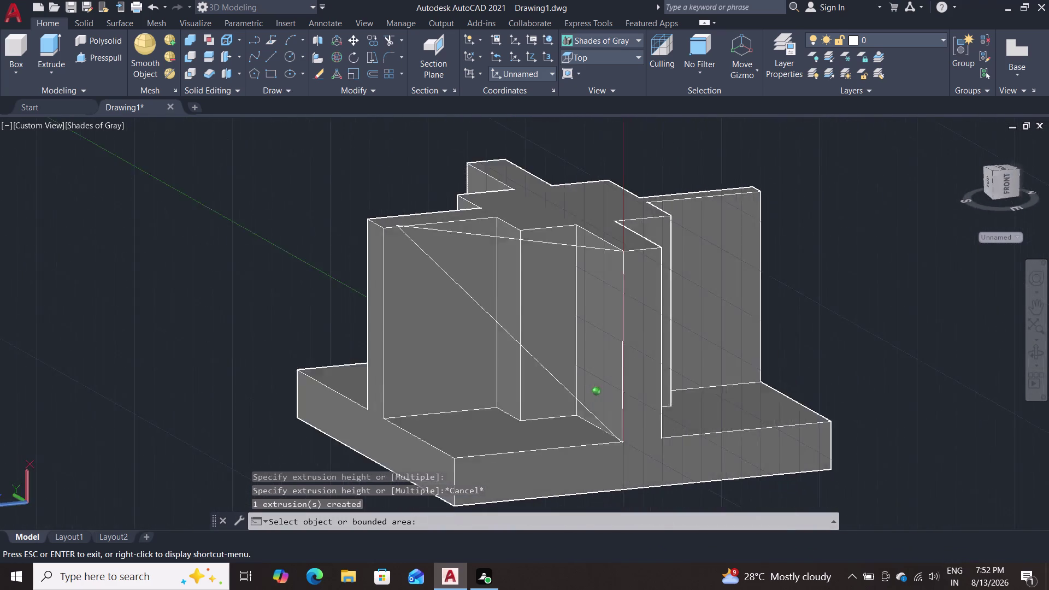
middle_drag(646, 344, 710, 350)
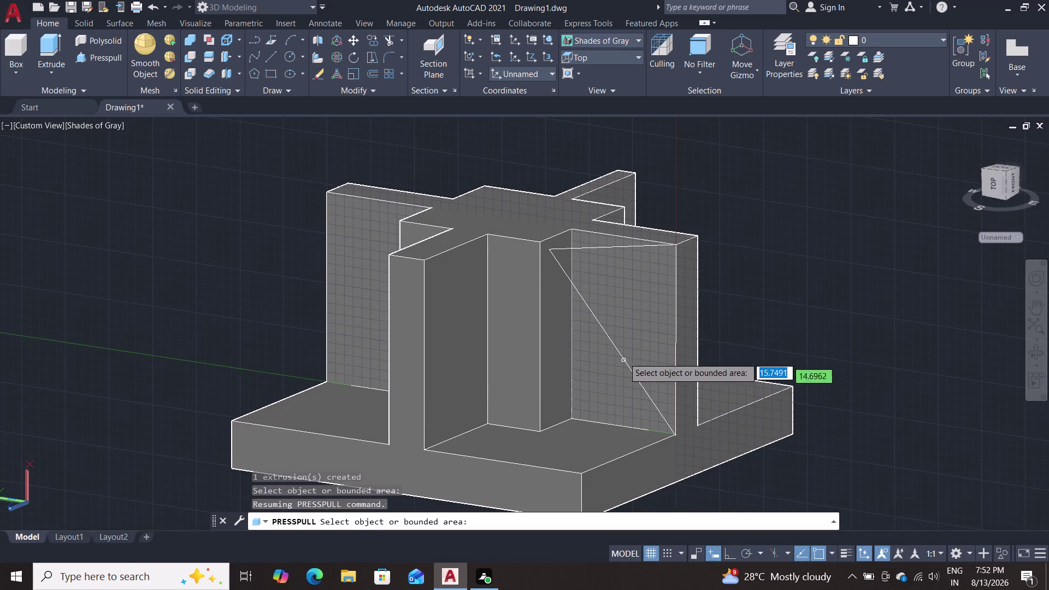
click(603, 316)
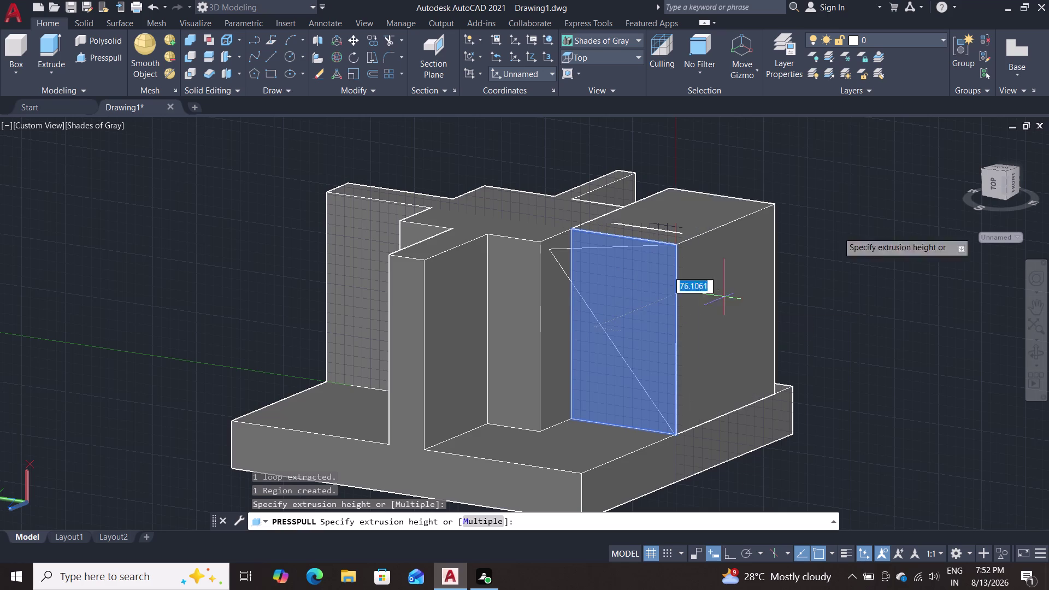
key(Escape)
key(Escape)
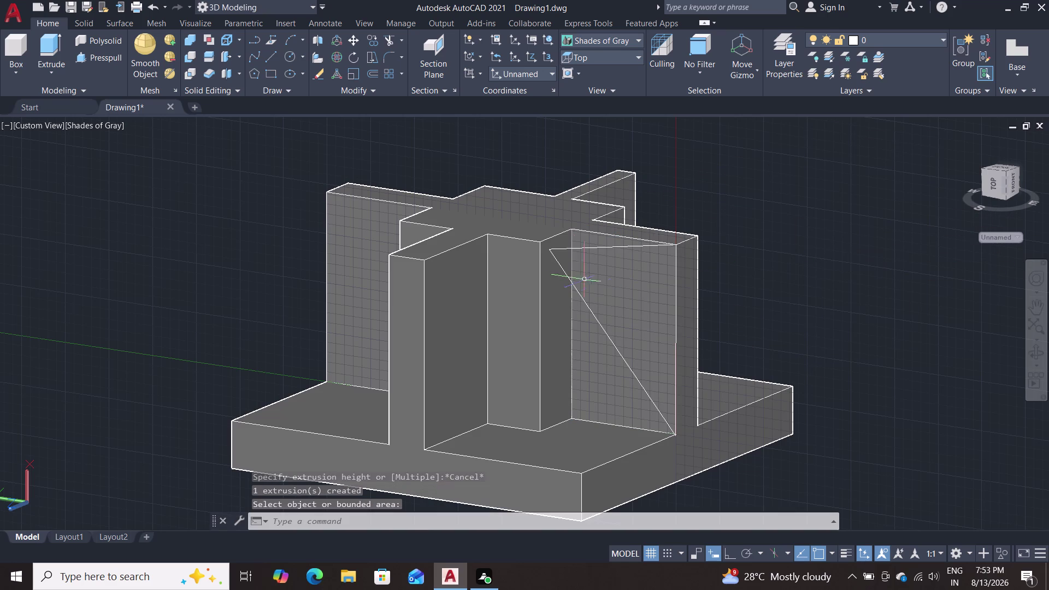
click(590, 248)
key(Delete)
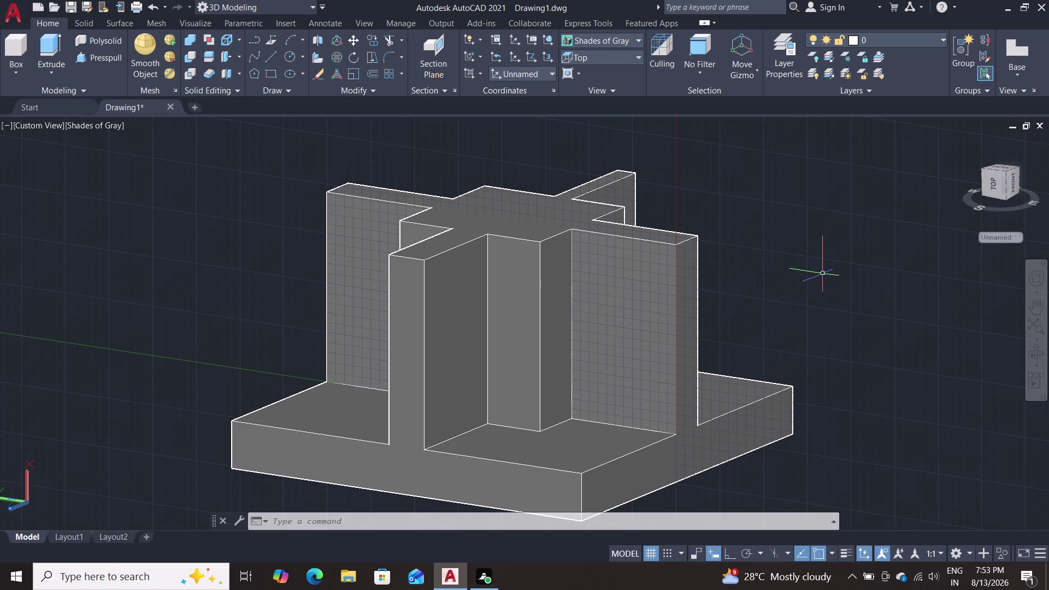
Orbit the model from above round to face the front wall.
scroll(up, 3)
scroll(down, 3)
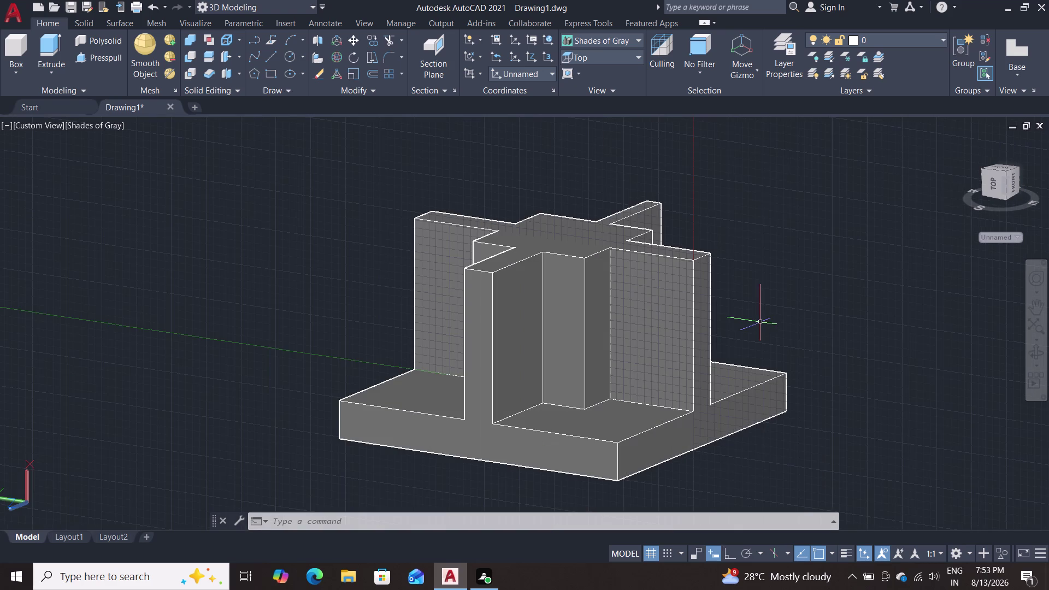
middle_drag(780, 314, 565, 364)
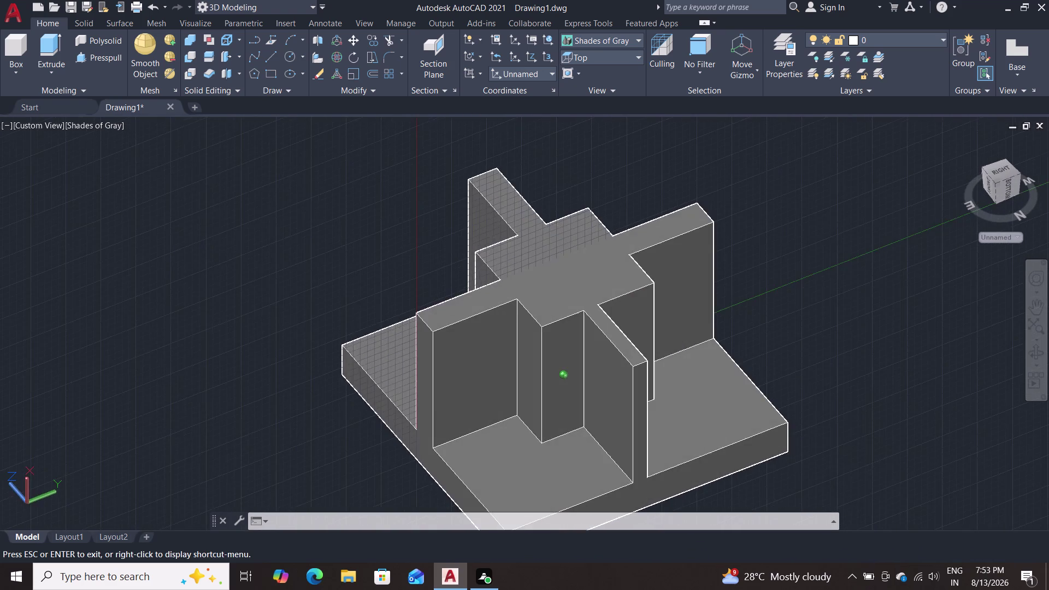
middle_drag(565, 363, 554, 308)
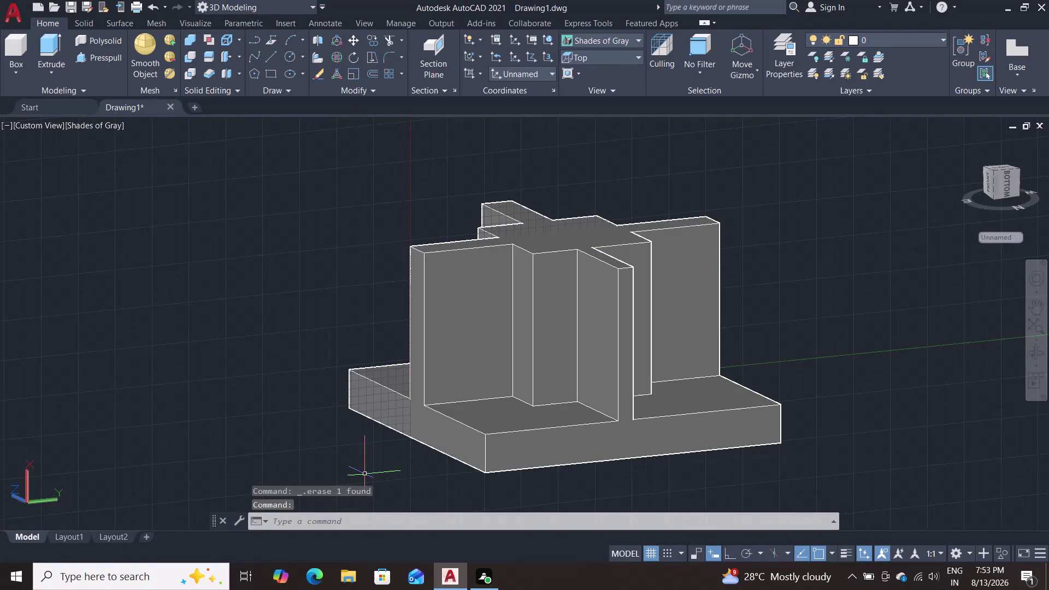
Start a line at the wall's bottom corner and draw the diagonal up to the wall's top.
key(l)
key(Return)
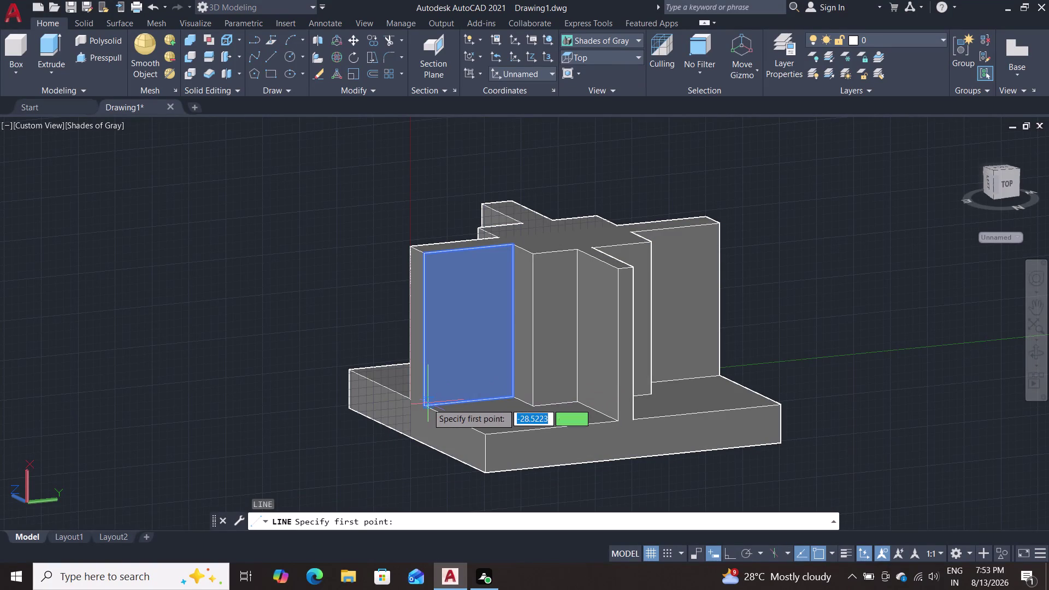
double_click(421, 407)
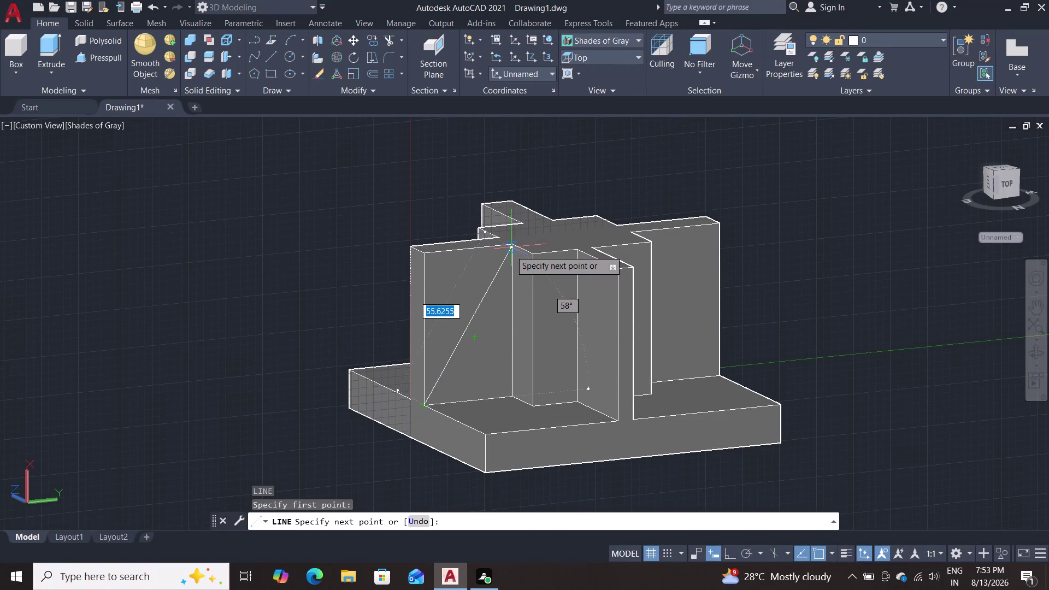
scroll(up, 3)
scroll(up, 3)
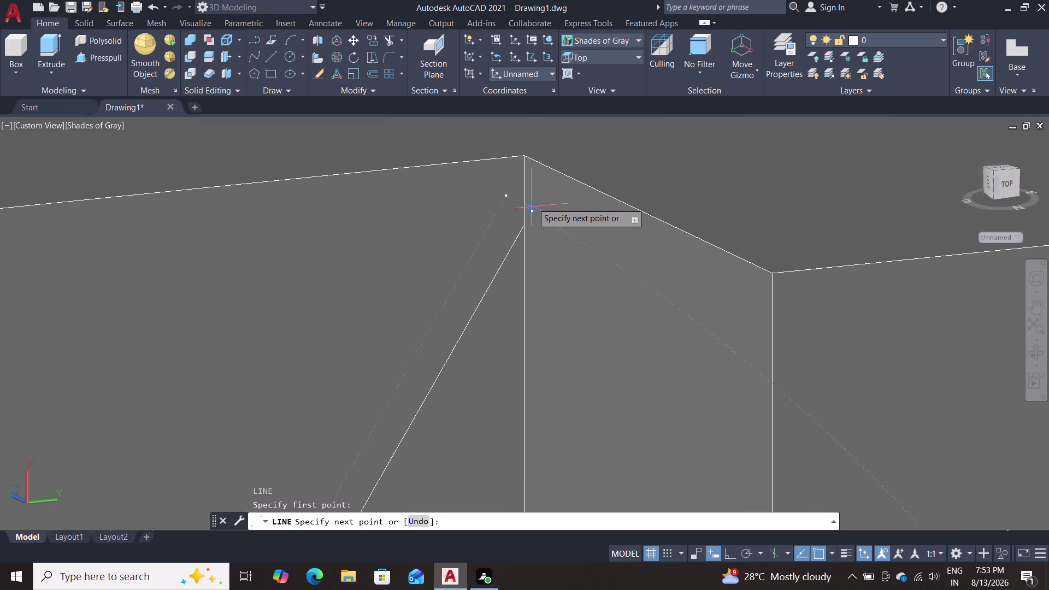
click(526, 152)
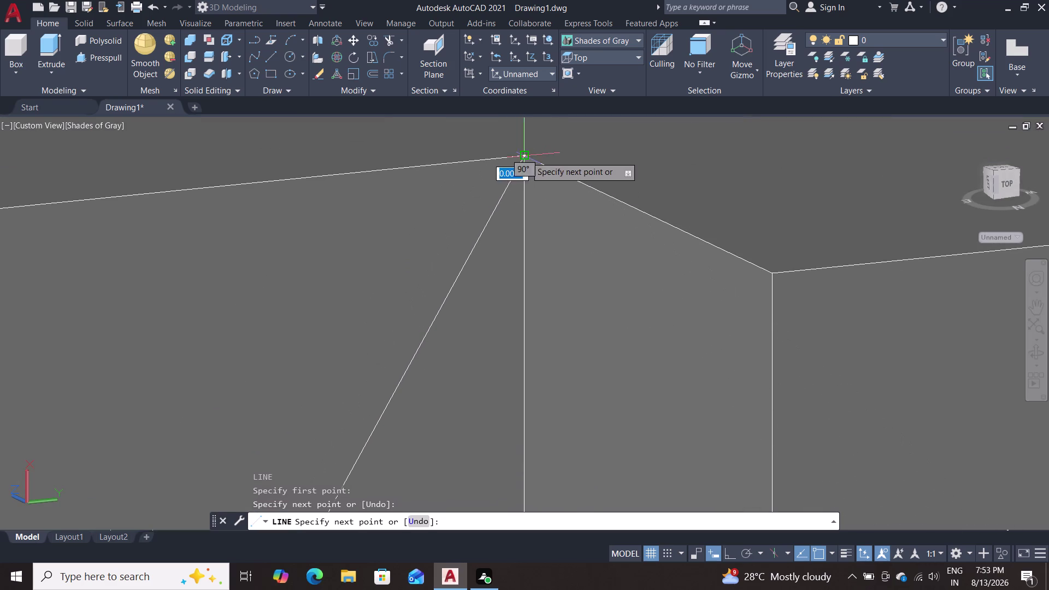
Trace the line along the top edge and back to the bottom corner, then select the diagonal.
scroll(down, 3)
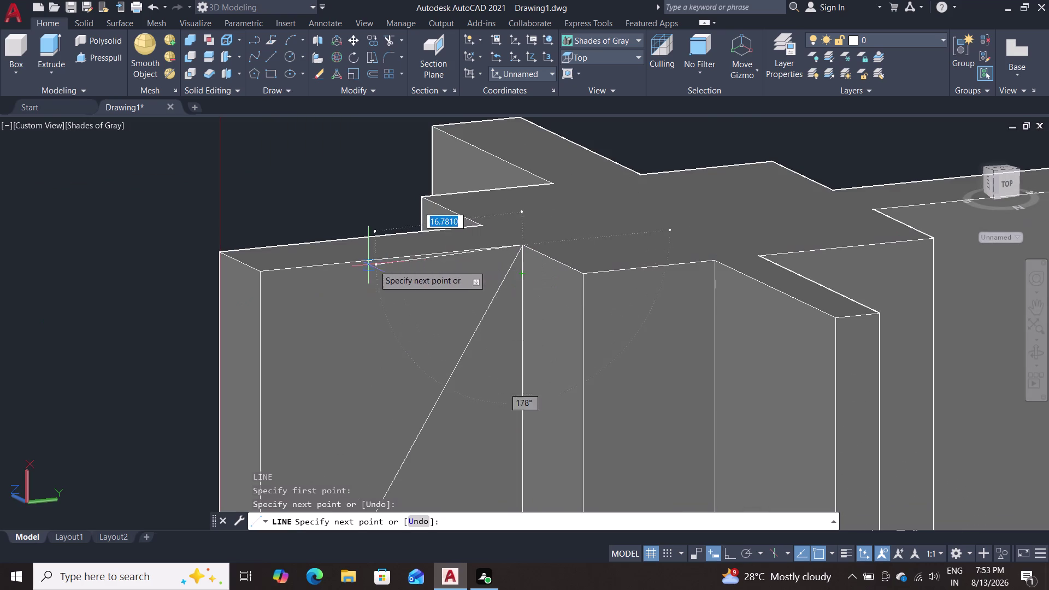
click(260, 269)
scroll(down, 3)
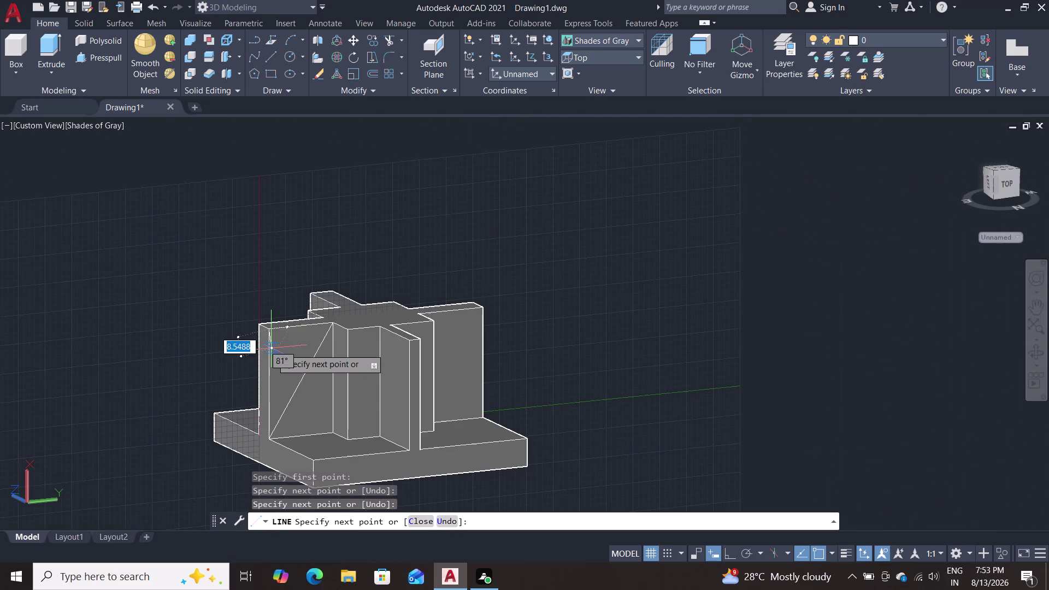
scroll(up, 3)
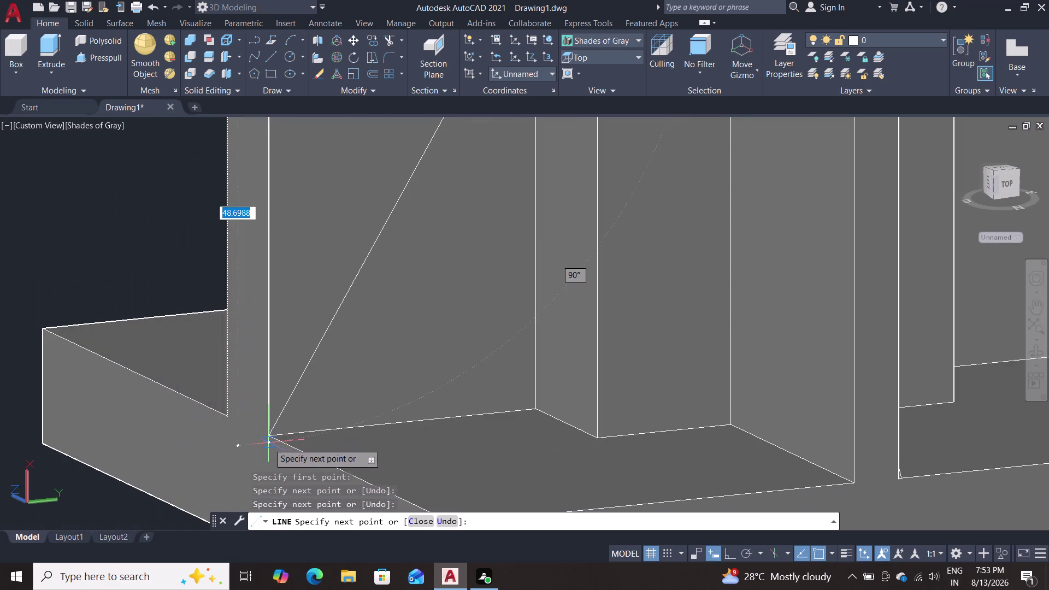
click(268, 430)
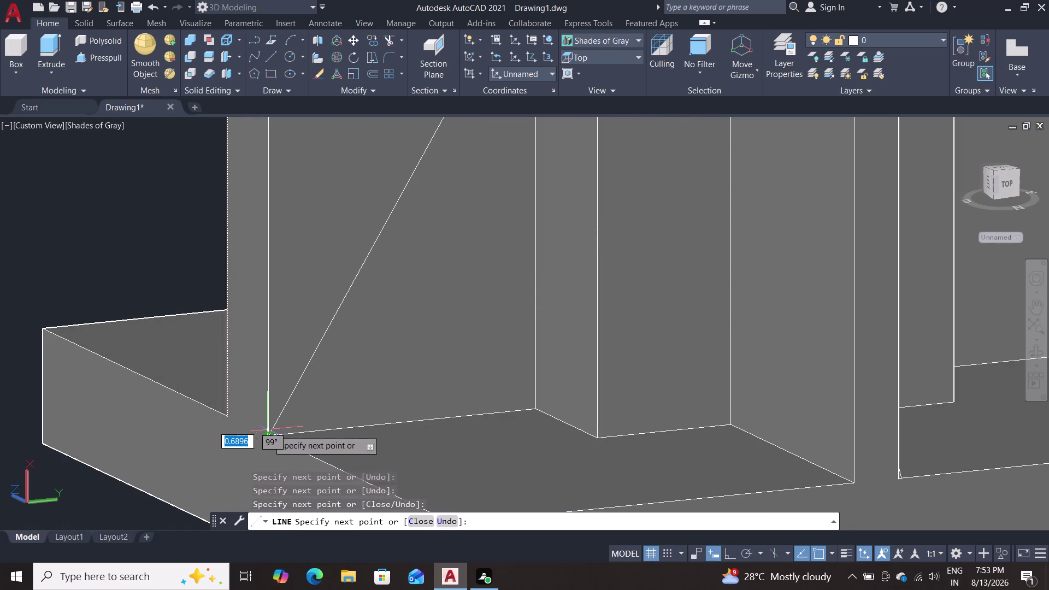
key(Escape)
scroll(down, 3)
scroll(down, 3)
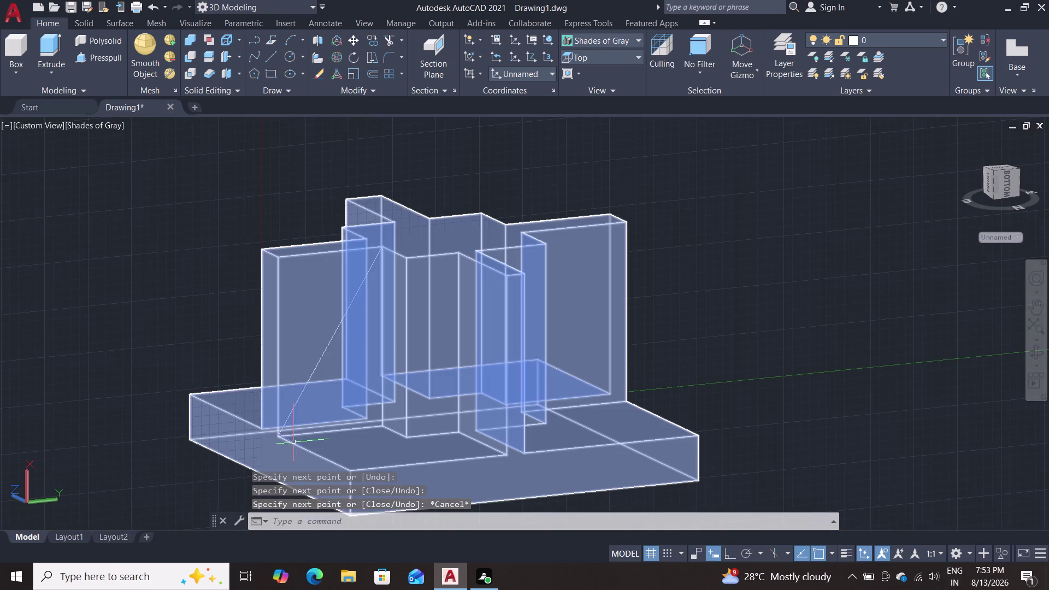
click(303, 391)
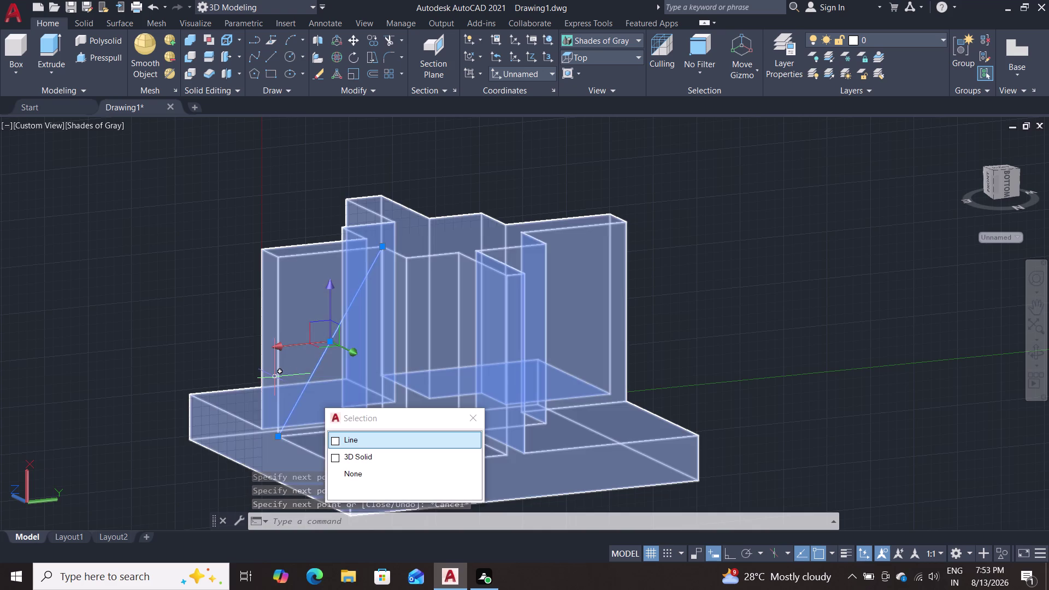
Try picking the diagonal line among overlapping objects, clearing stray selections and panning to the wall face.
click(274, 377)
key(Escape)
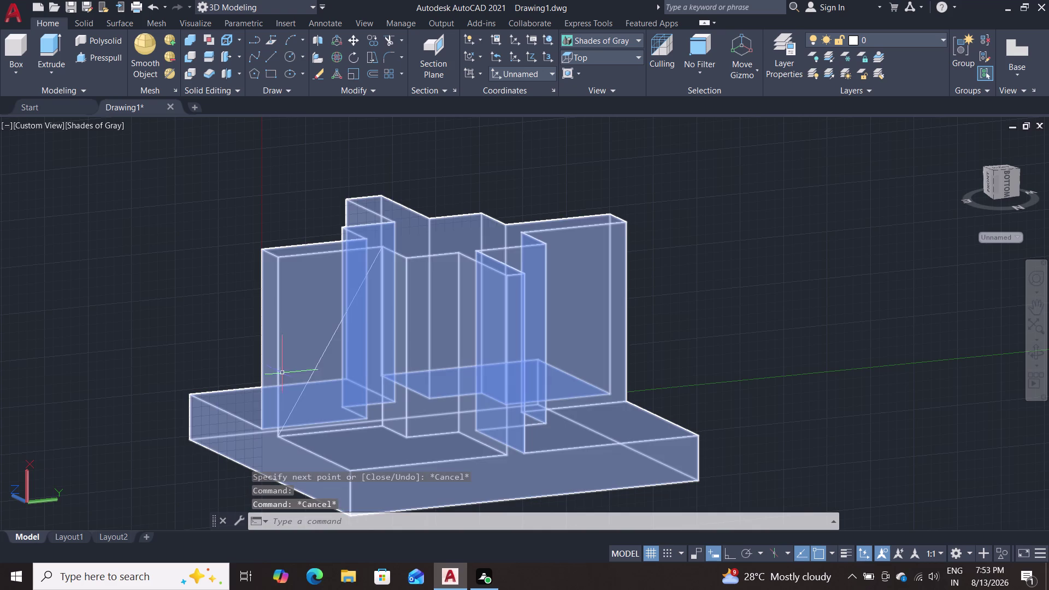
click(283, 367)
key(Escape)
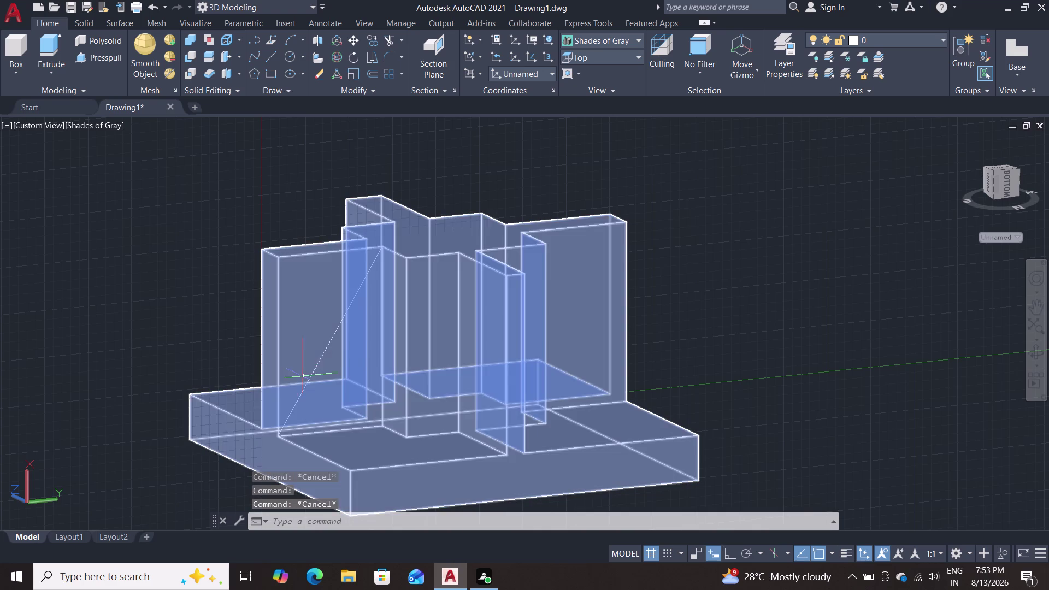
click(319, 364)
click(369, 413)
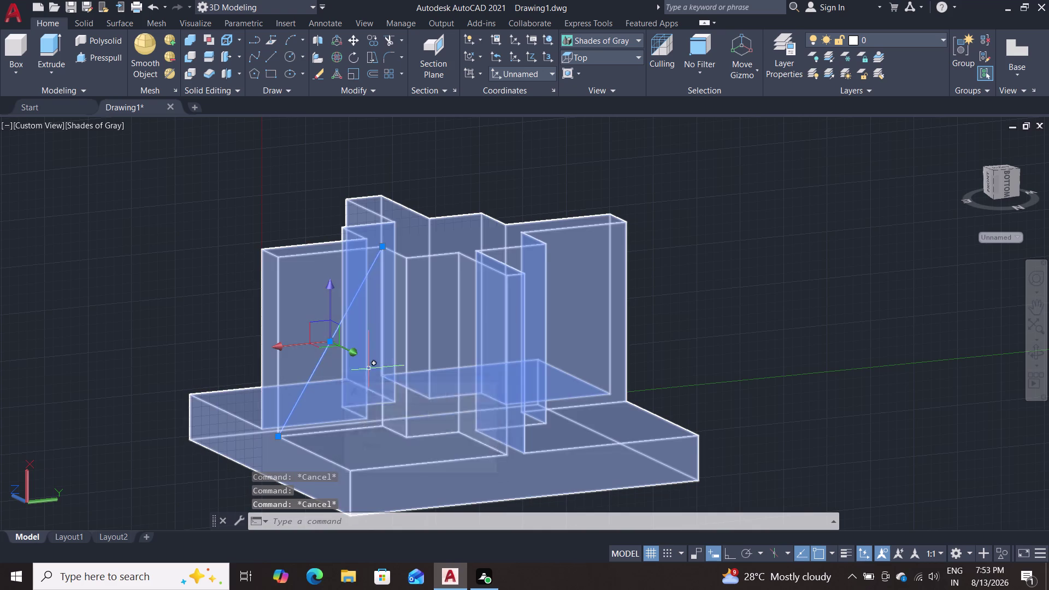
click(360, 251)
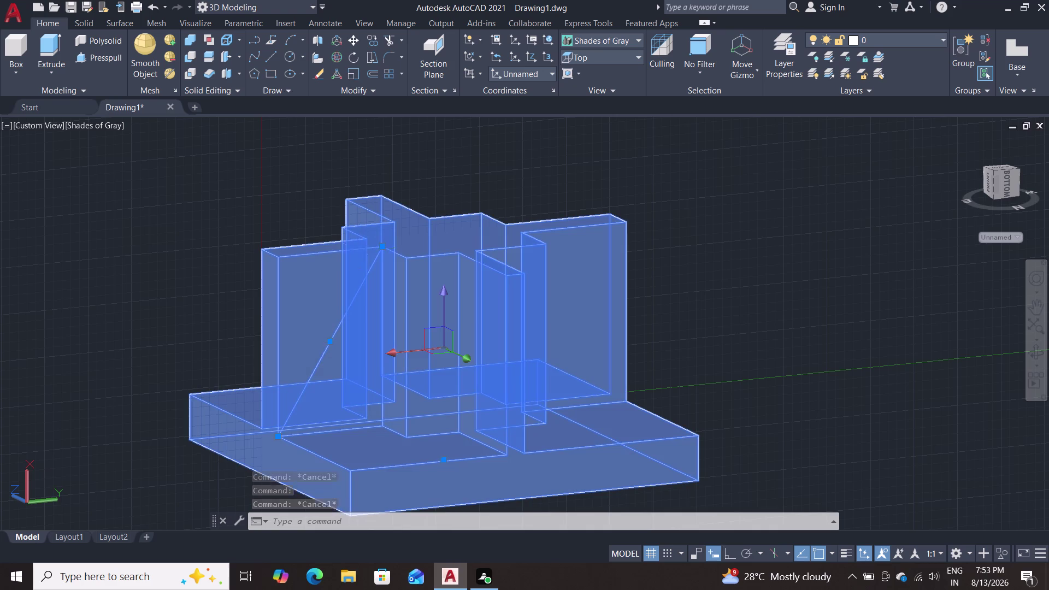
key(Escape)
key(Escape)
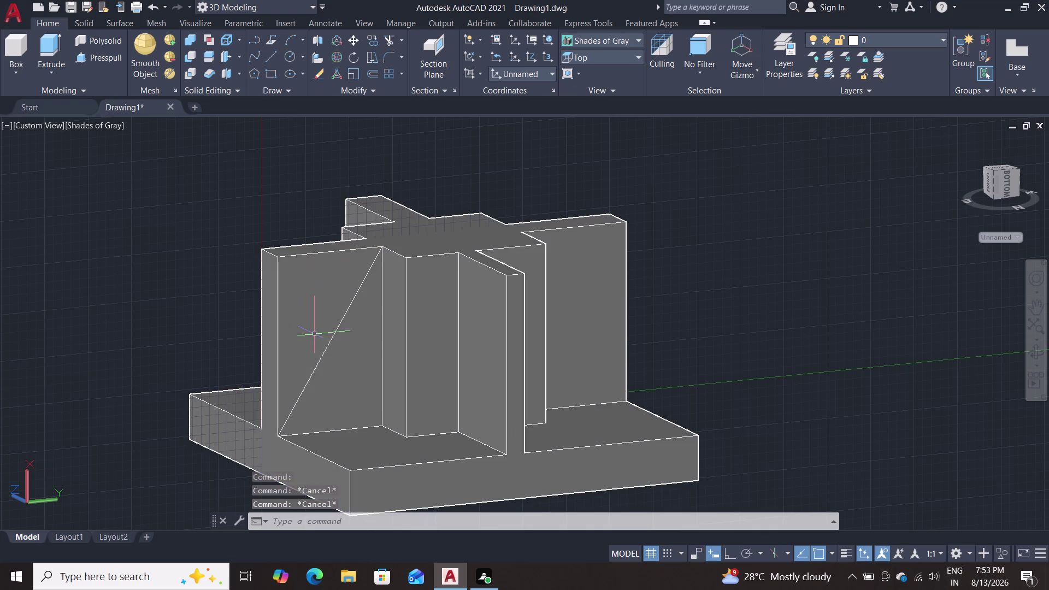
scroll(up, 3)
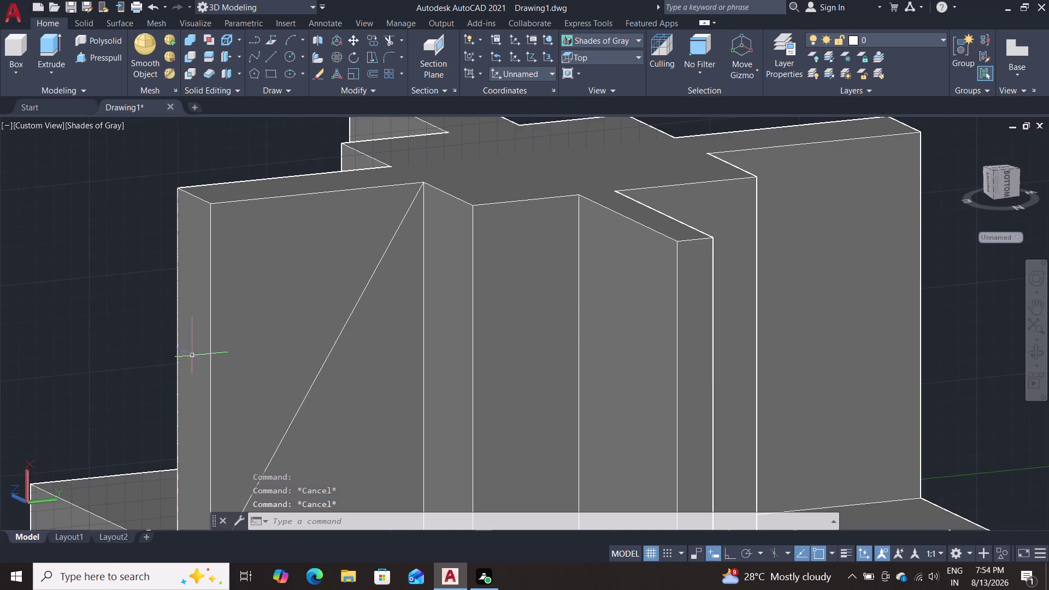
middle_drag(131, 340, 128, 360)
scroll(down, 3)
Pick the top line and the diagonal line from the selection cycling list.
click(222, 312)
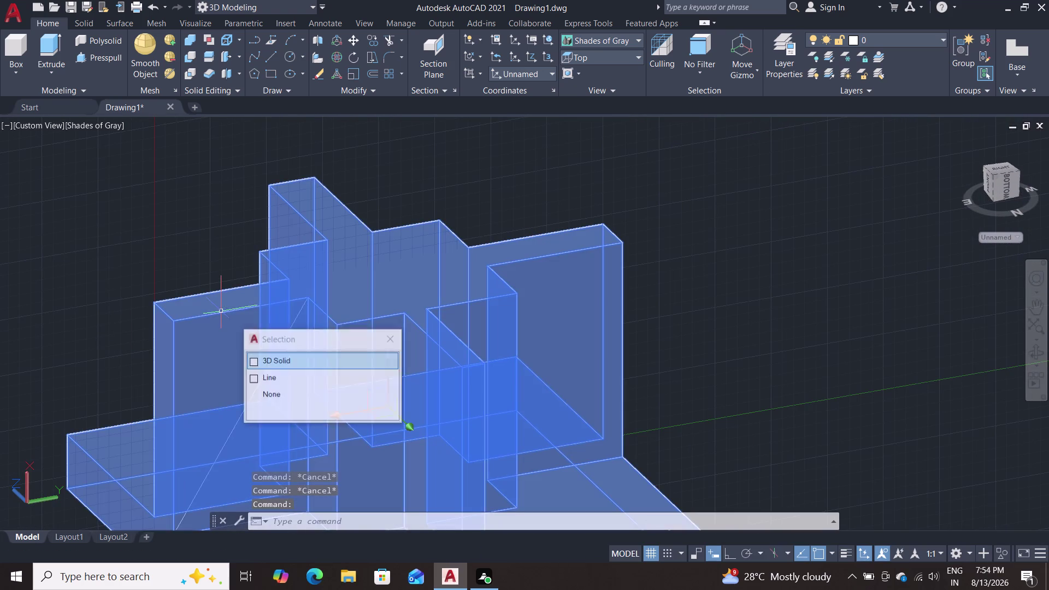
double_click(269, 379)
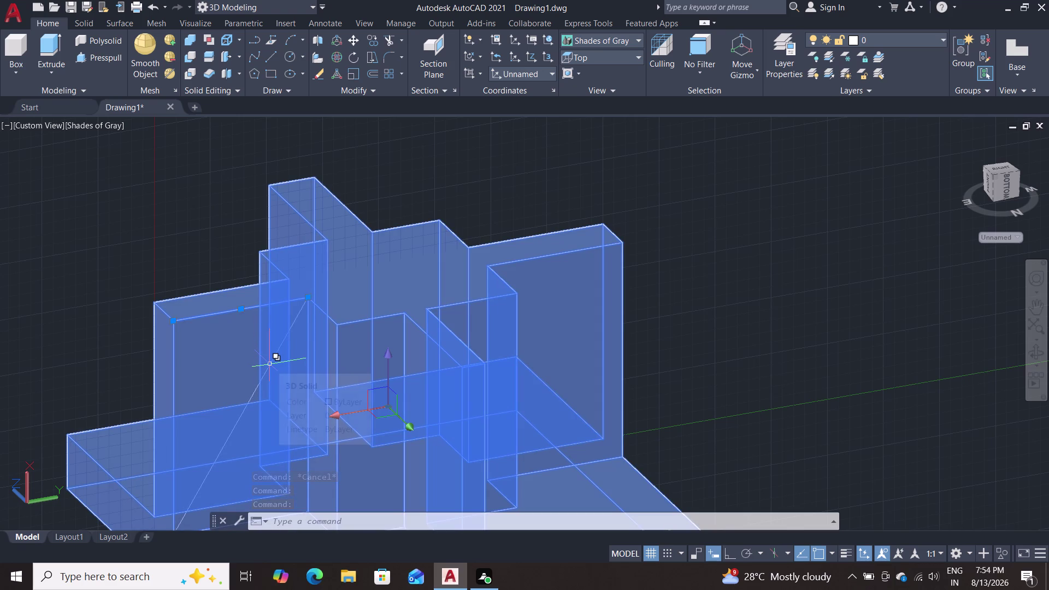
click(278, 351)
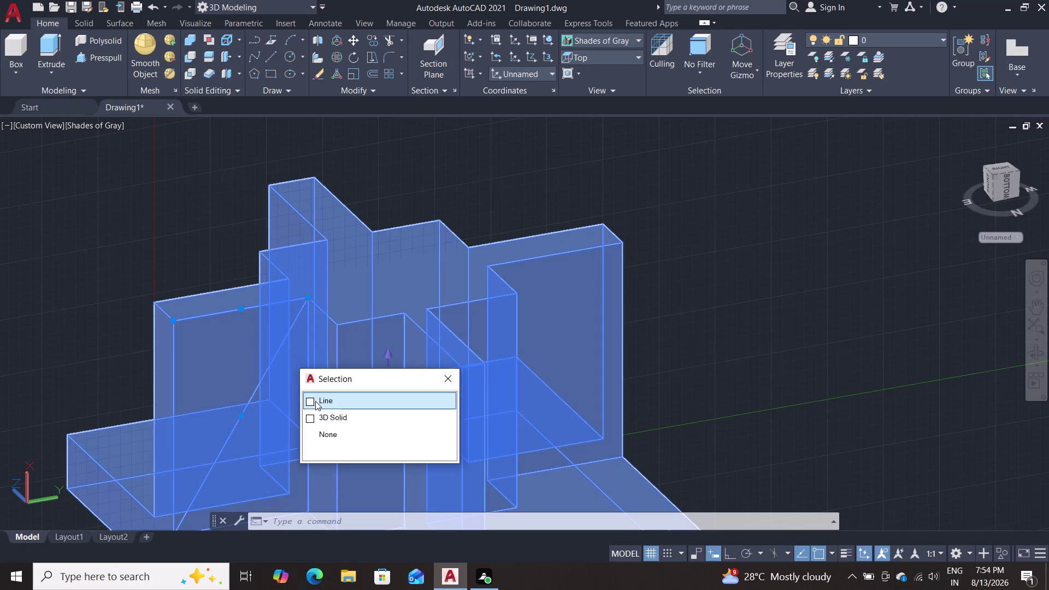
double_click(315, 401)
scroll(down, 3)
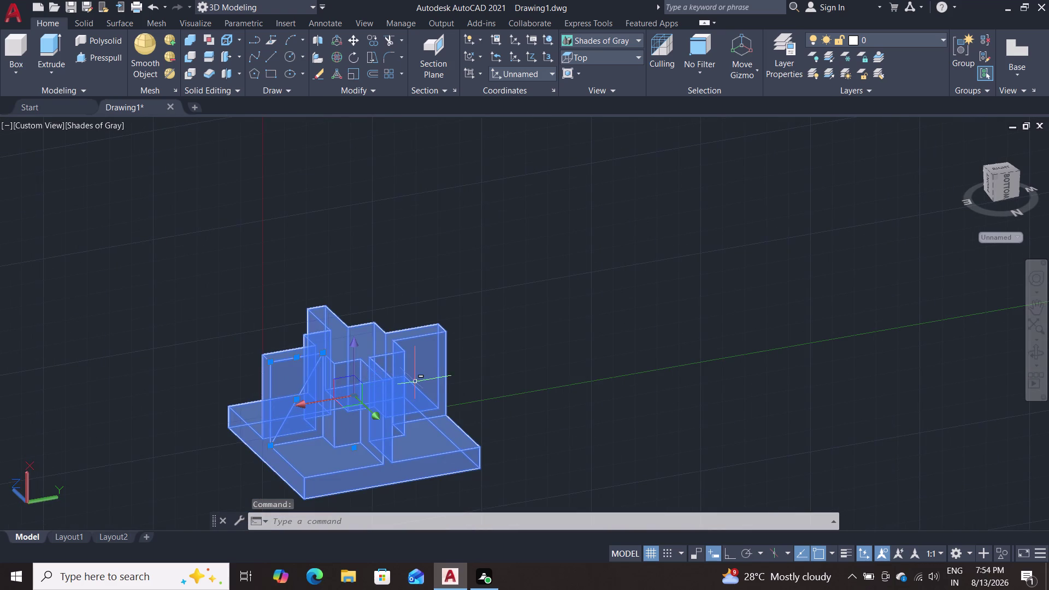
click(417, 381)
scroll(up, 3)
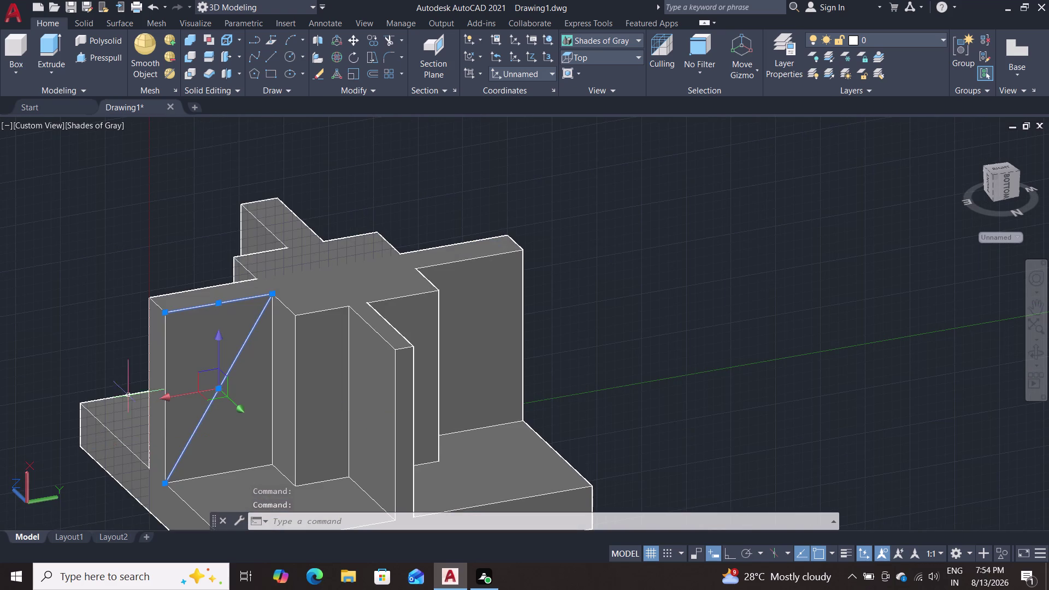
Finish the two-line selection and join the lines into a single polyline with J.
double_click(167, 364)
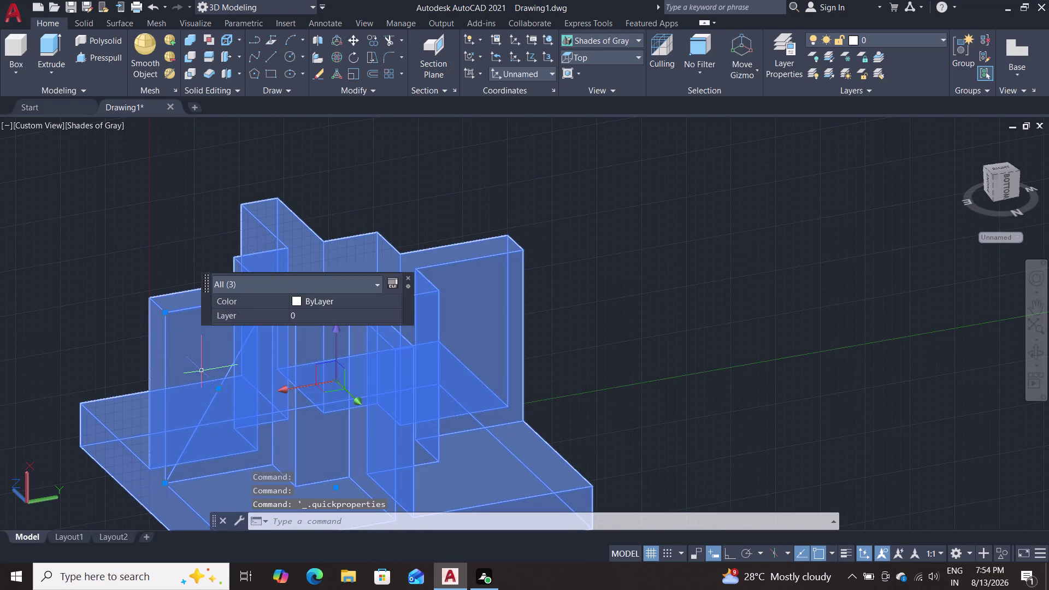
scroll(down, 3)
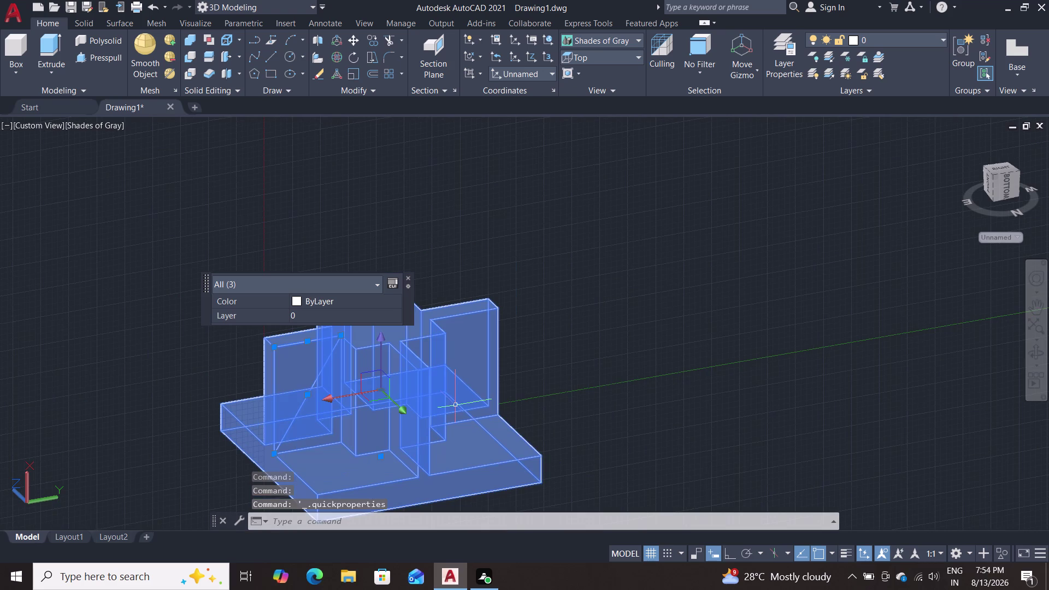
double_click(467, 390)
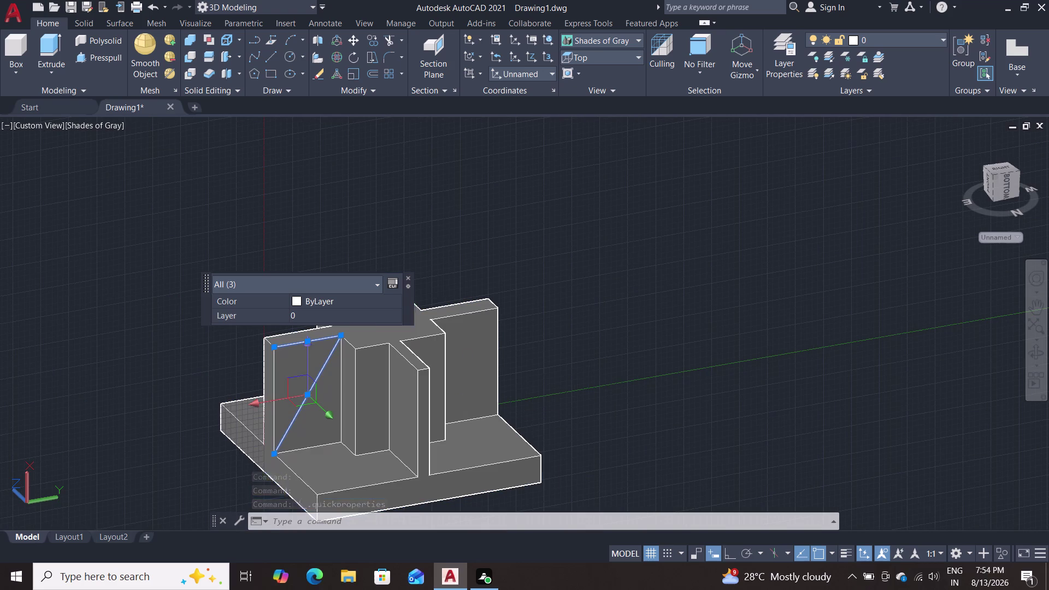
key(j)
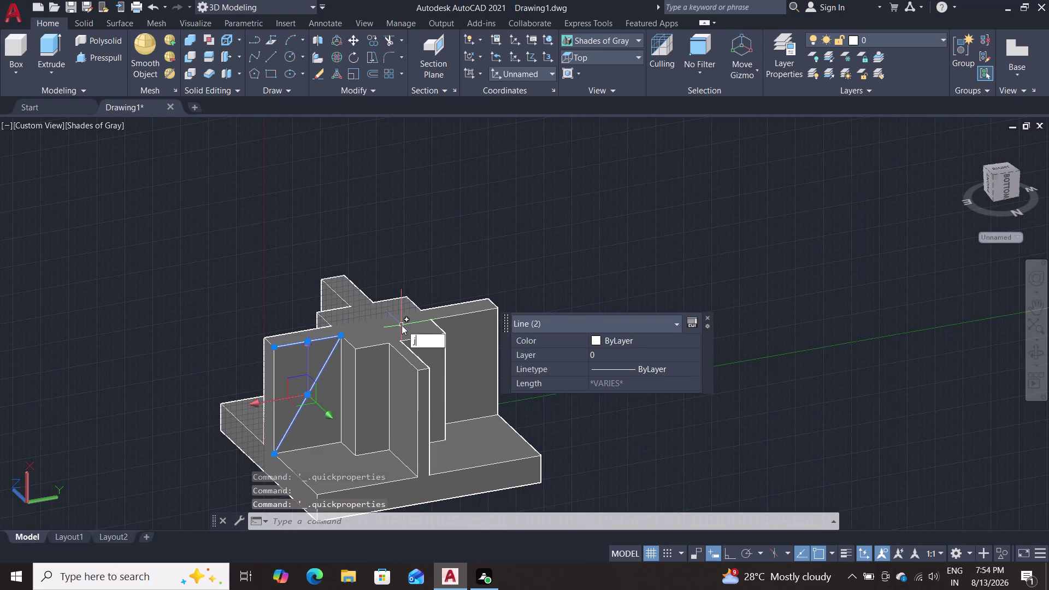
key(Return)
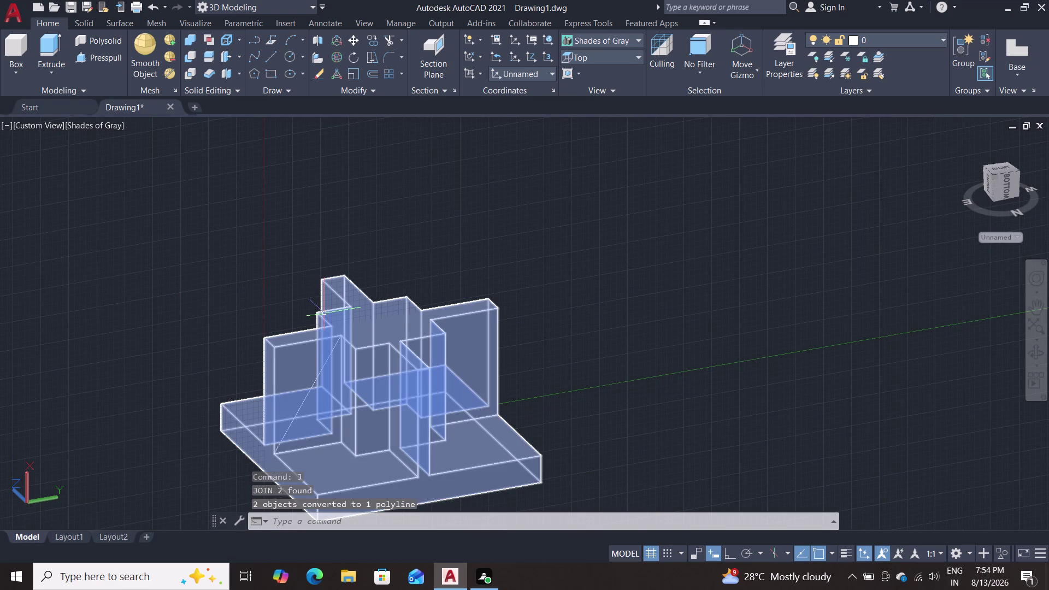
click(104, 58)
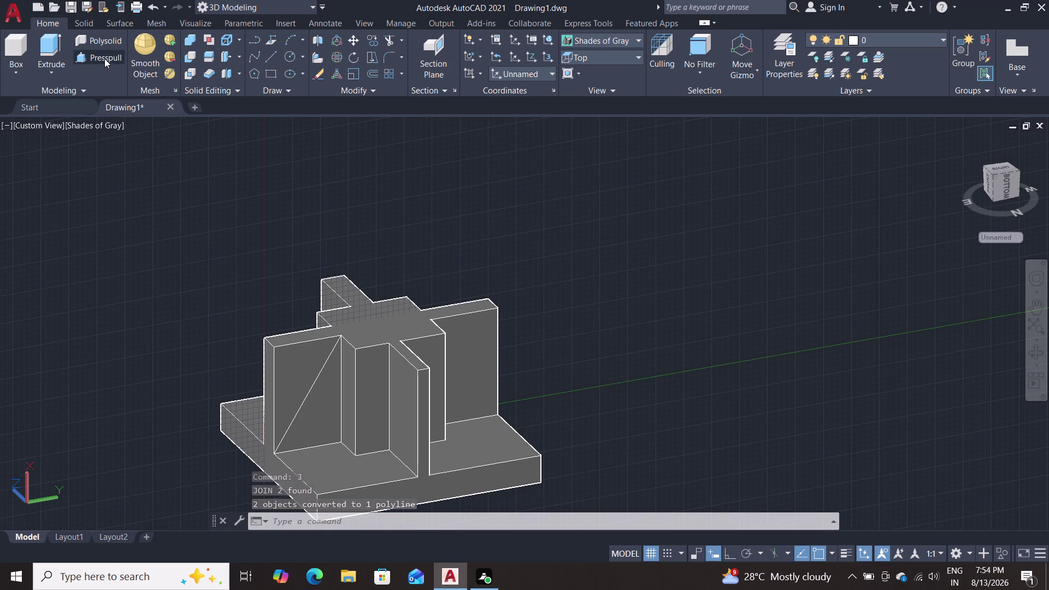
Presspull the triangular area on the wall face out into a slanted gusset solid.
double_click(315, 383)
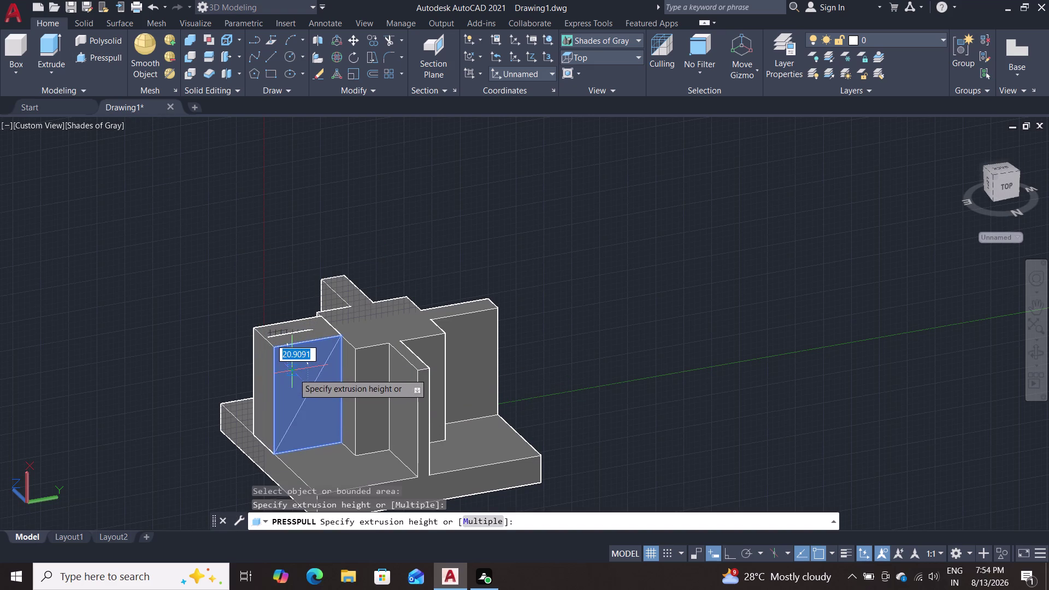
key(Escape)
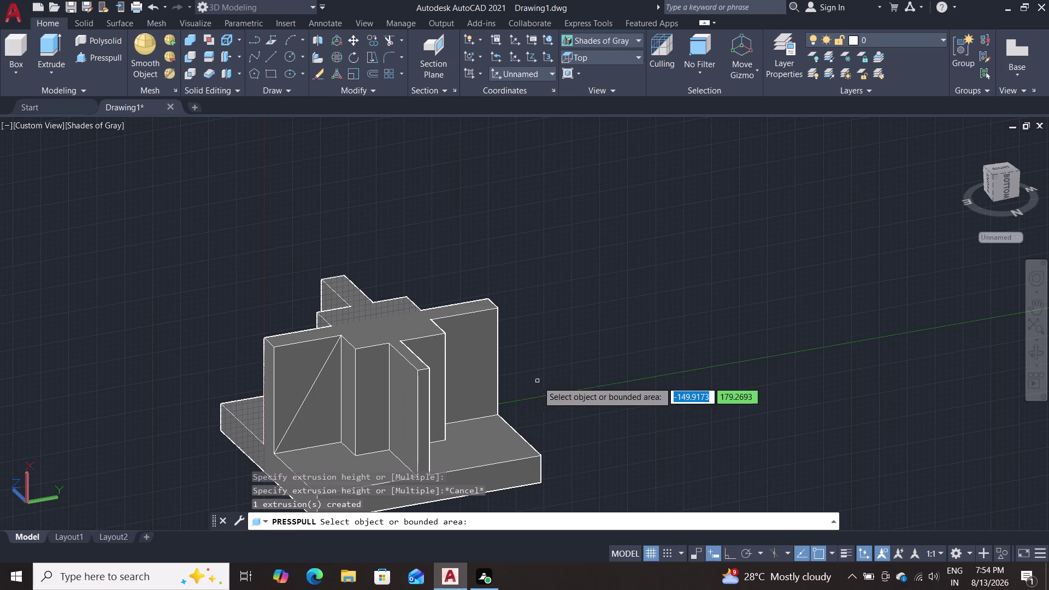
middle_drag(554, 376, 628, 357)
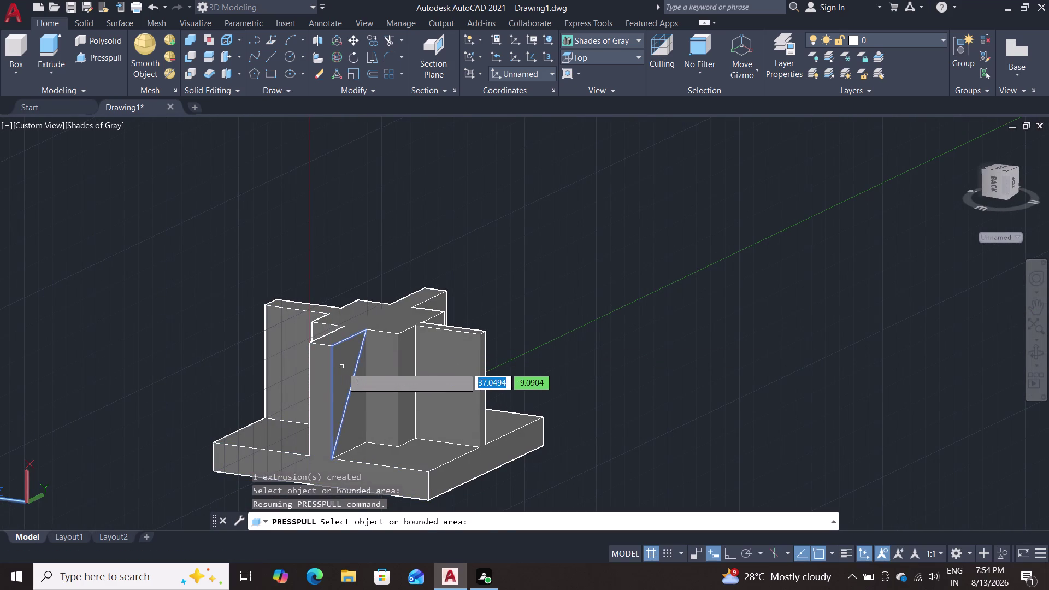
click(342, 368)
click(91, 323)
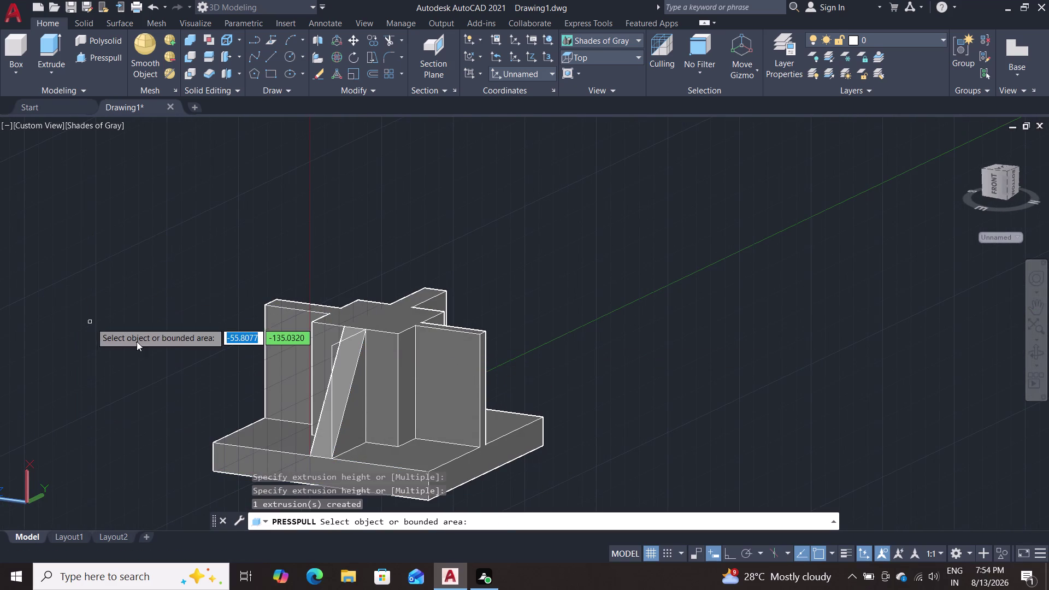
middle_drag(575, 359, 567, 359)
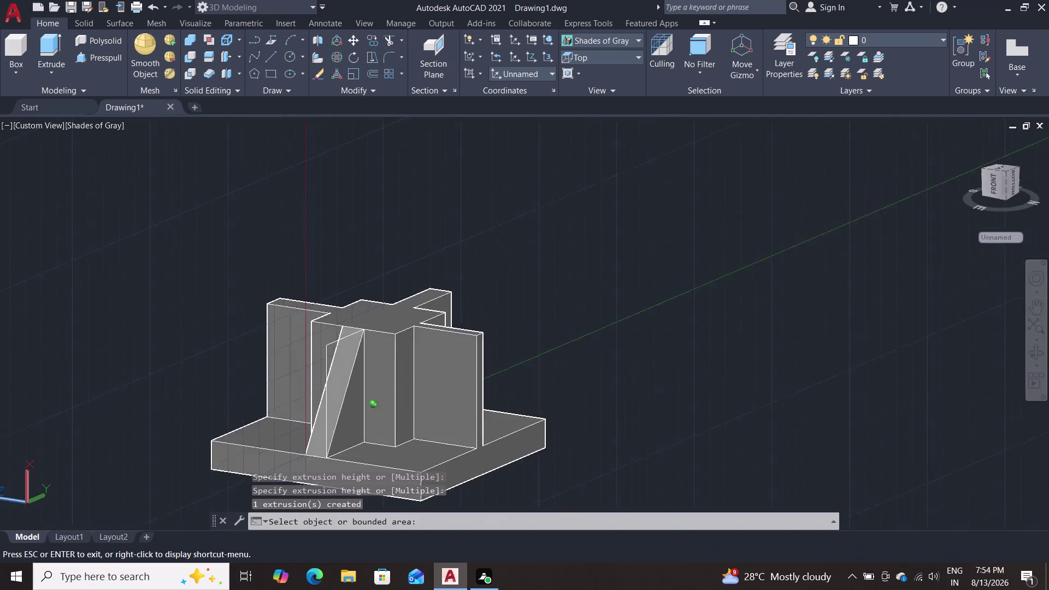
middle_drag(566, 359, 429, 371)
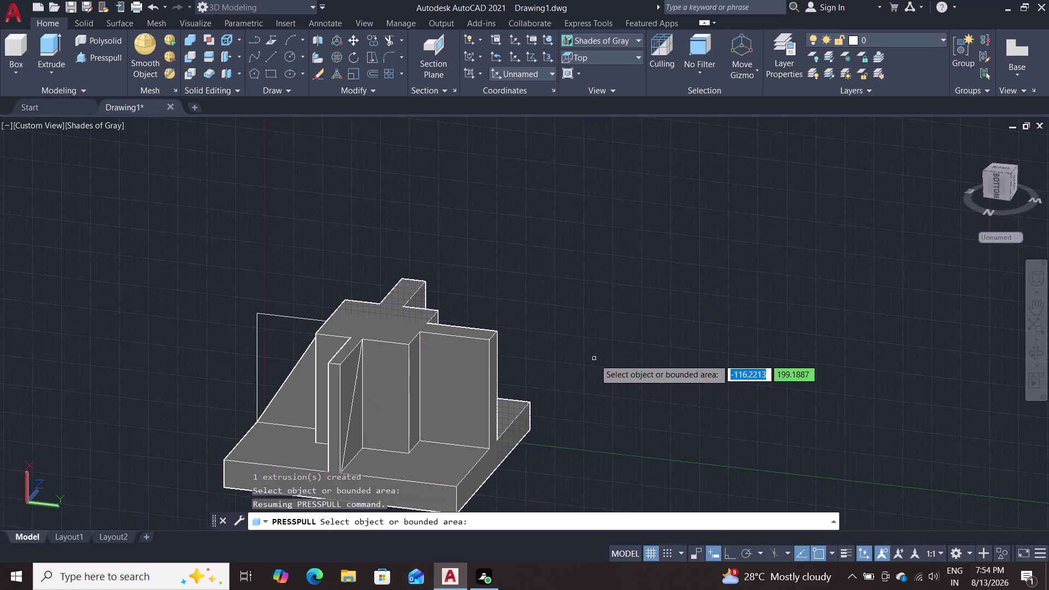
key(Escape)
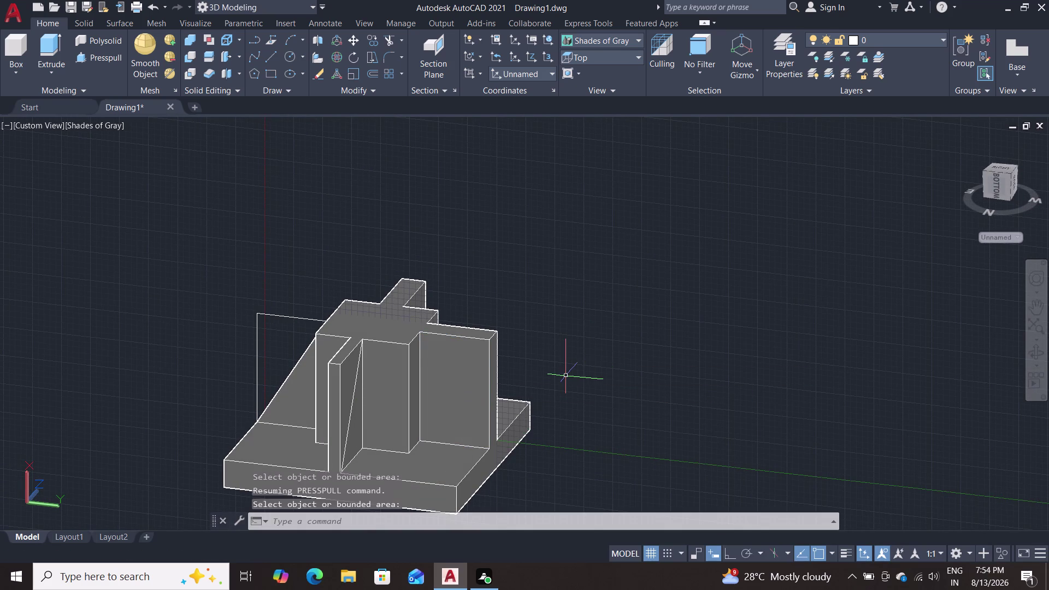
Orbit and pan around the model to inspect the new gusset and the leftover outline.
scroll(up, 3)
middle_drag(575, 369, 610, 357)
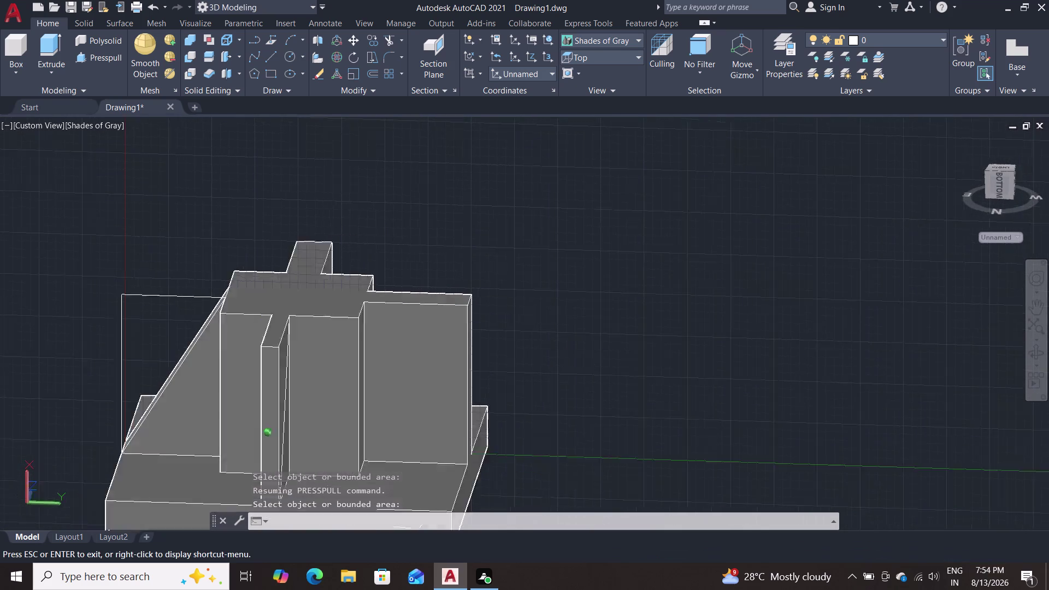
middle_drag(611, 357, 696, 335)
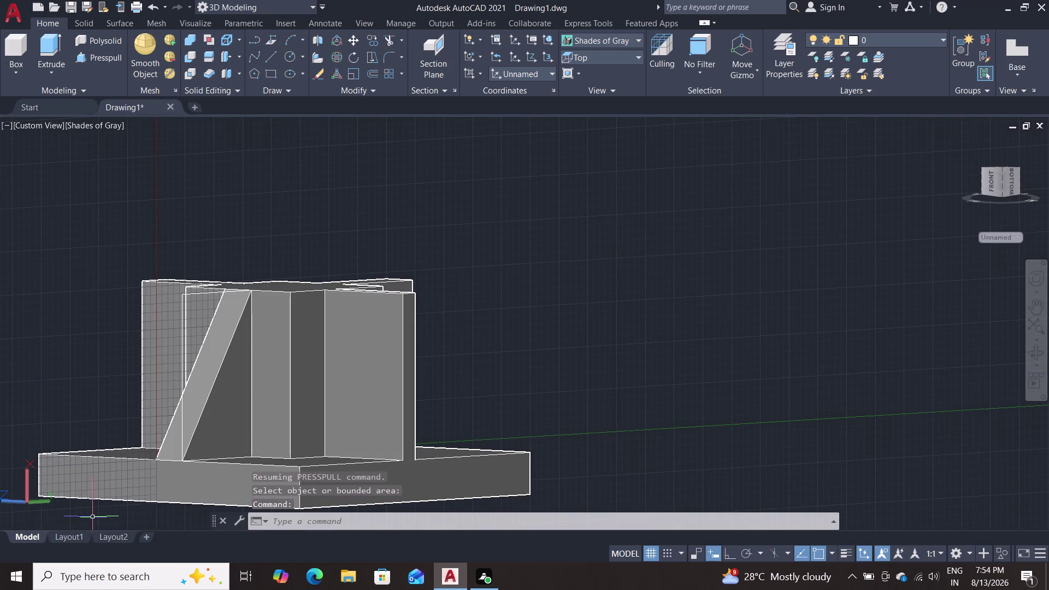
double_click(185, 392)
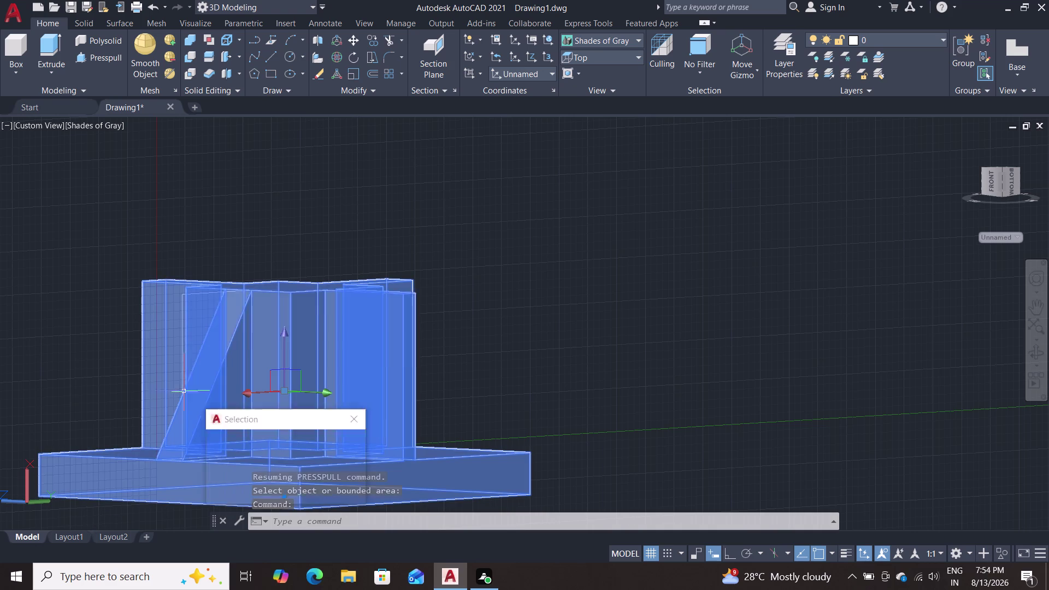
key(Escape)
middle_drag(558, 363, 500, 376)
scroll(up, 3)
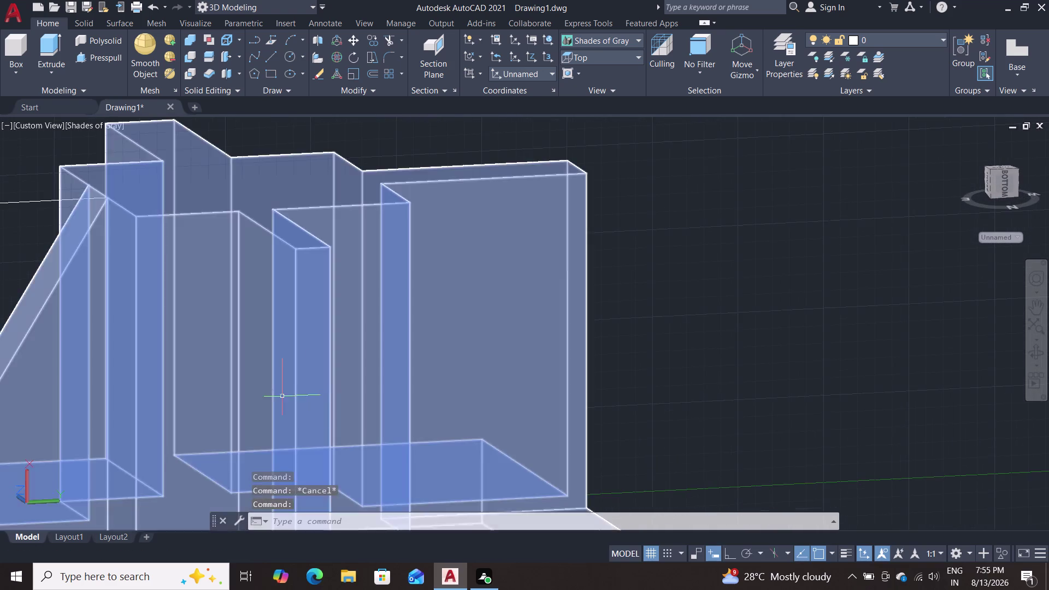
scroll(down, 3)
scroll(up, 3)
middle_drag(196, 361, 177, 384)
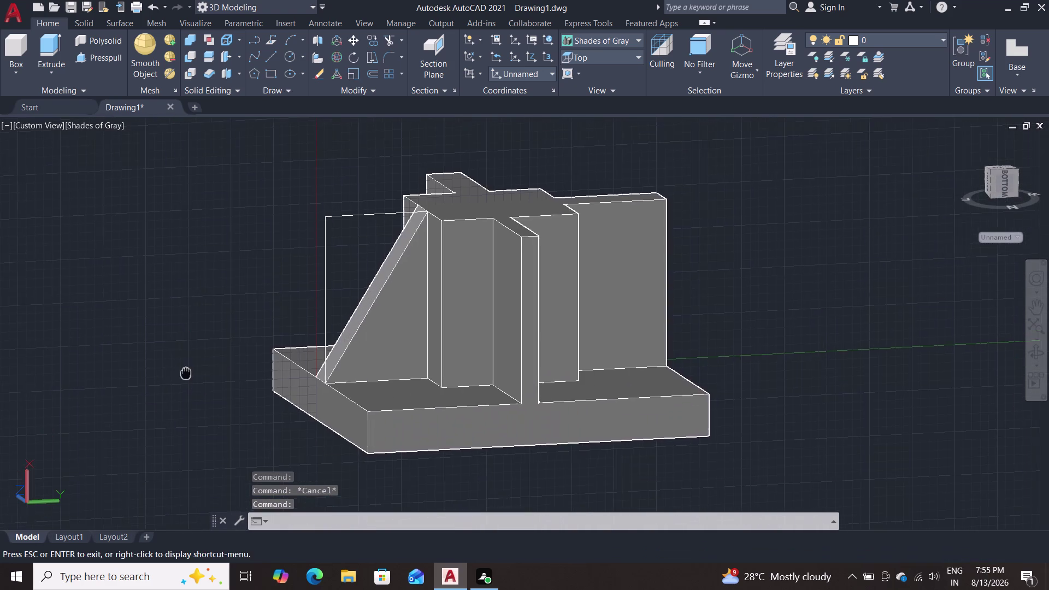
middle_drag(178, 384, 142, 443)
Start moving the two leftover outline lines from their corner, then cancel the move and orbit around.
click(282, 296)
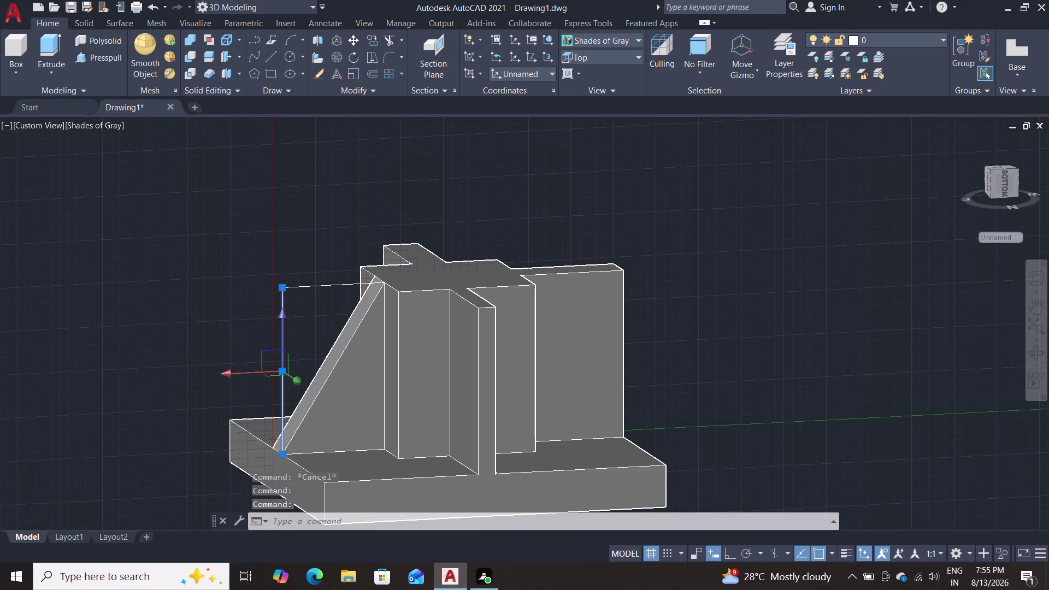
click(306, 289)
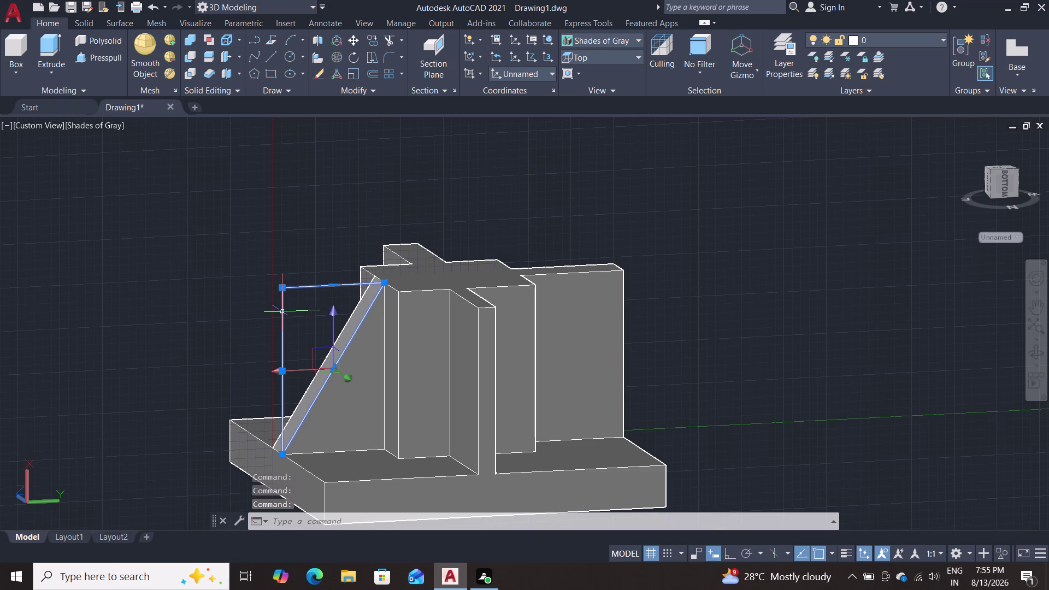
key(m)
key(Return)
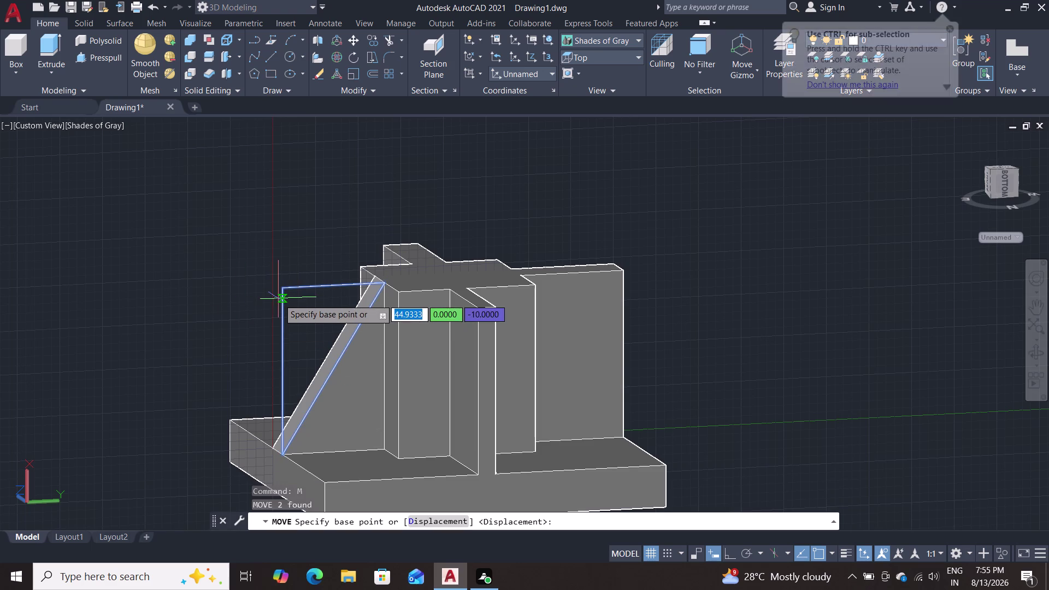
click(282, 290)
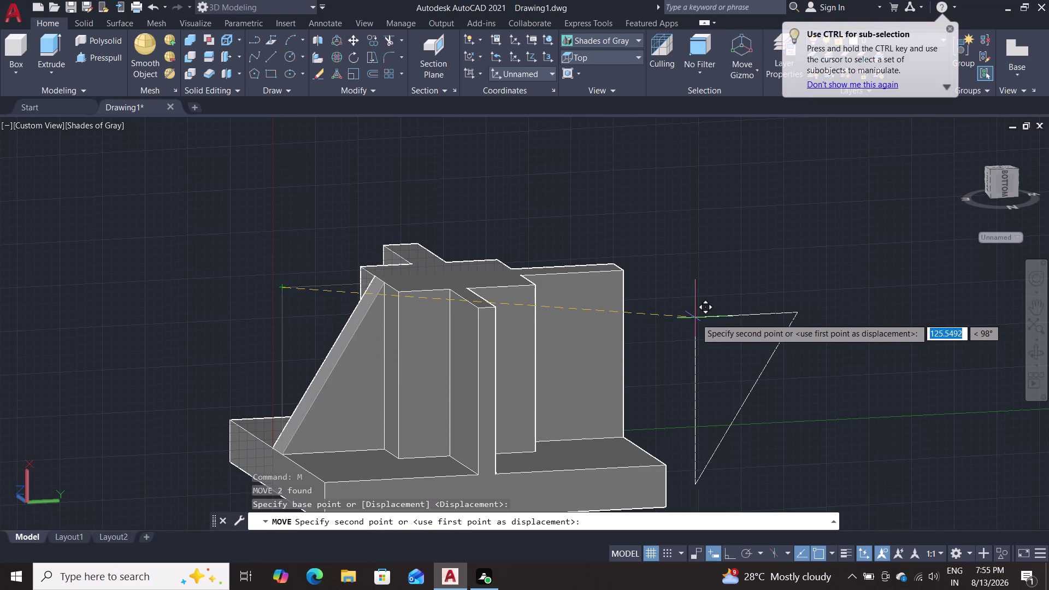
middle_drag(699, 324, 525, 301)
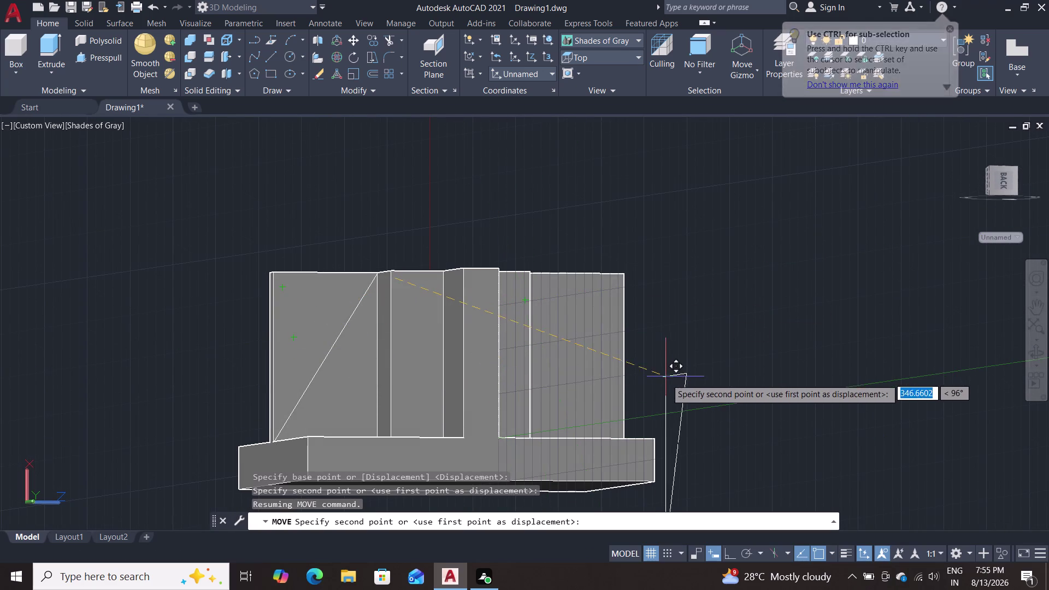
middle_drag(670, 377, 801, 377)
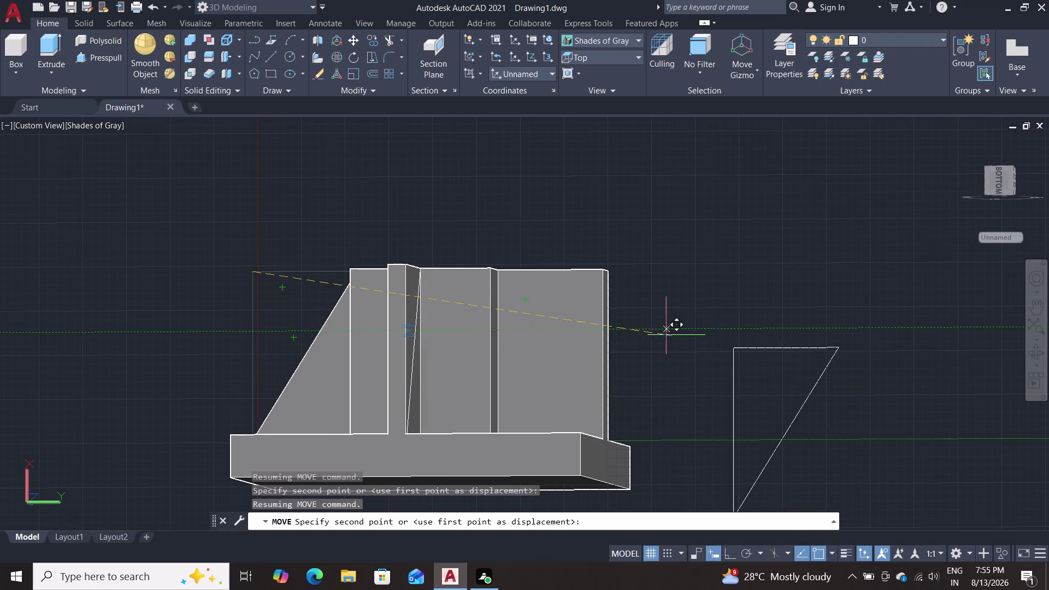
double_click(498, 269)
key(Escape)
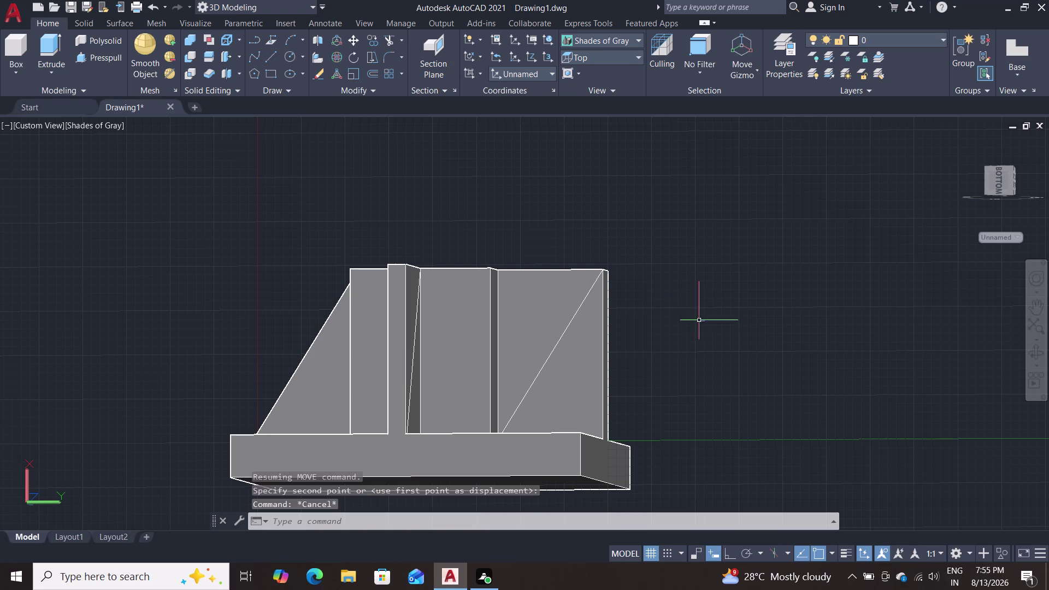
middle_drag(720, 343, 544, 399)
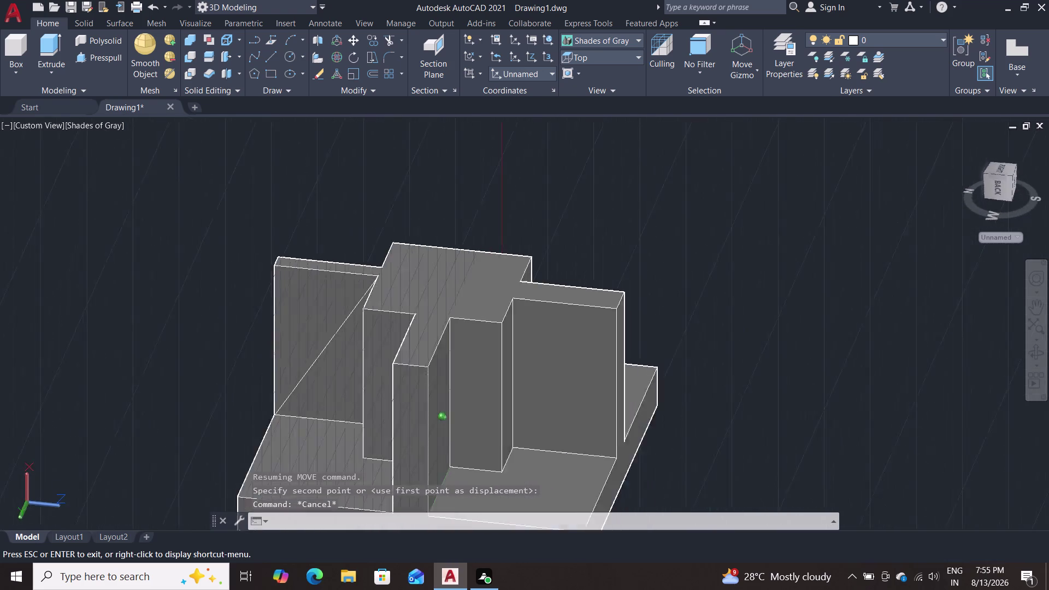
middle_drag(544, 399, 732, 385)
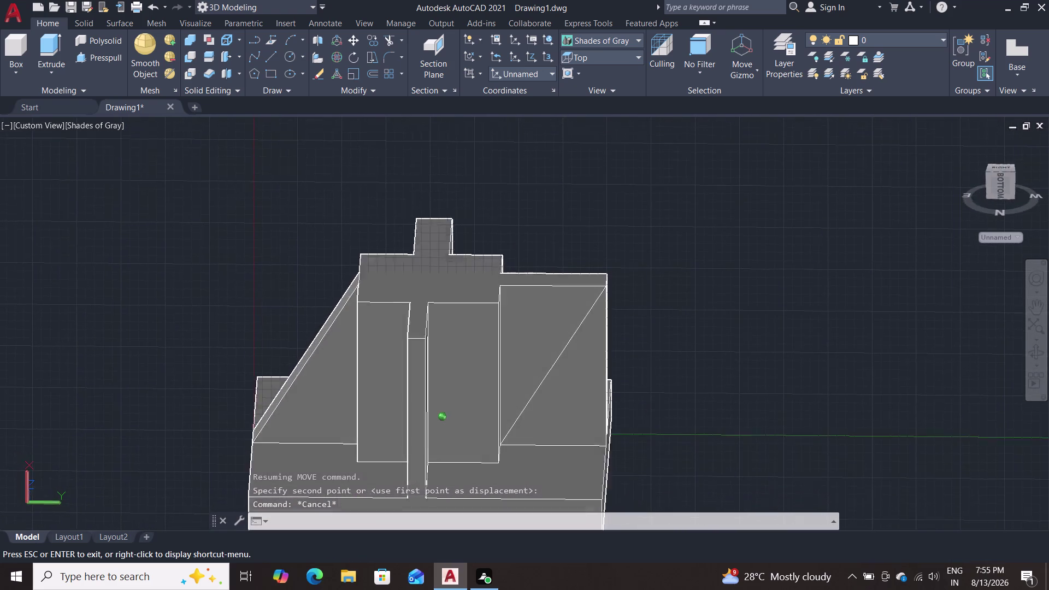
middle_drag(733, 384, 738, 397)
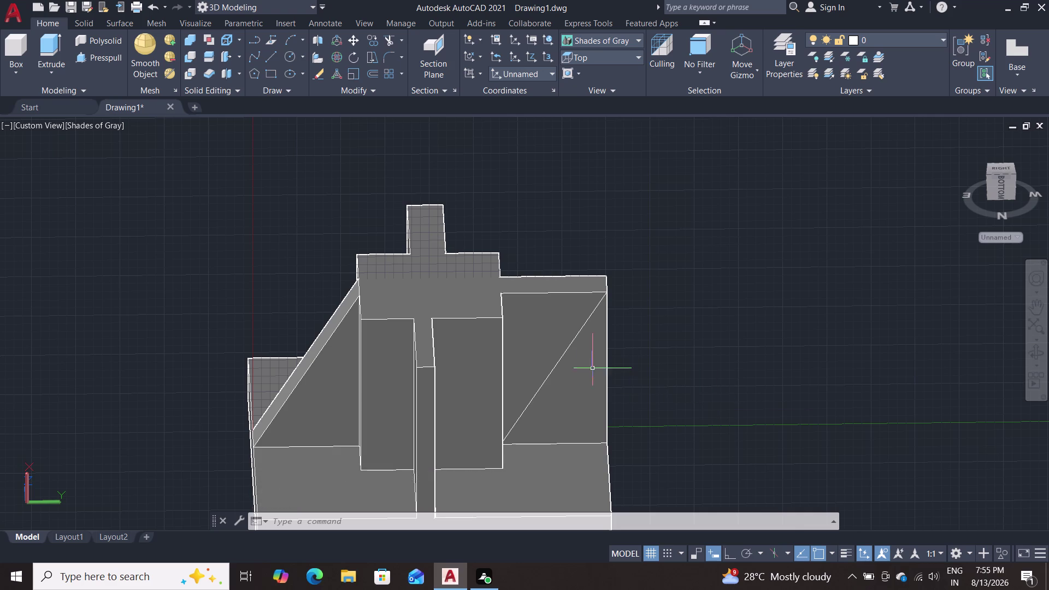
click(558, 365)
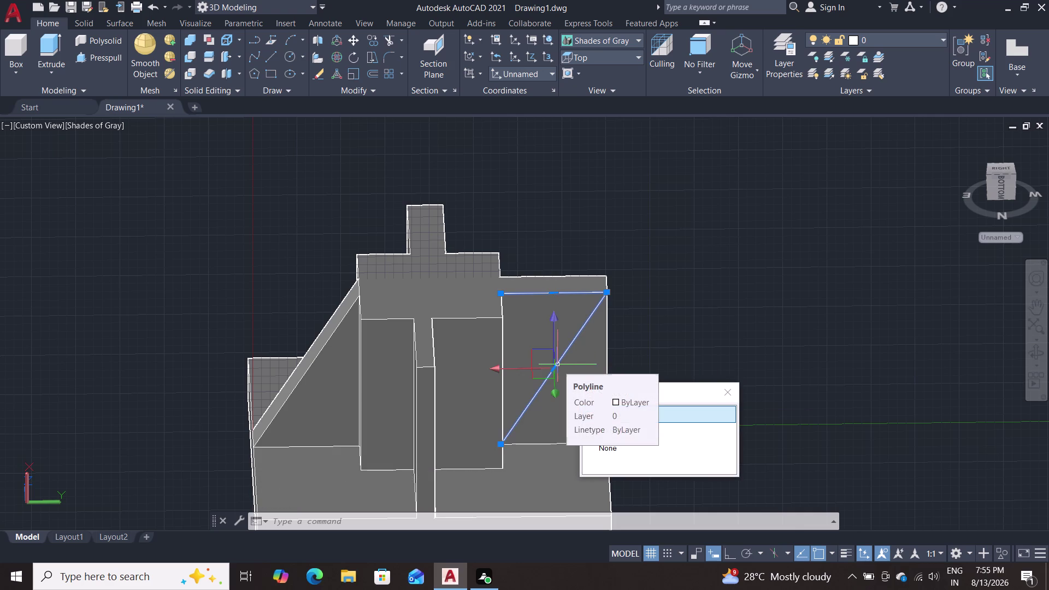
text(mi)
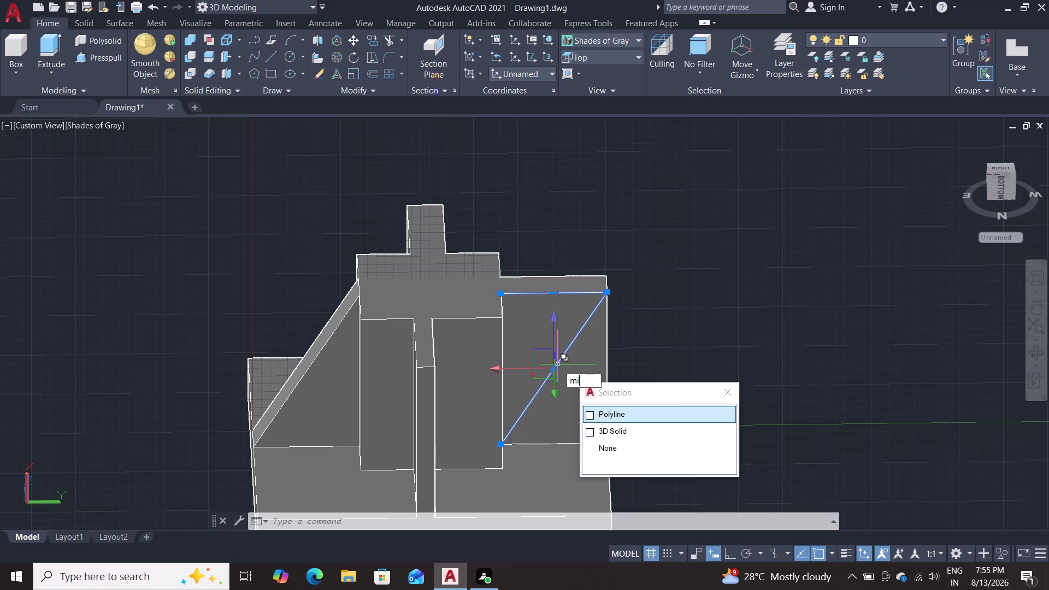
key(Return)
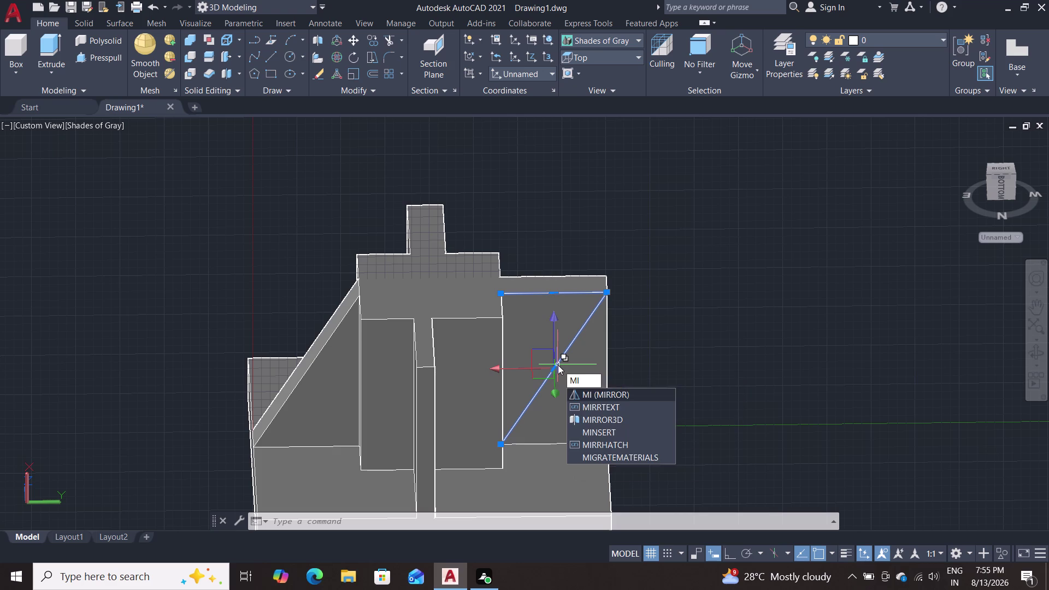
key(Return)
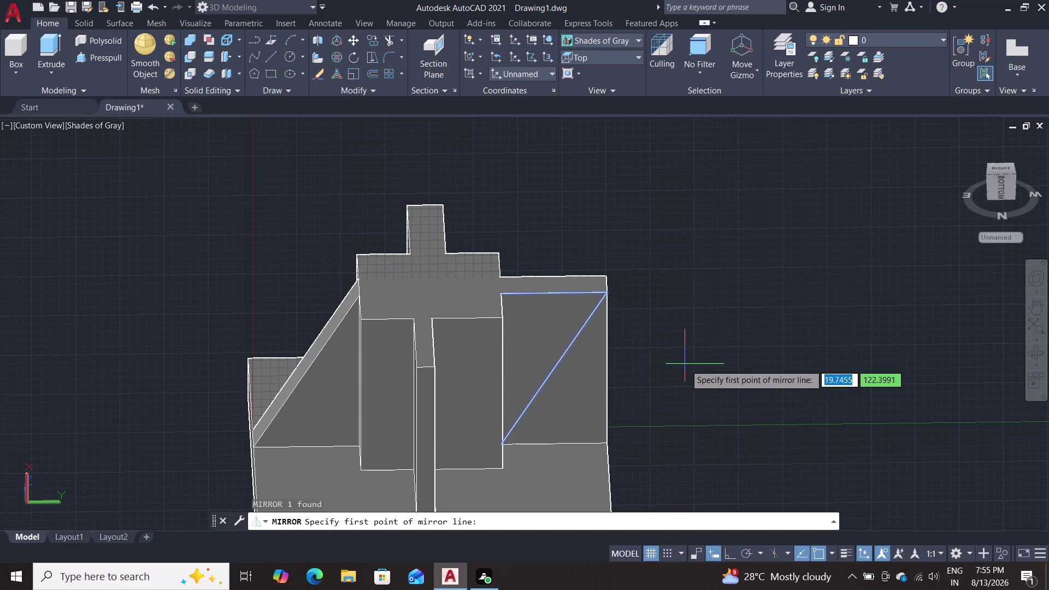
click(551, 367)
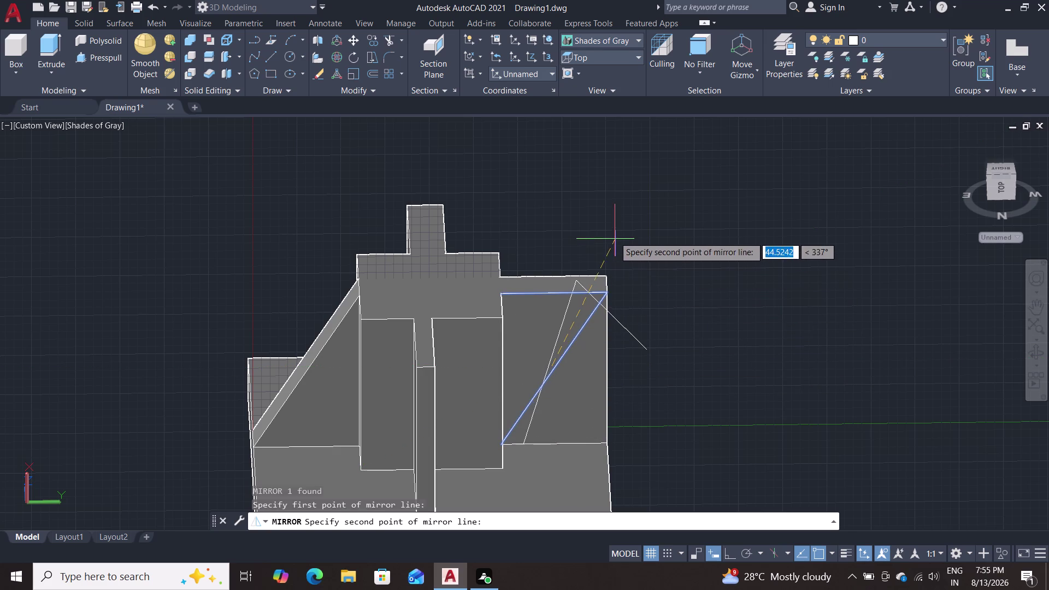
key(Escape)
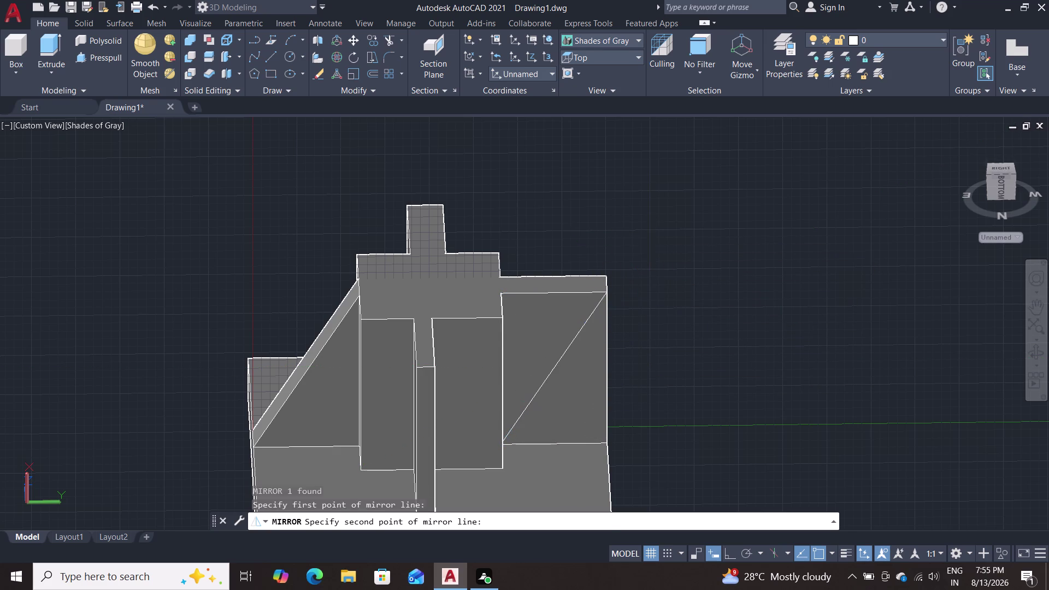
key(ctrl+z)
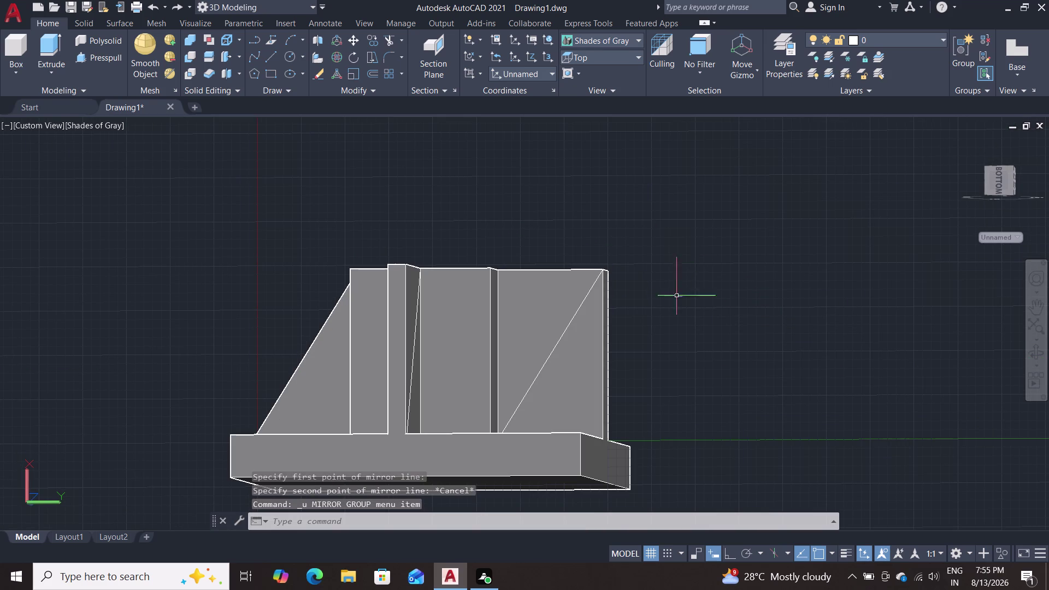
middle_drag(710, 317, 732, 420)
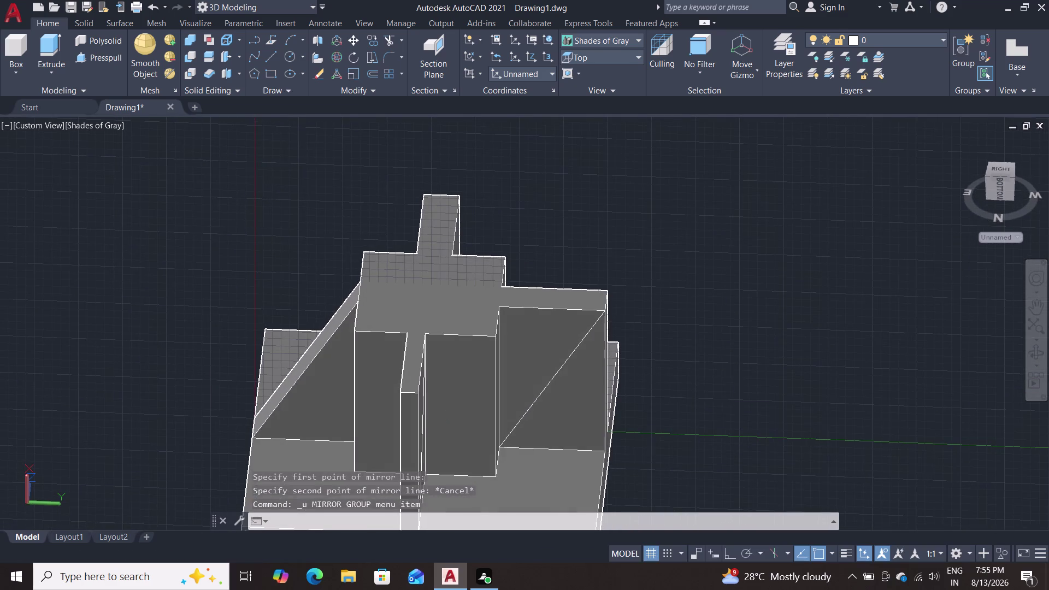
Try to pick the triangular outline rather than the solid from the selection cycling list.
click(552, 377)
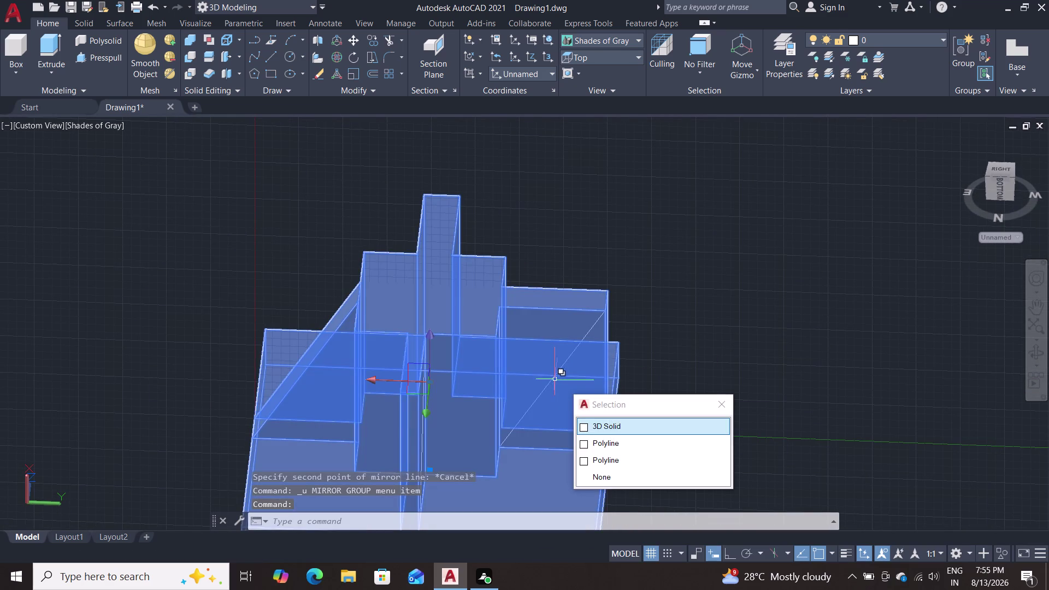
click(665, 449)
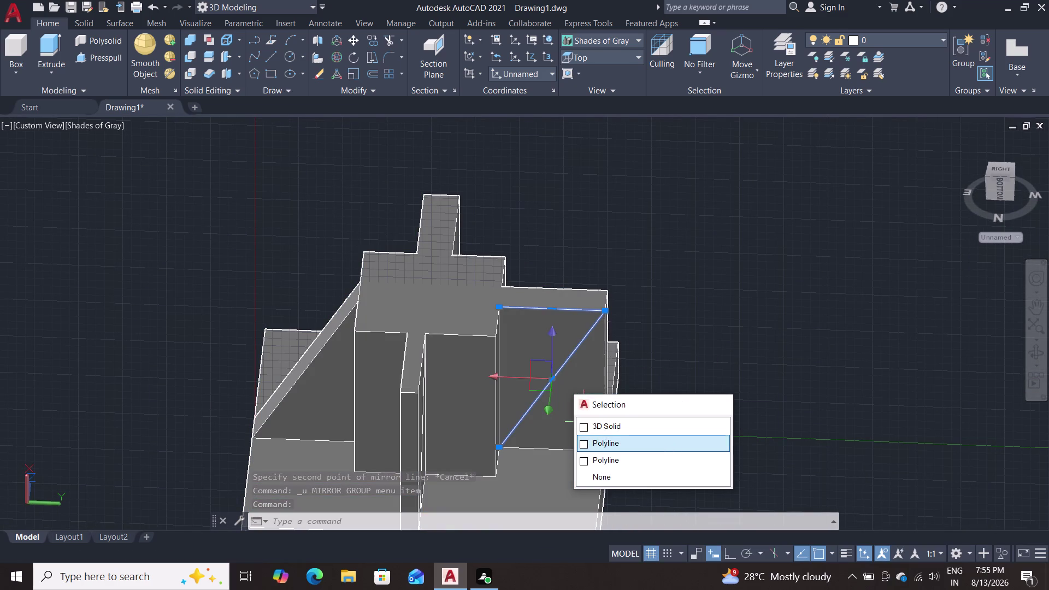
middle_drag(700, 419, 669, 402)
middle_click(669, 403)
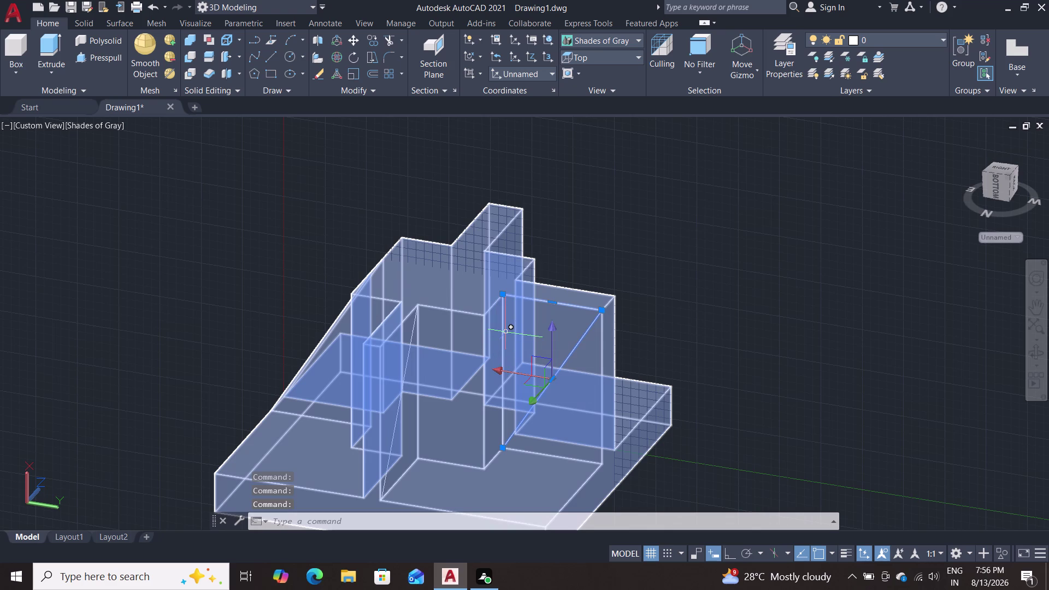
click(505, 332)
key(Escape)
key(Escape)
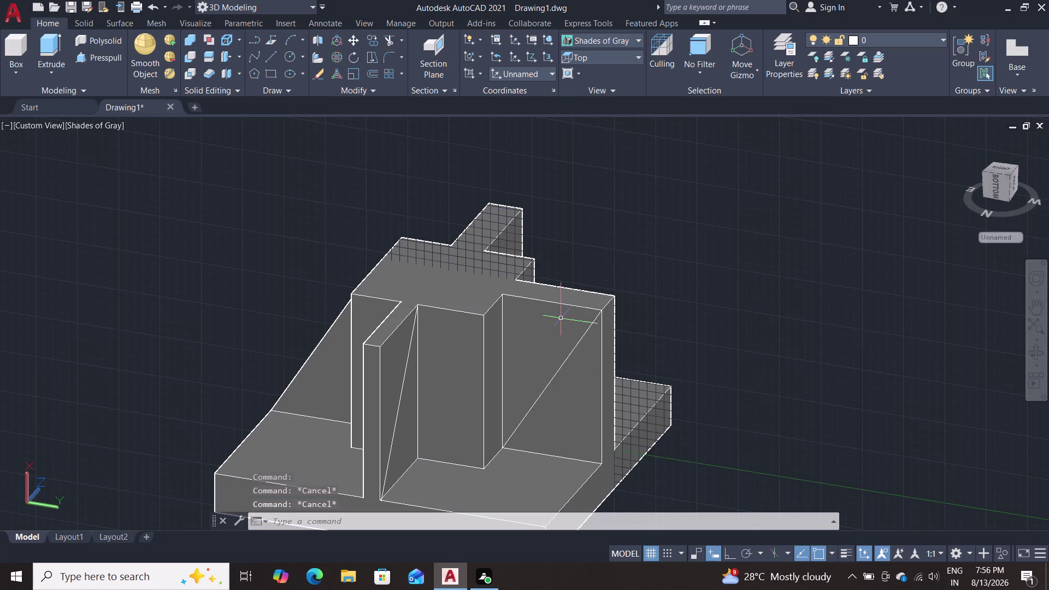
click(568, 305)
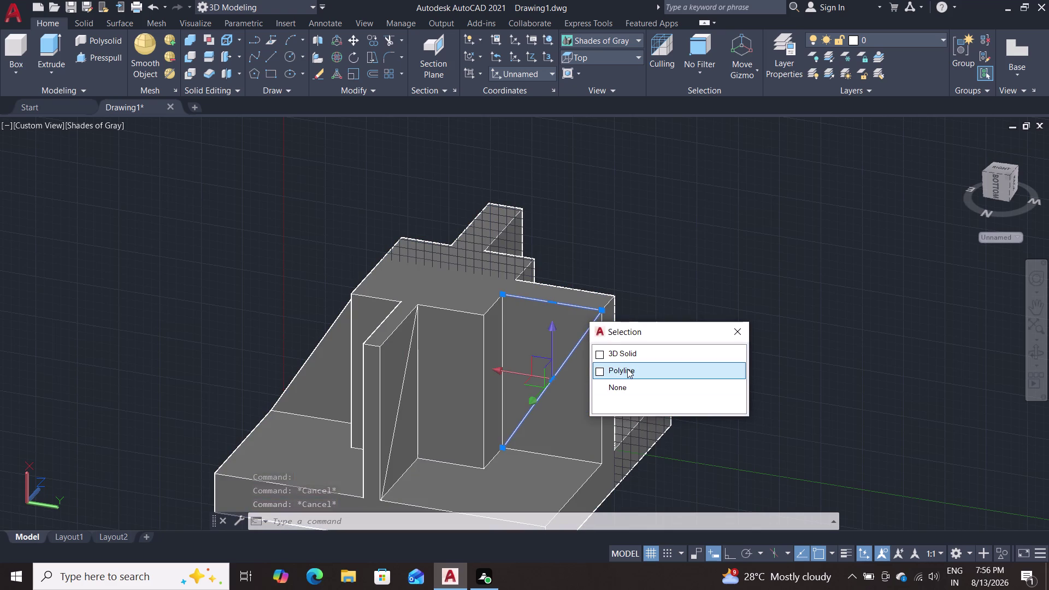
click(504, 334)
double_click(560, 383)
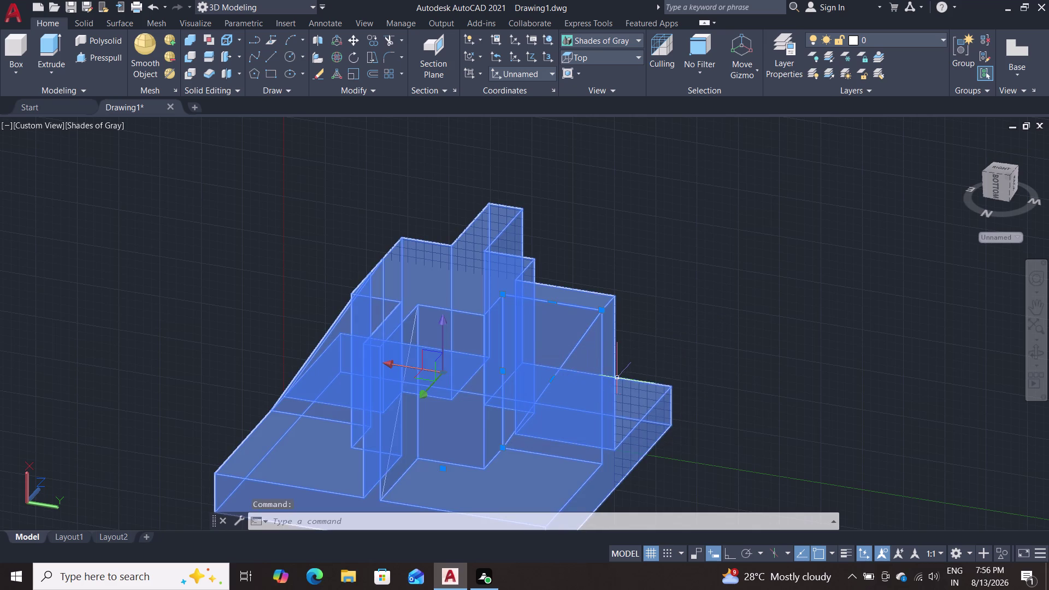
key(m)
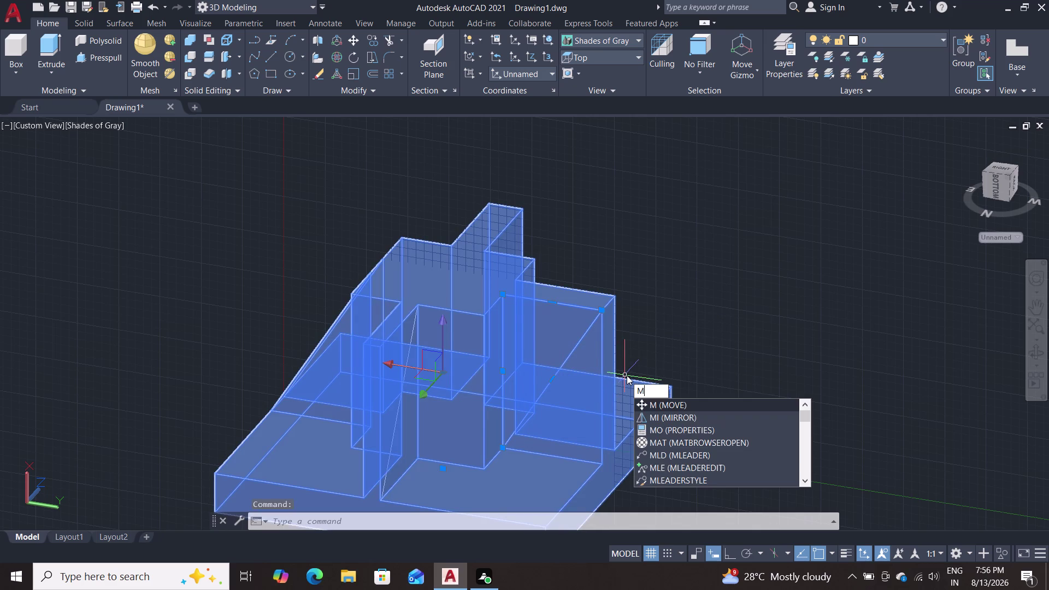
key(BackSpace)
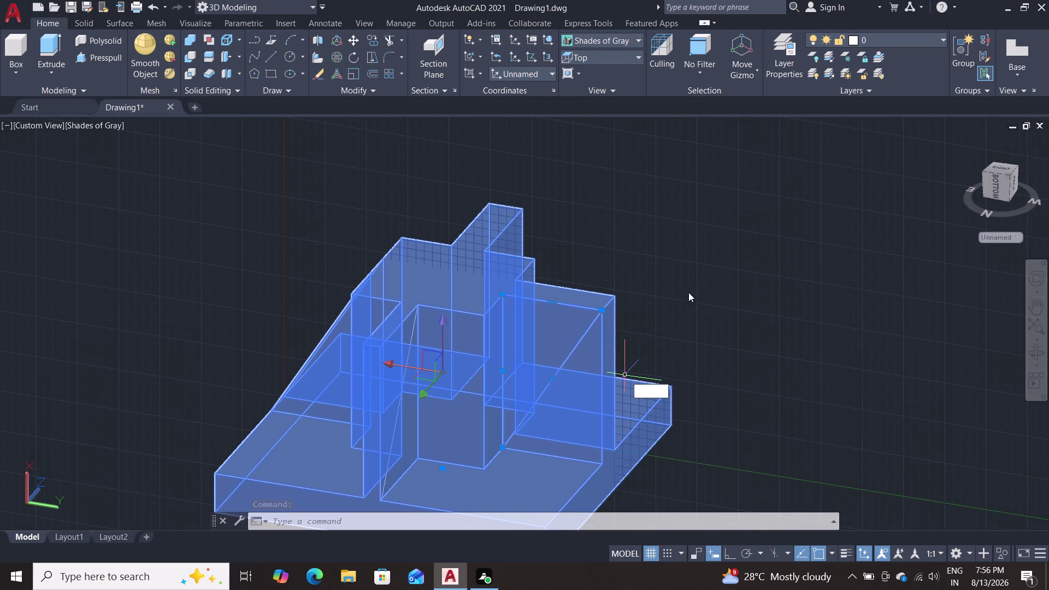
Window-select the triangular outline and move it into open space right of the solid.
click(711, 275)
double_click(794, 208)
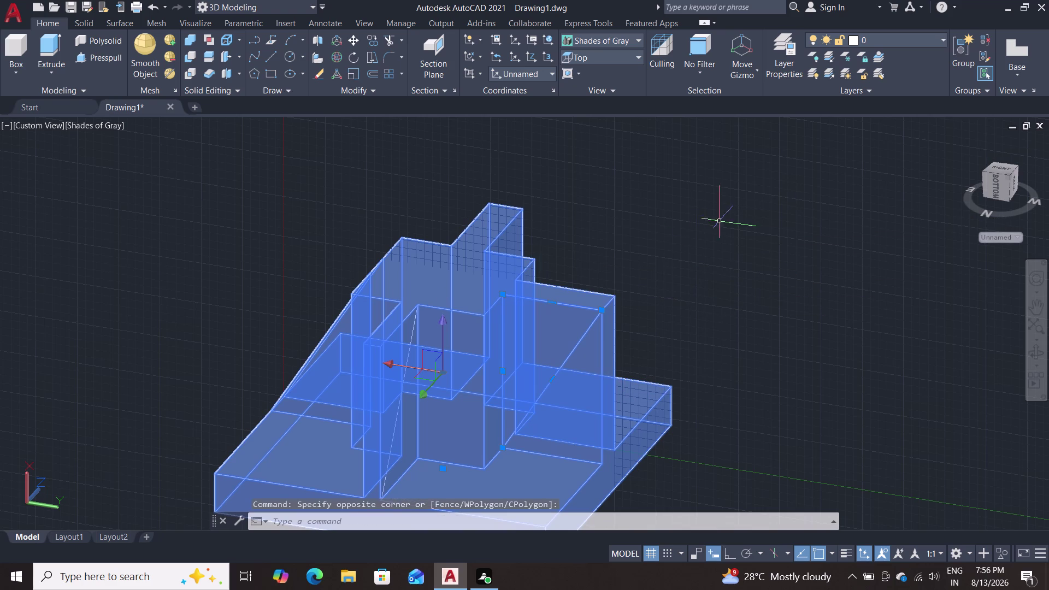
click(454, 273)
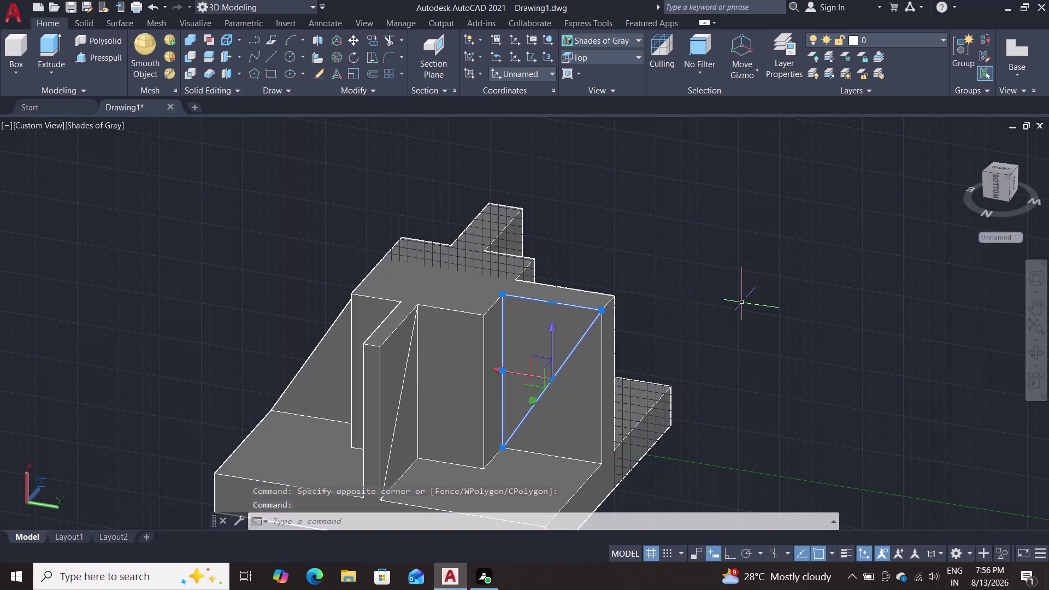
key(m)
key(Return)
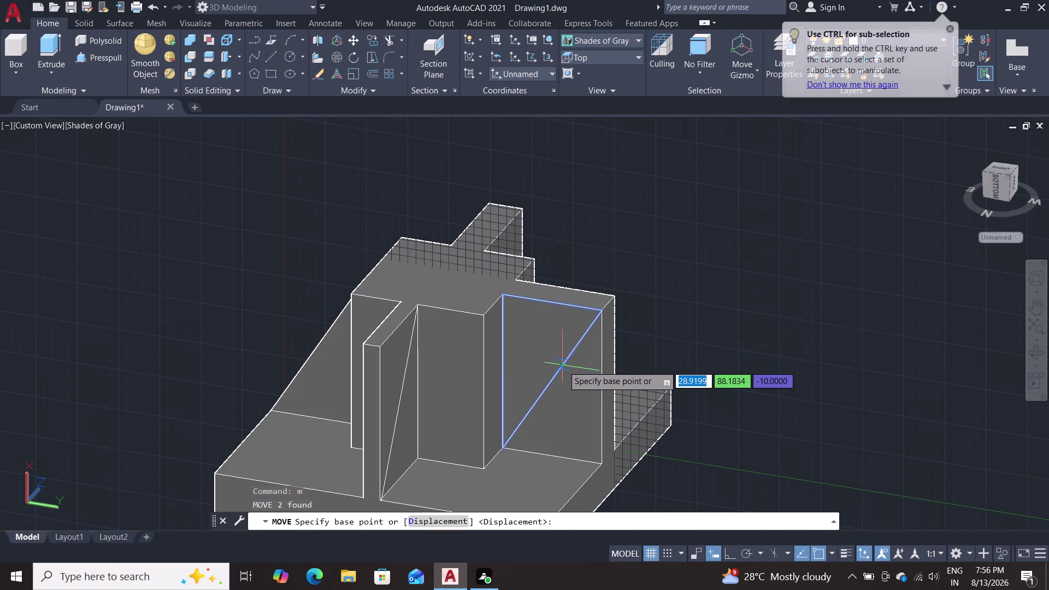
click(563, 369)
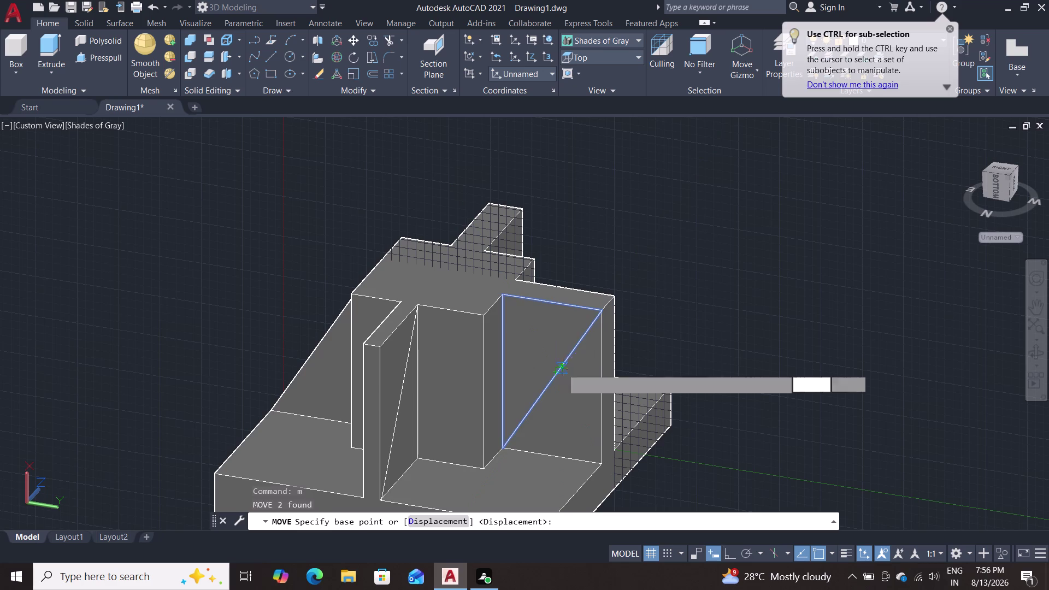
click(884, 341)
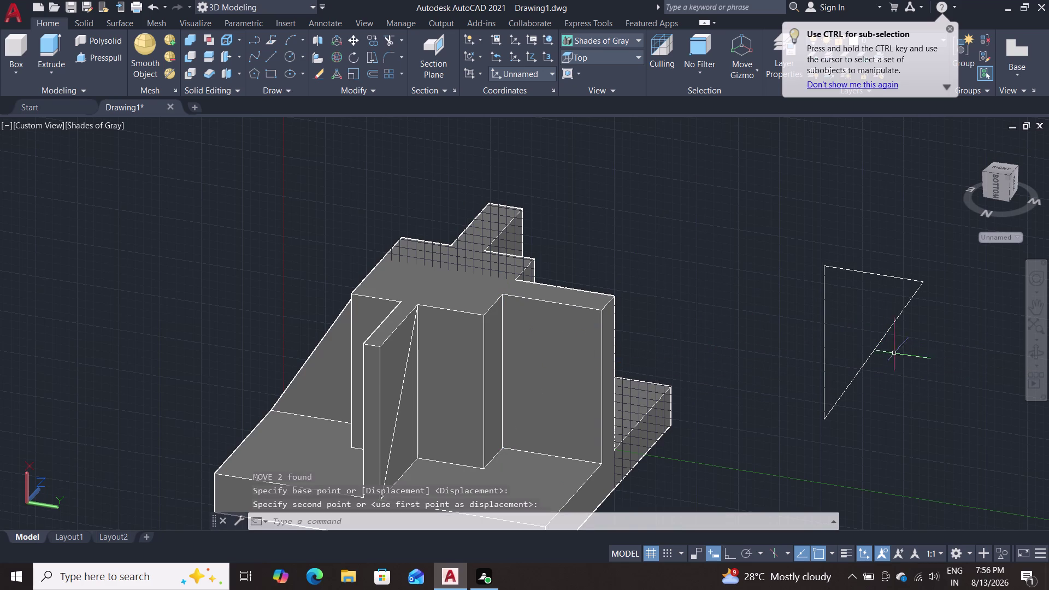
Start rotating the two floating outline lines about a pivot, then cancel with Esc.
key(r)
key(o)
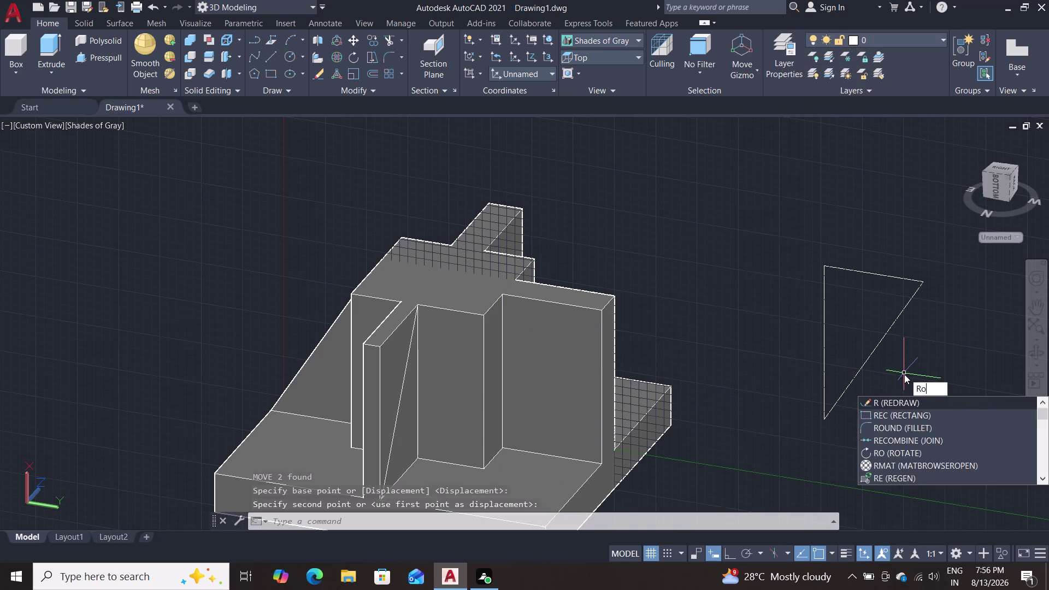
key(Return)
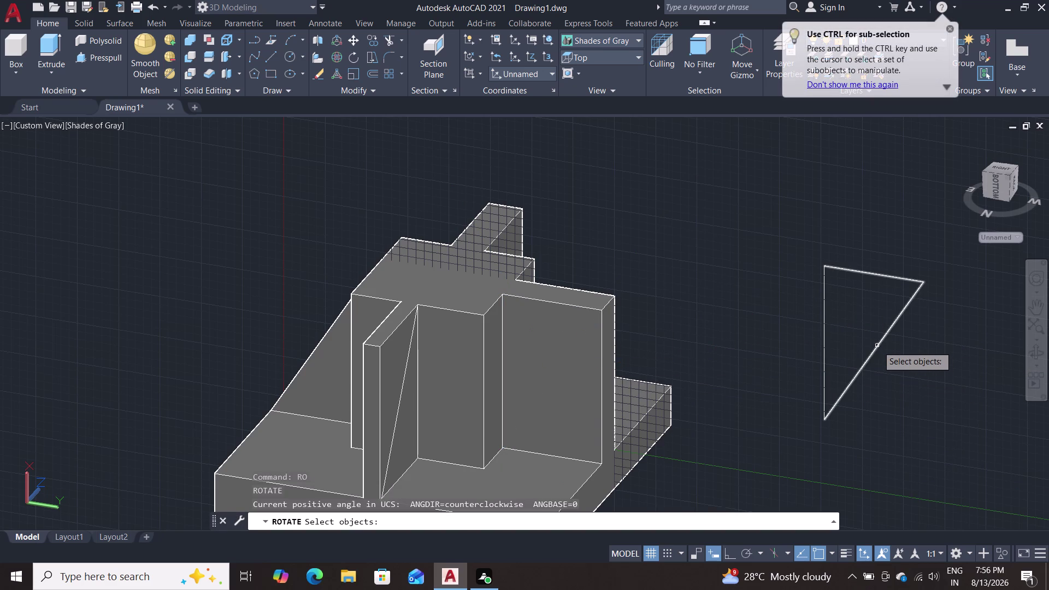
click(878, 346)
click(826, 338)
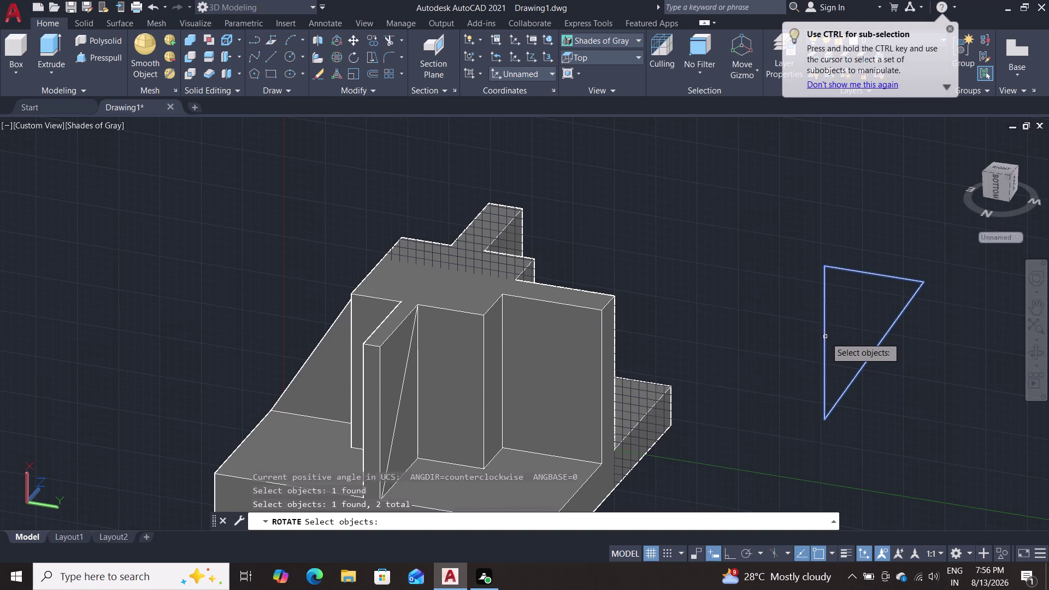
key(Return)
double_click(875, 348)
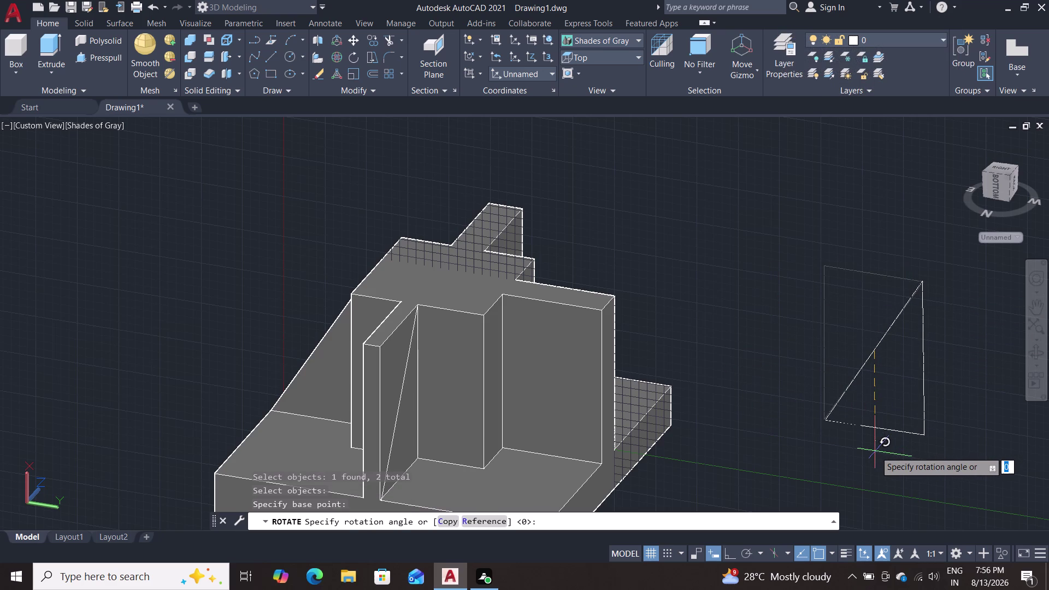
click(876, 452)
key(Escape)
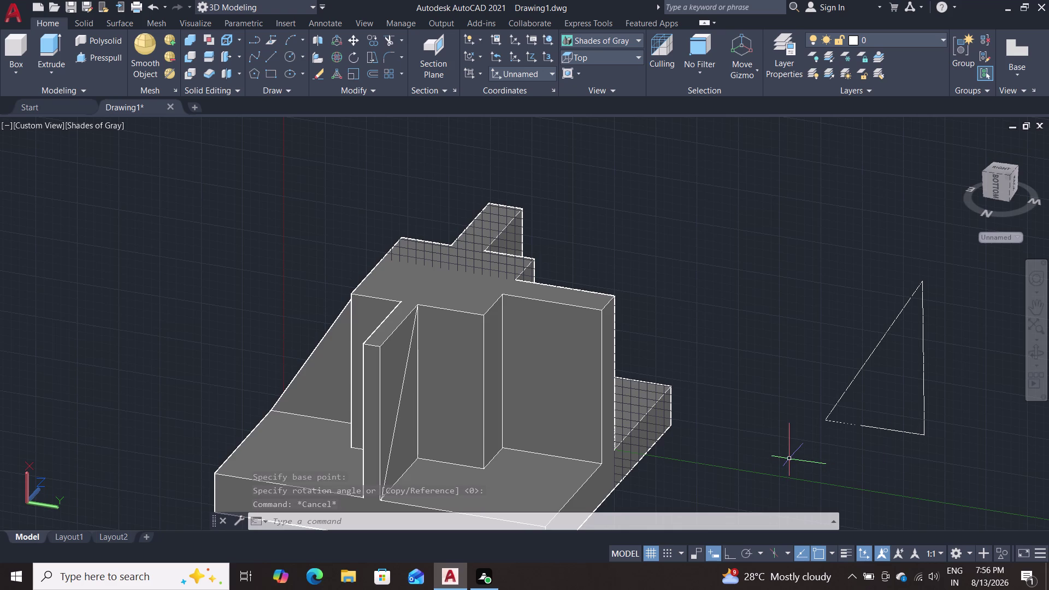
Run ROTATE again on the triangular outline and cancel right after selecting it.
text(ro)
key(Return)
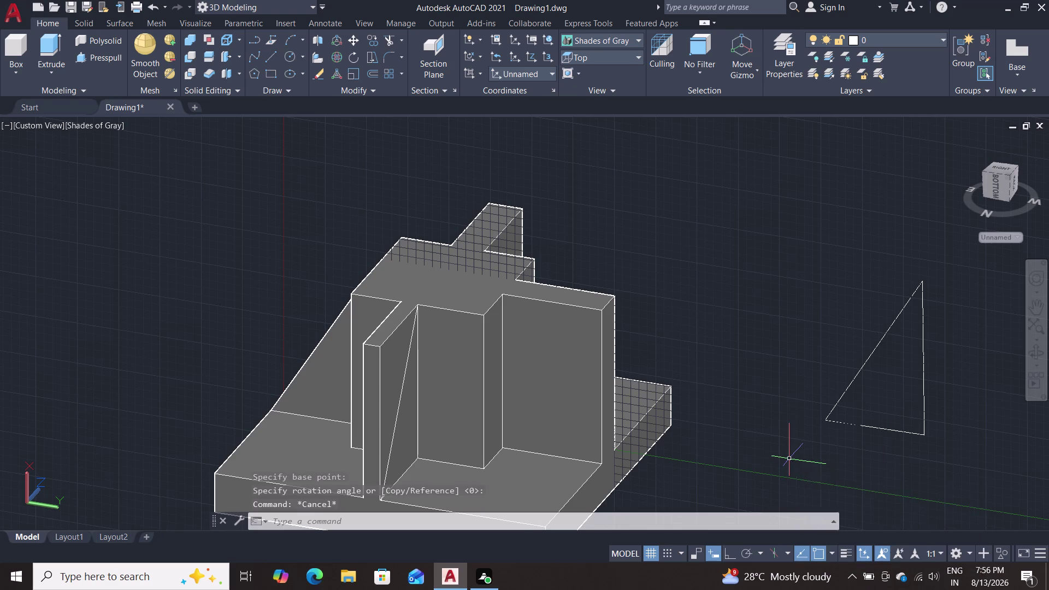
click(881, 428)
key(Return)
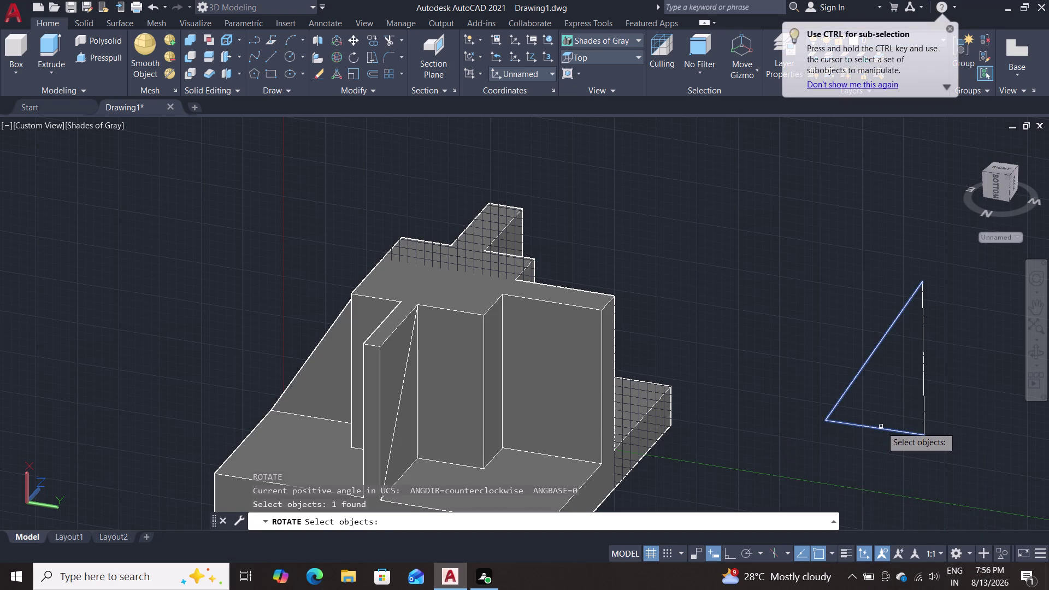
key(Escape)
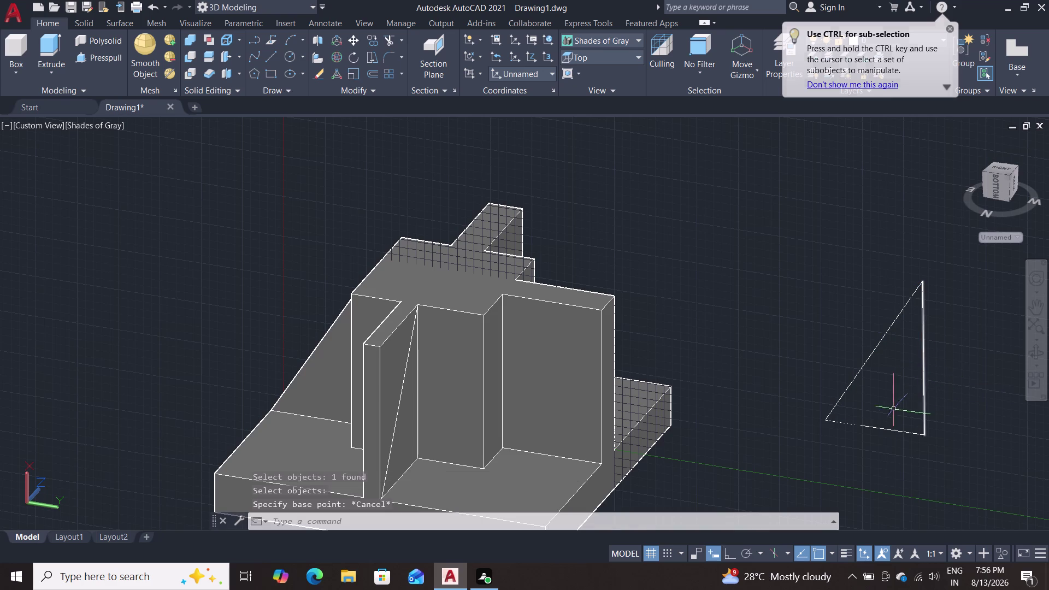
Join the triangular outline's lines into a single polyline.
click(887, 429)
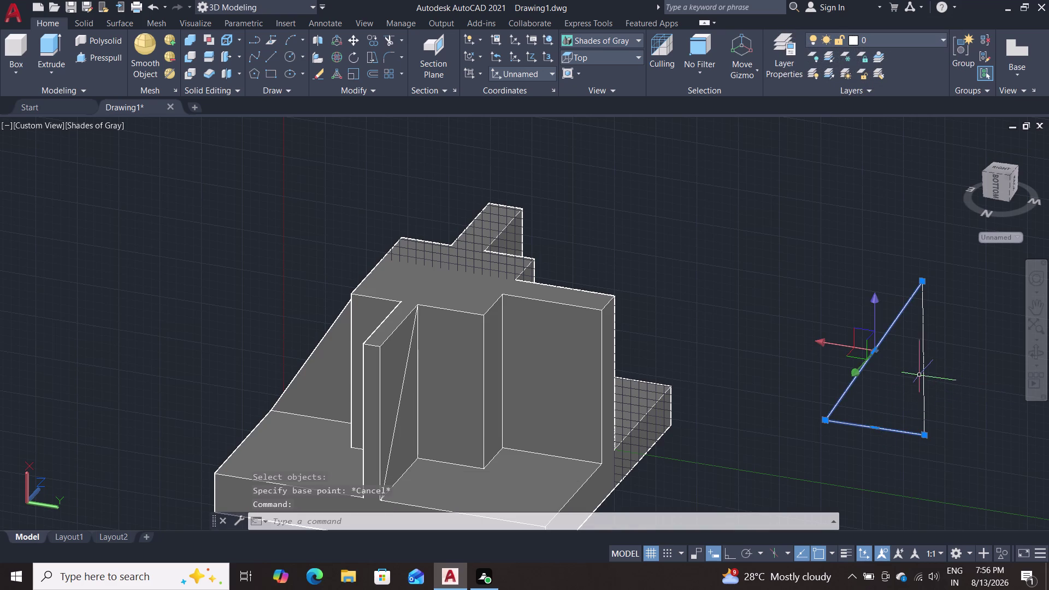
double_click(923, 375)
key(j)
key(Return)
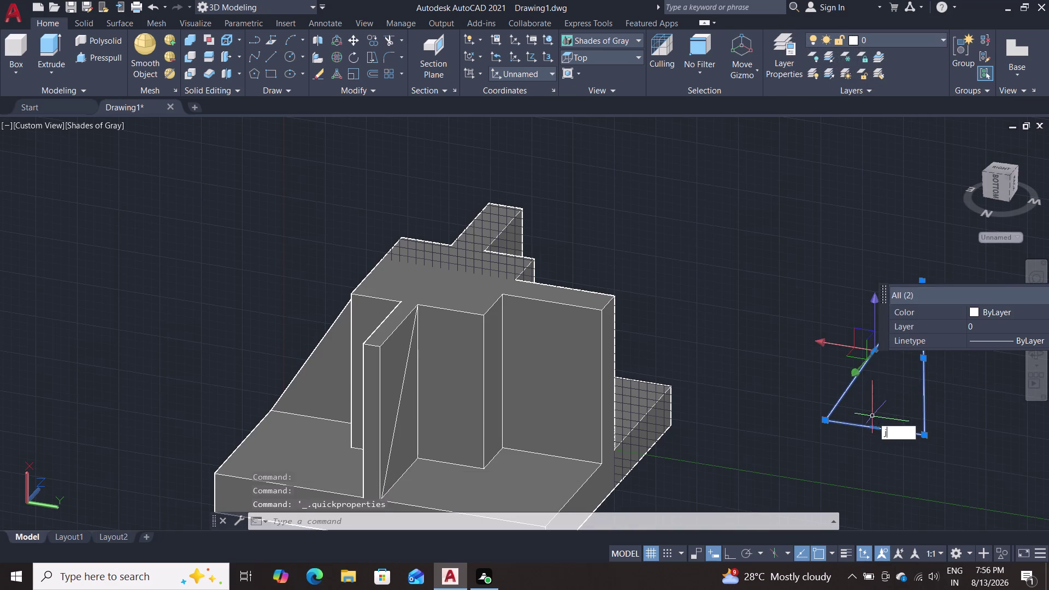
Try rotating the joined polyline about a base point, cancel, and orbit the view.
text(ro)
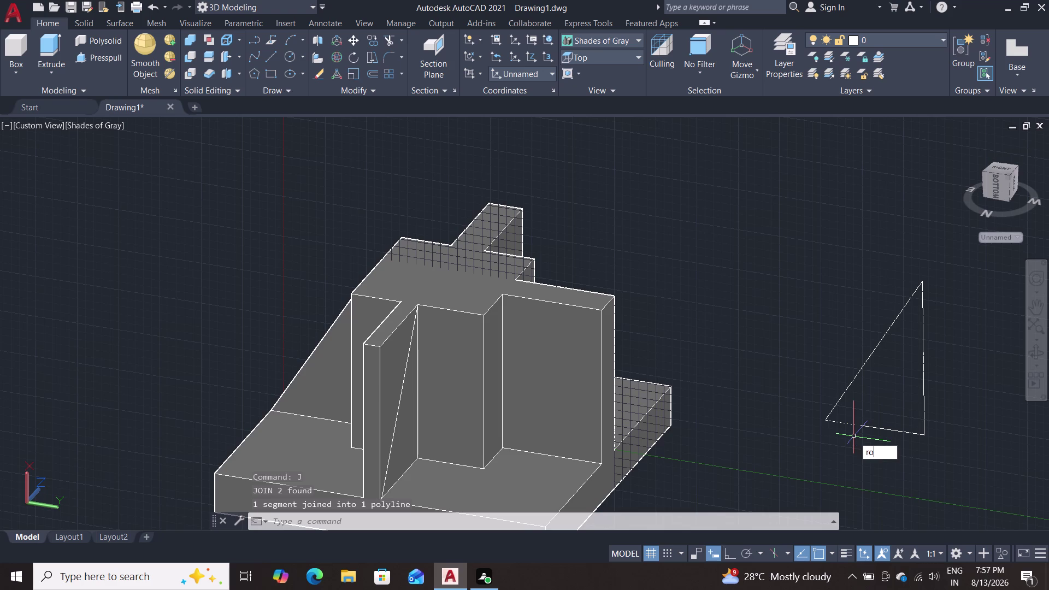
key(Return)
click(923, 401)
key(Return)
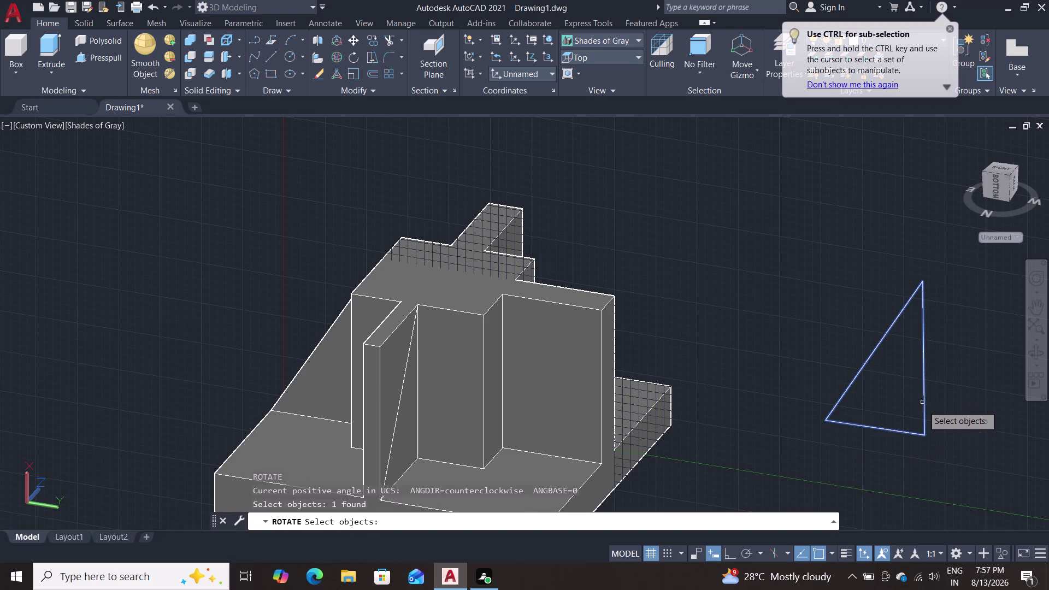
click(872, 352)
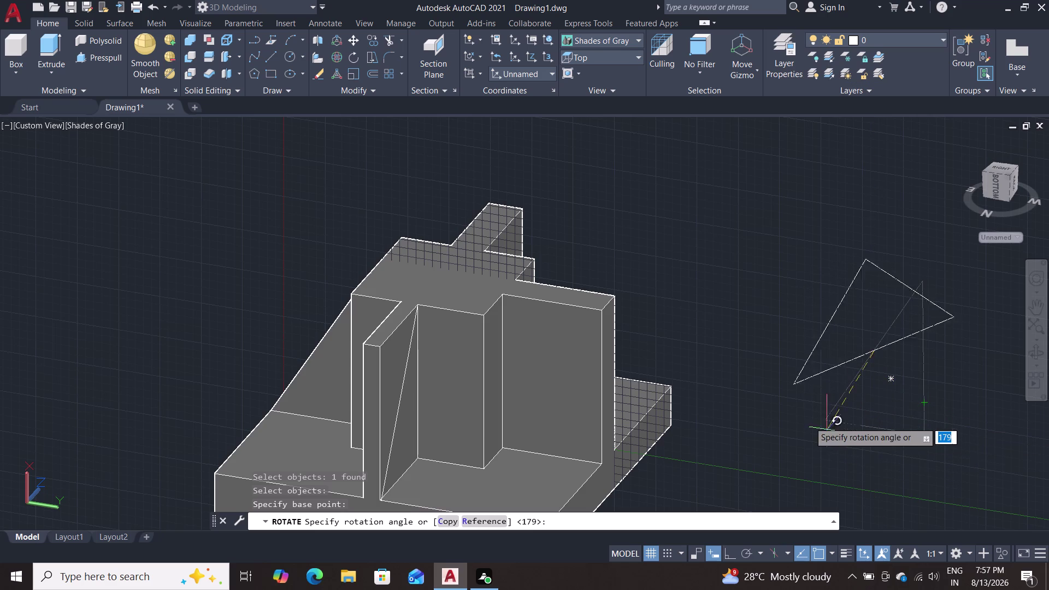
key(Escape)
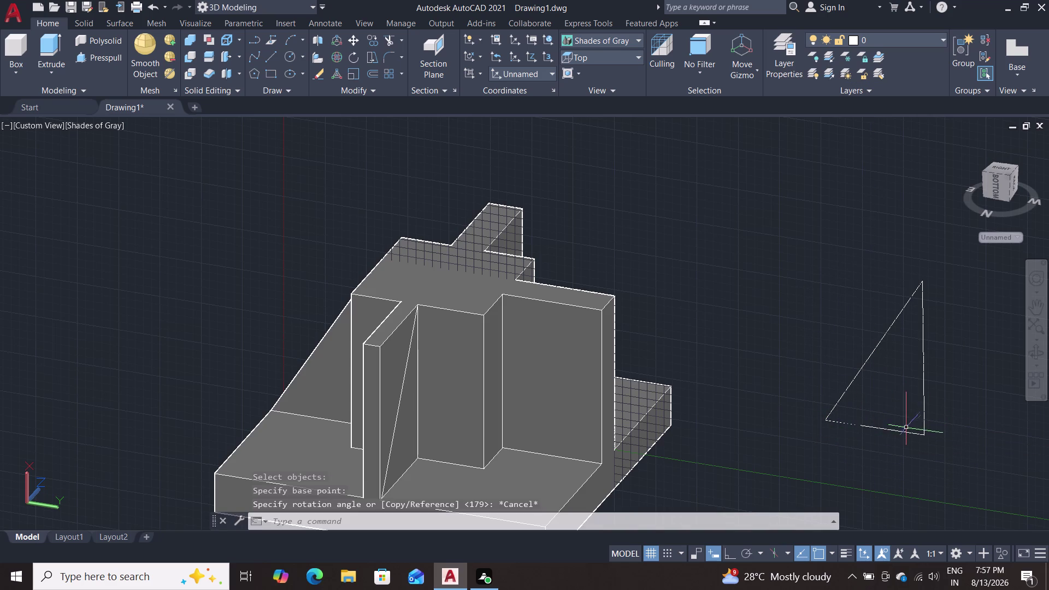
middle_drag(906, 444, 616, 430)
Zoom out, start ROTATE, and cancel it without selecting anything.
middle_click(622, 420)
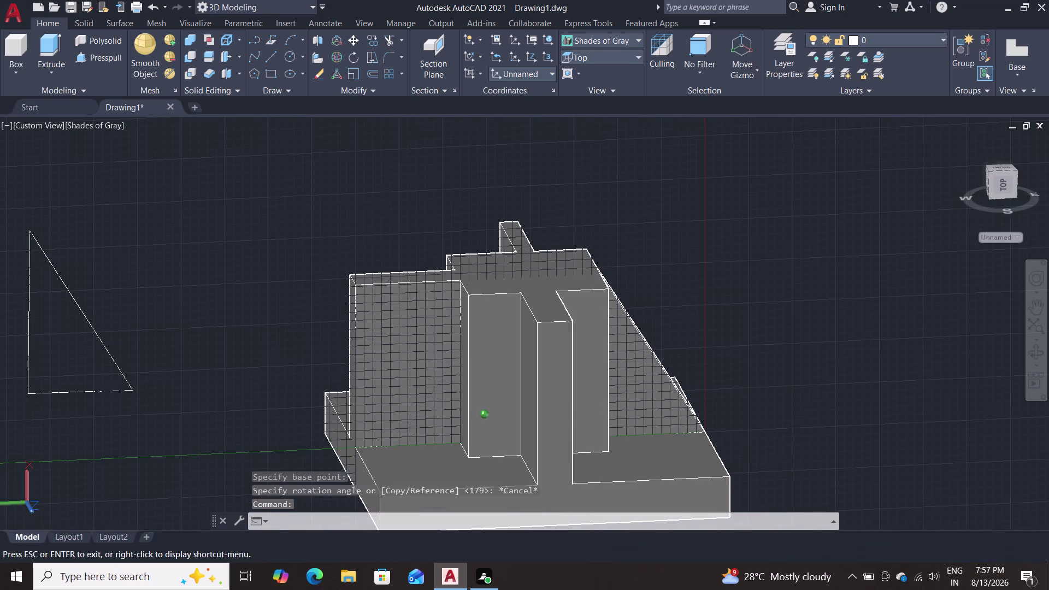
scroll(down, 3)
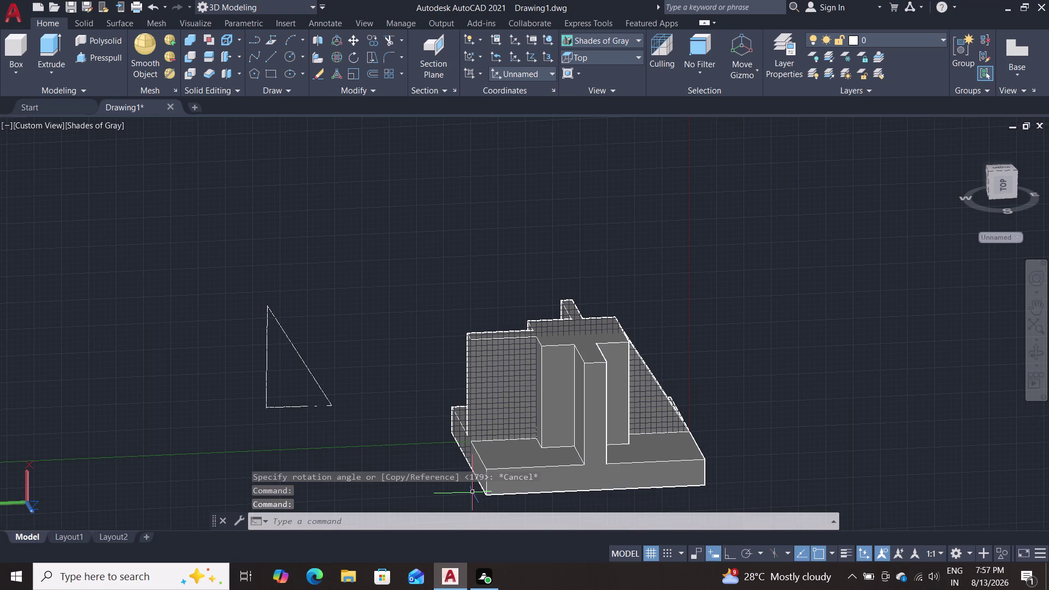
text(ro)
key(Return)
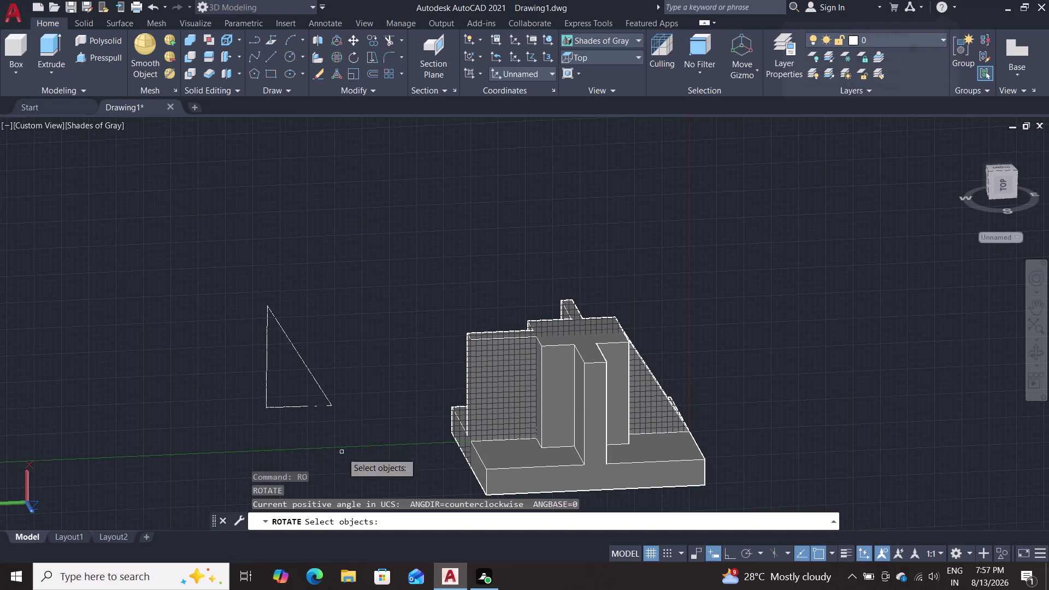
key(Return)
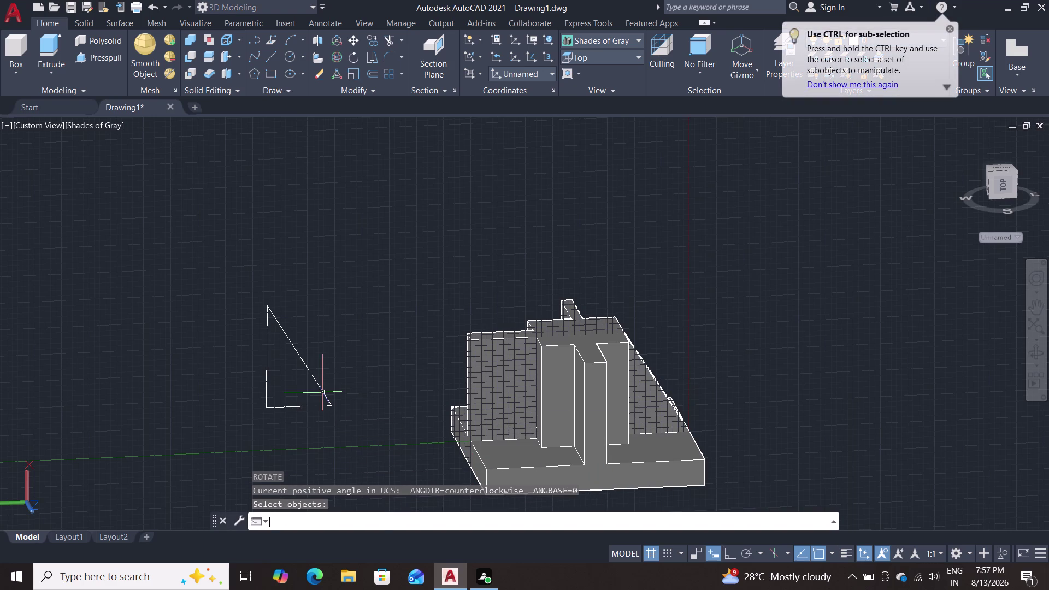
key(Escape)
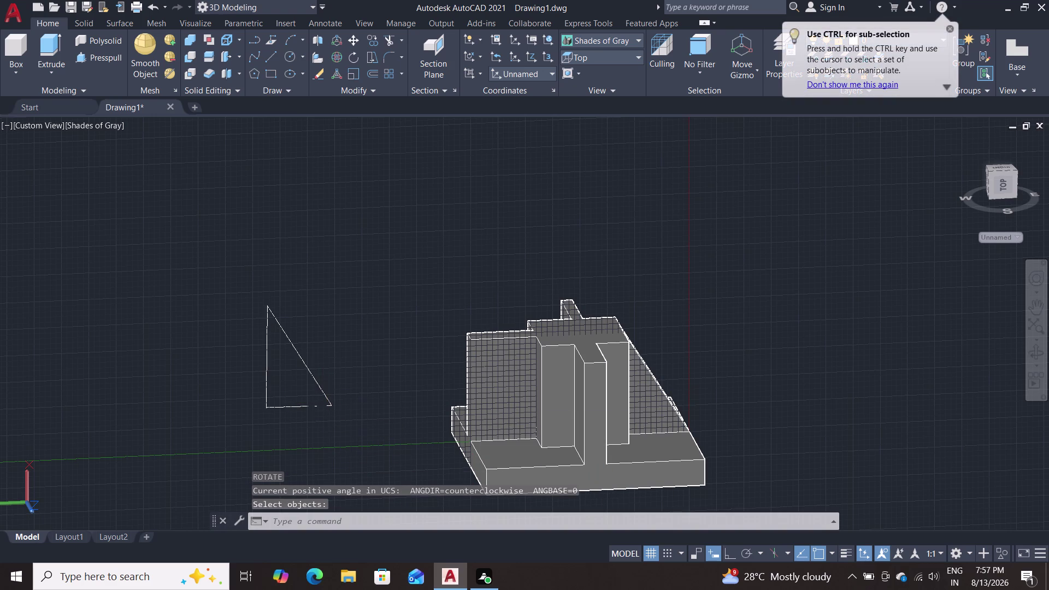
key(Escape)
Rotate the triangular outline about a base point, then cancel the rotation.
text(ro)
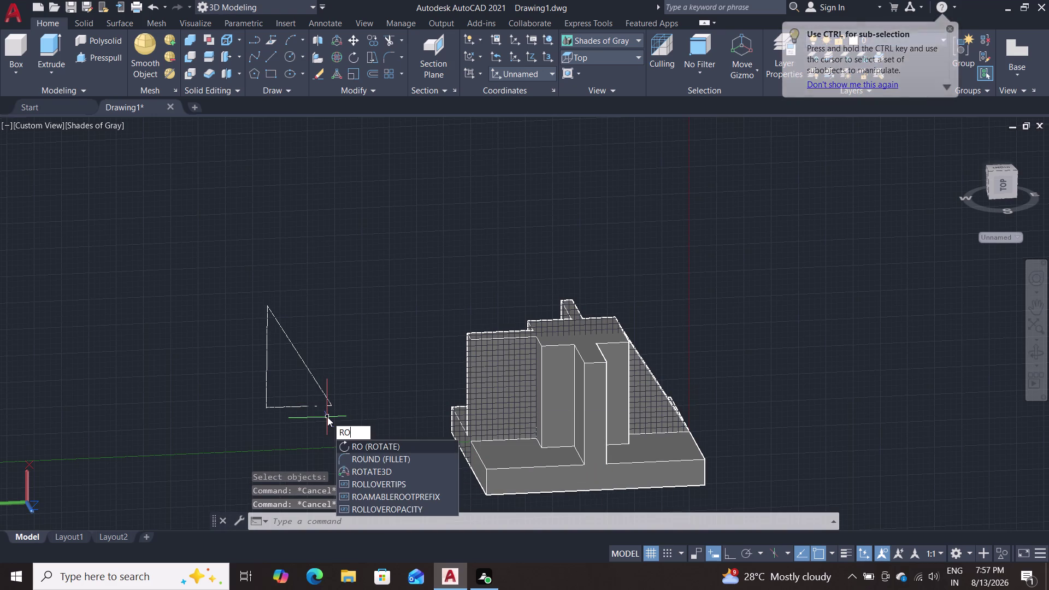
key(Return)
click(328, 398)
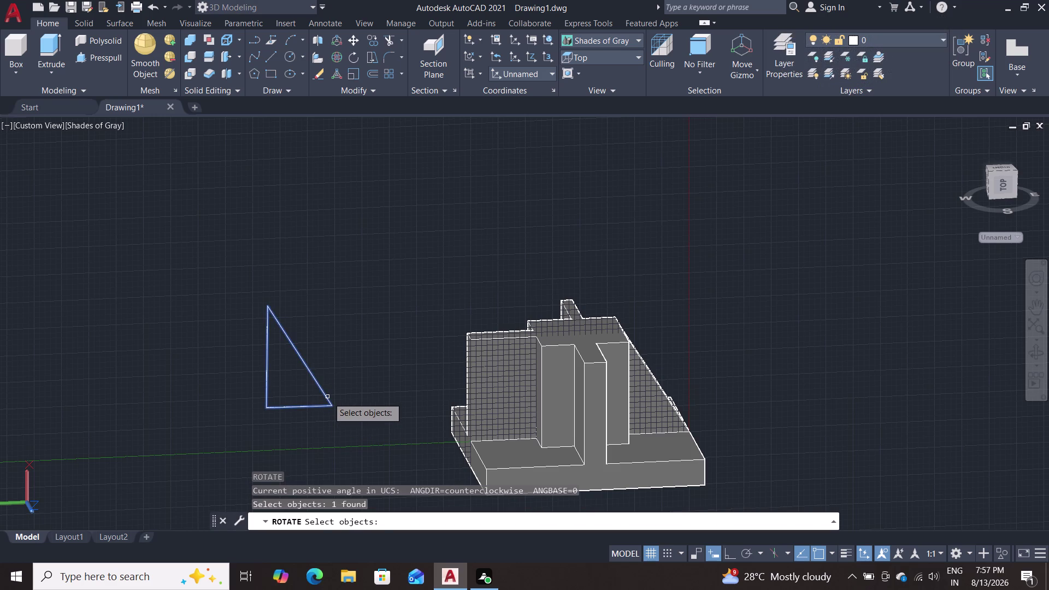
key(Return)
double_click(335, 404)
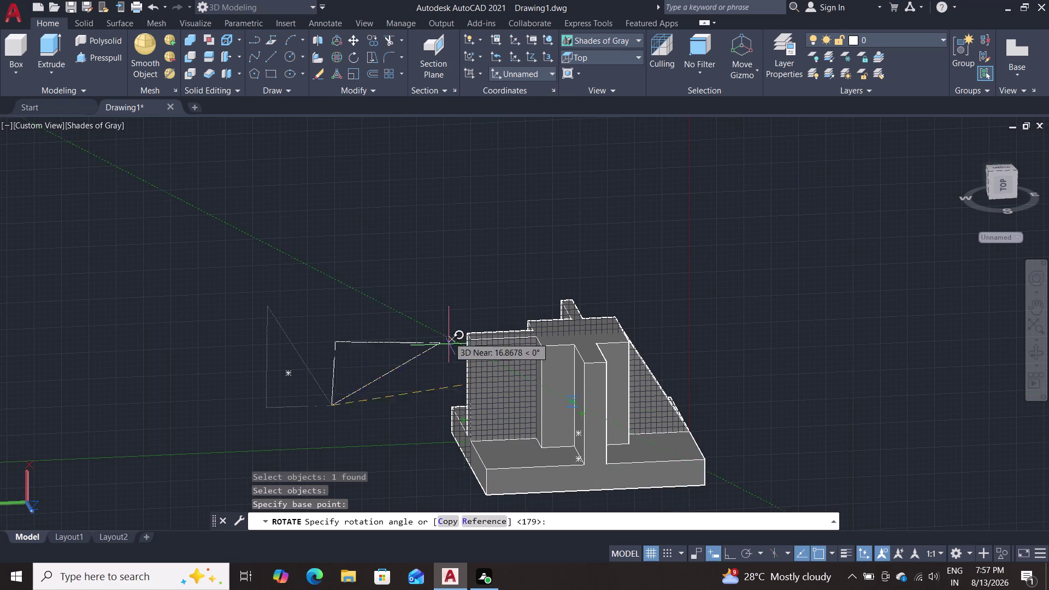
key(Escape)
Select the triangular outline and delete it.
click(310, 371)
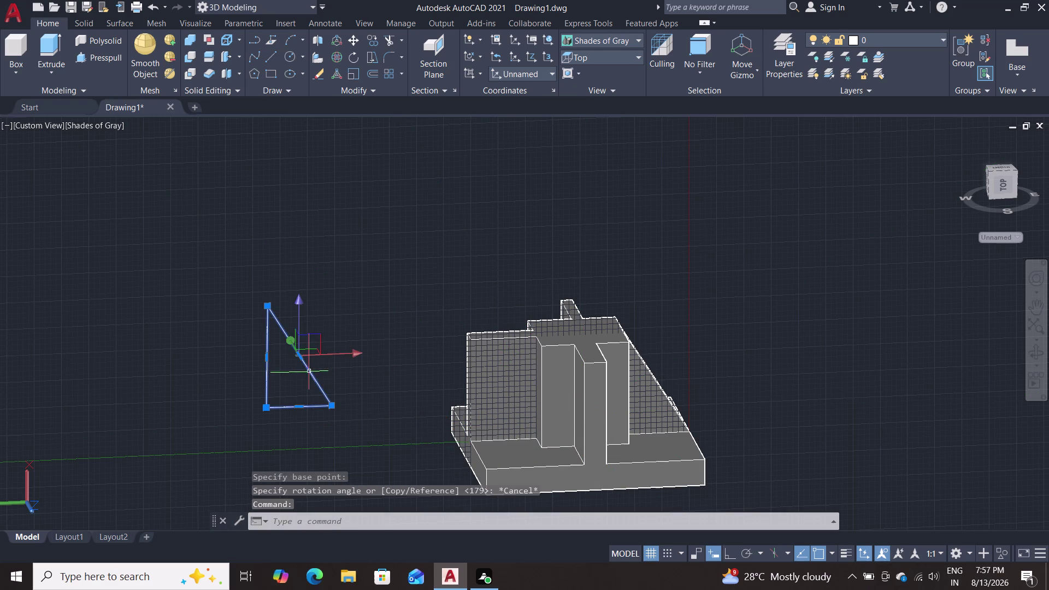
key(Delete)
middle_drag(323, 428, 620, 451)
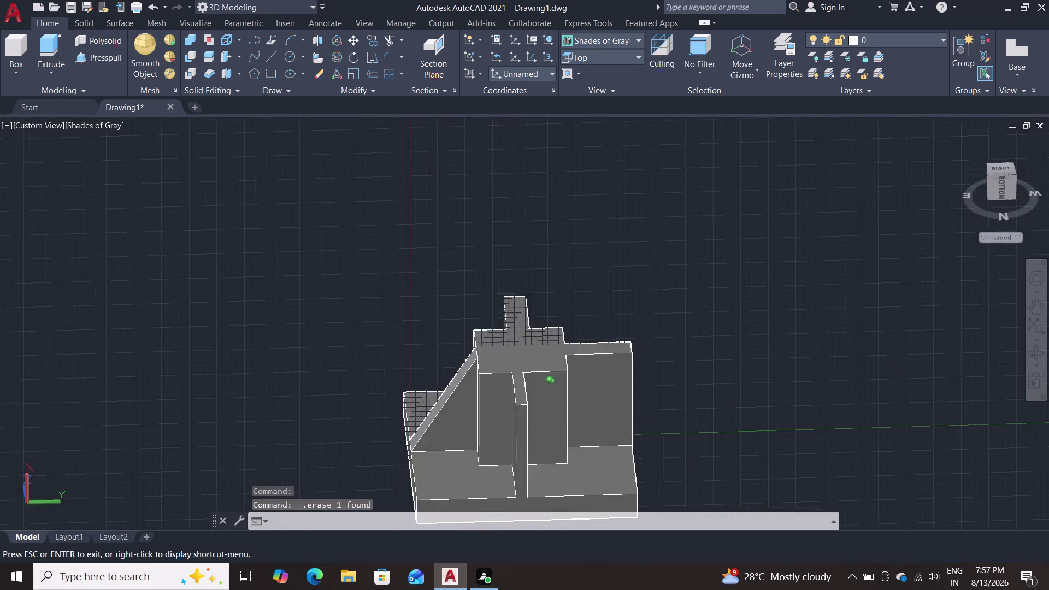
Orbit toward the wall face and start the LINE command with L.
middle_drag(619, 451, 312, 400)
scroll(up, 3)
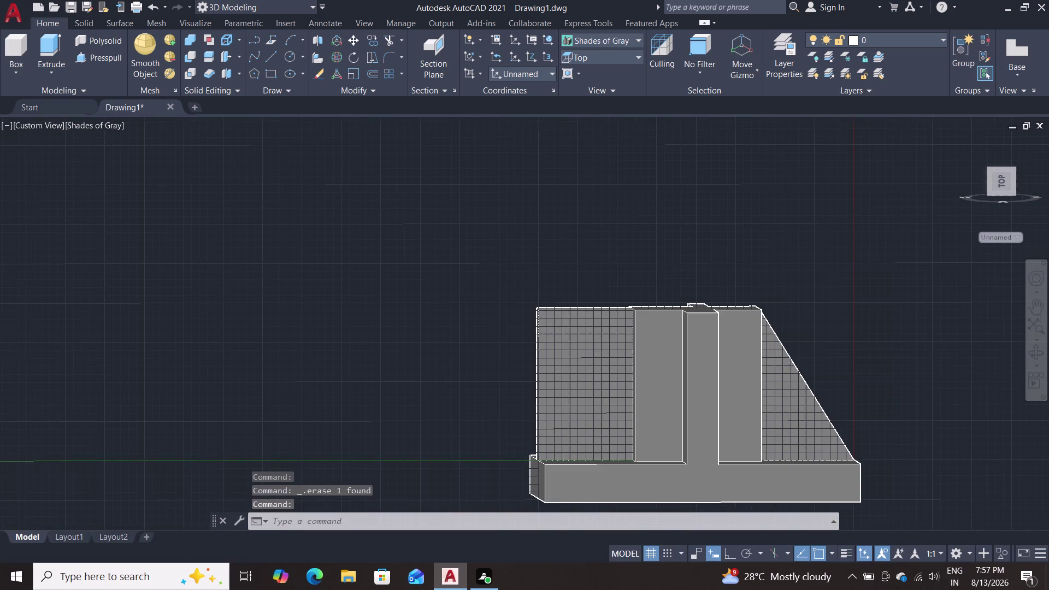
middle_drag(412, 414, 350, 468)
key(l)
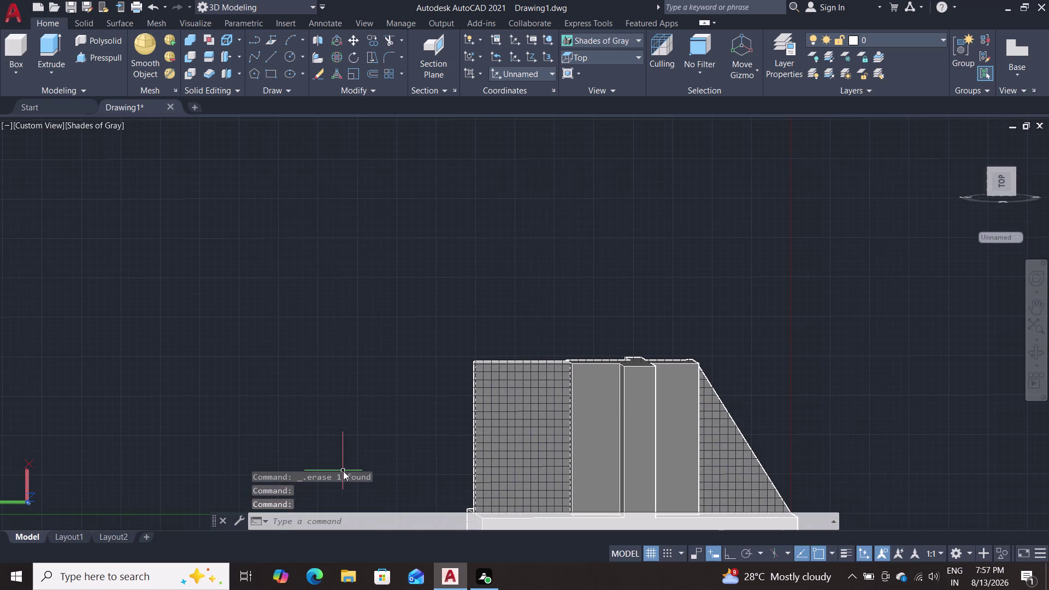
key(Return)
Start the line at the wall's top corner and place a second outline point.
scroll(up, 3)
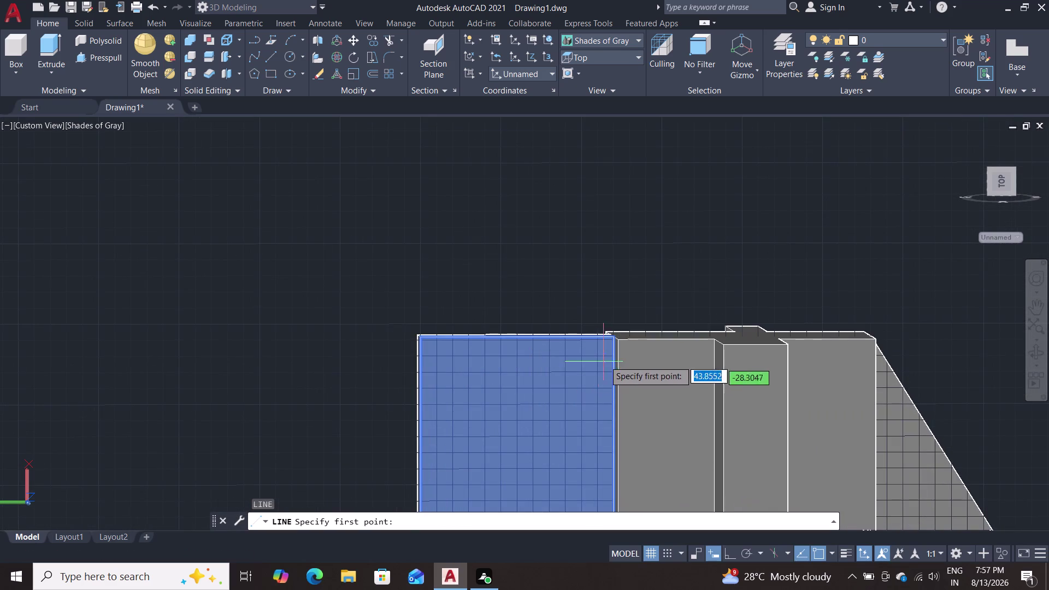
scroll(up, 3)
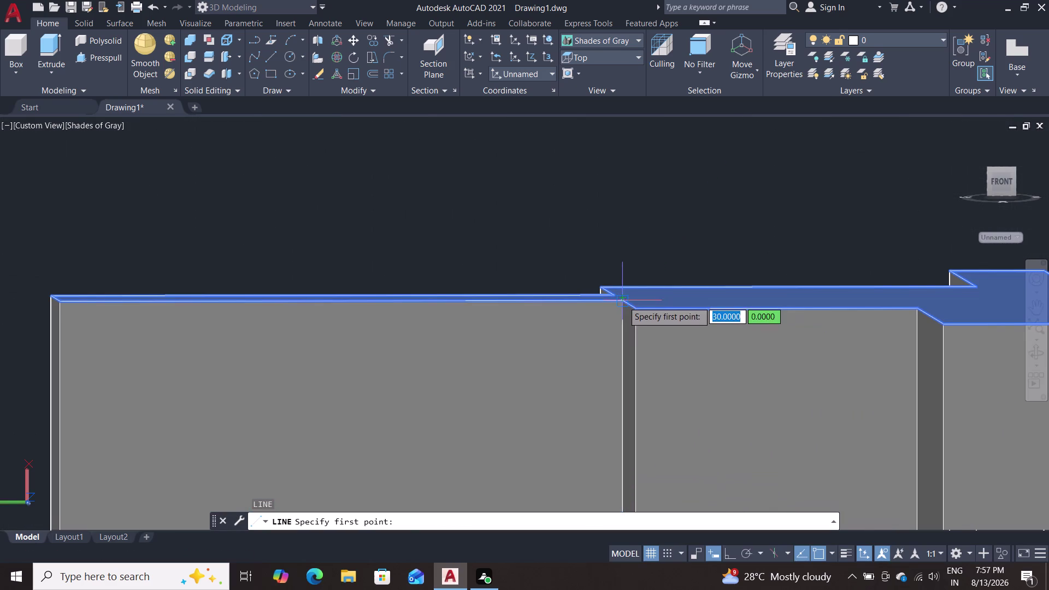
scroll(up, 3)
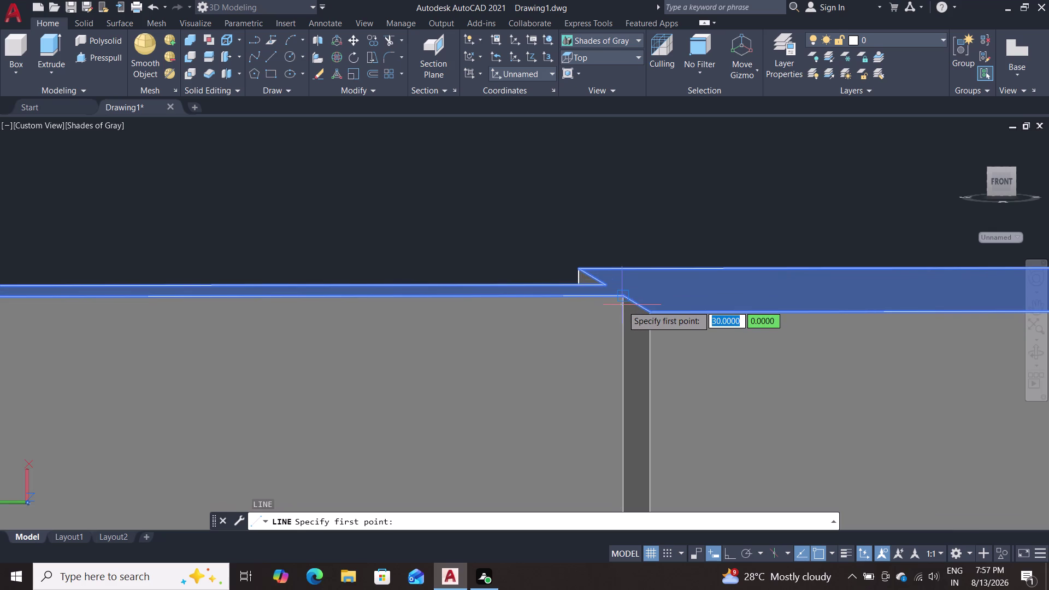
click(624, 299)
scroll(down, 3)
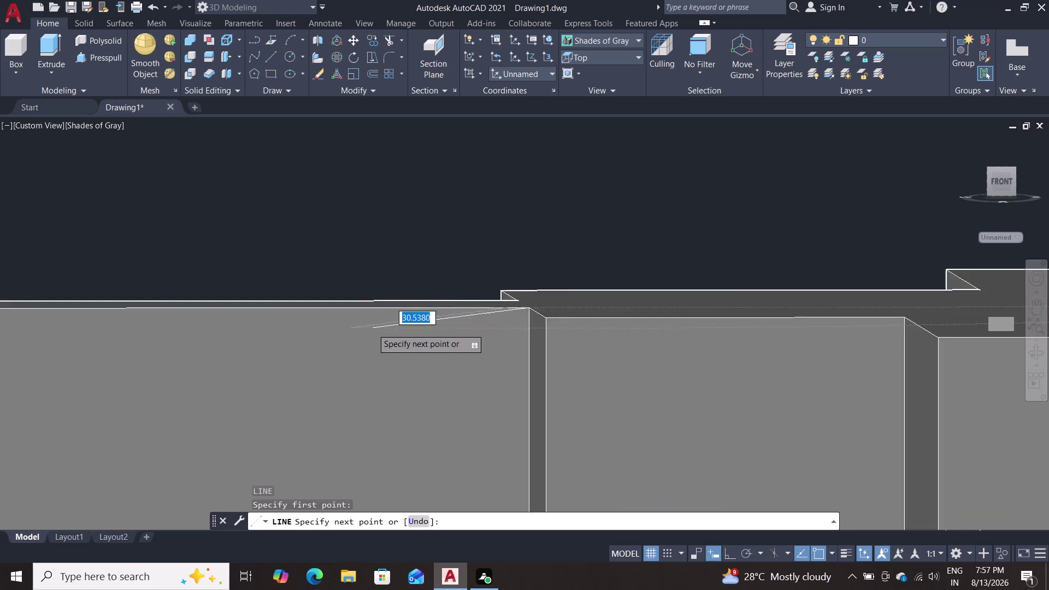
scroll(down, 3)
scroll(up, 3)
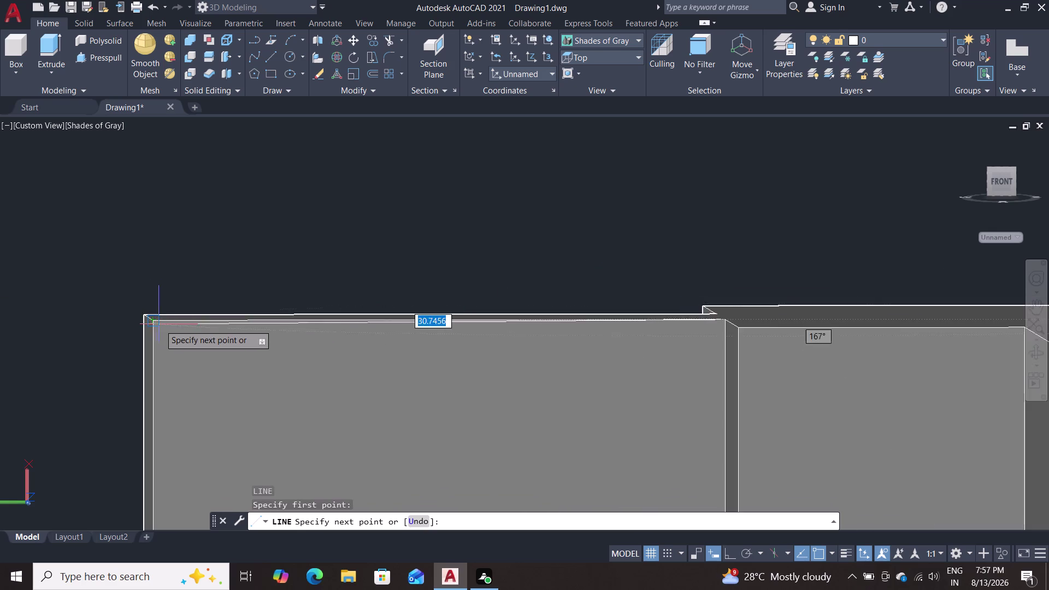
scroll(up, 3)
click(141, 315)
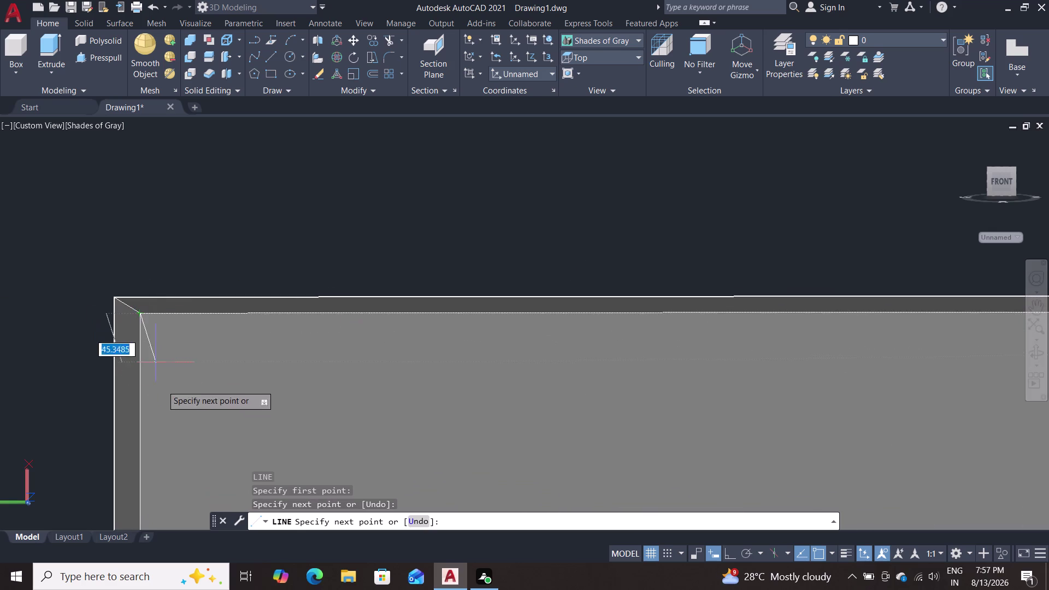
Pan and zoom along the wall face and around its corner to find the next point.
scroll(down, 3)
scroll(down, 3)
middle_drag(179, 420, 266, 245)
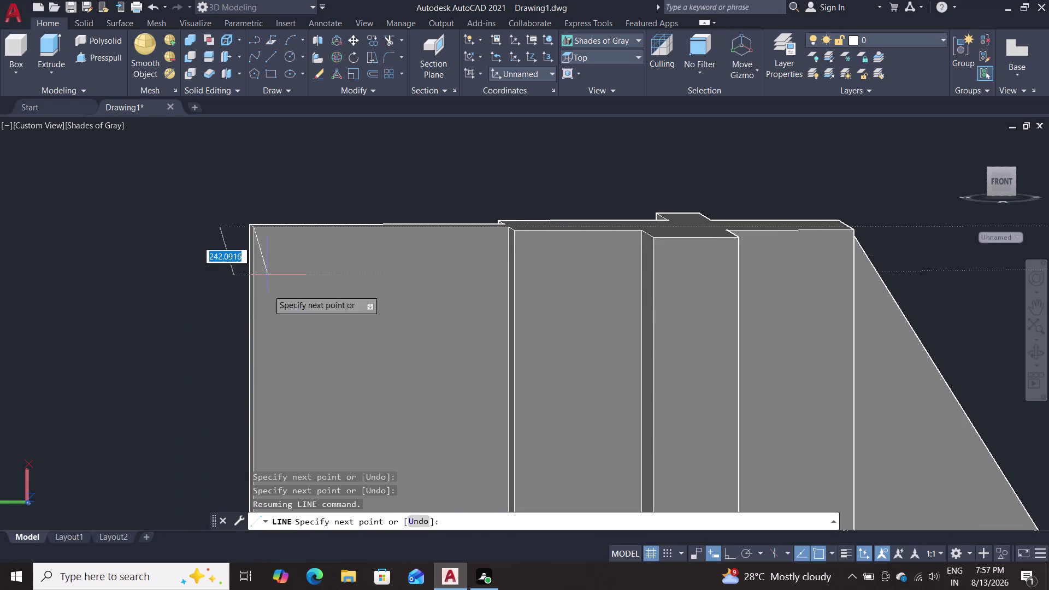
scroll(down, 3)
scroll(up, 3)
middle_drag(278, 414, 297, 217)
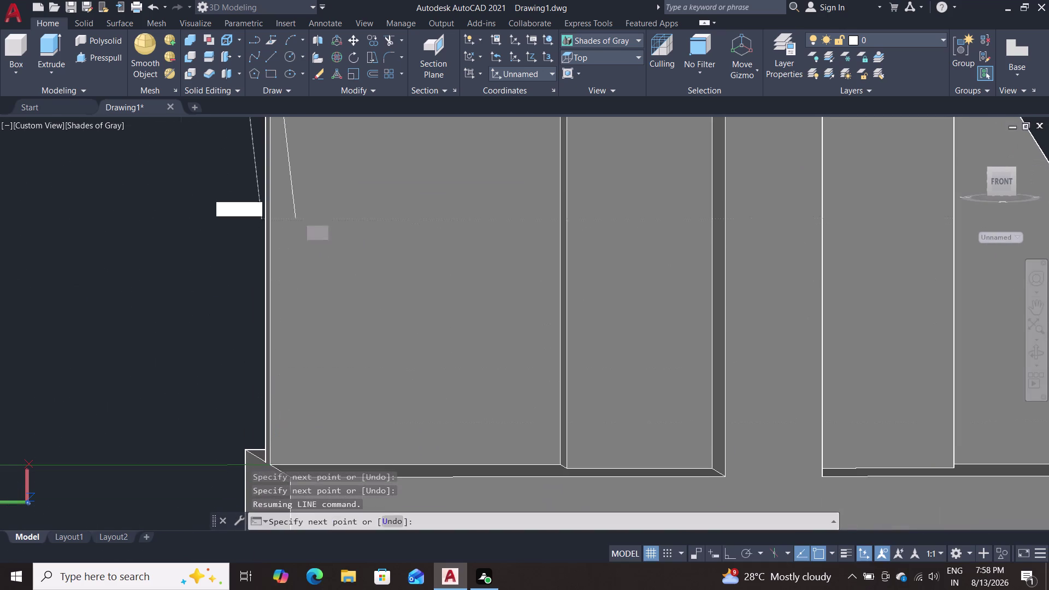
scroll(up, 3)
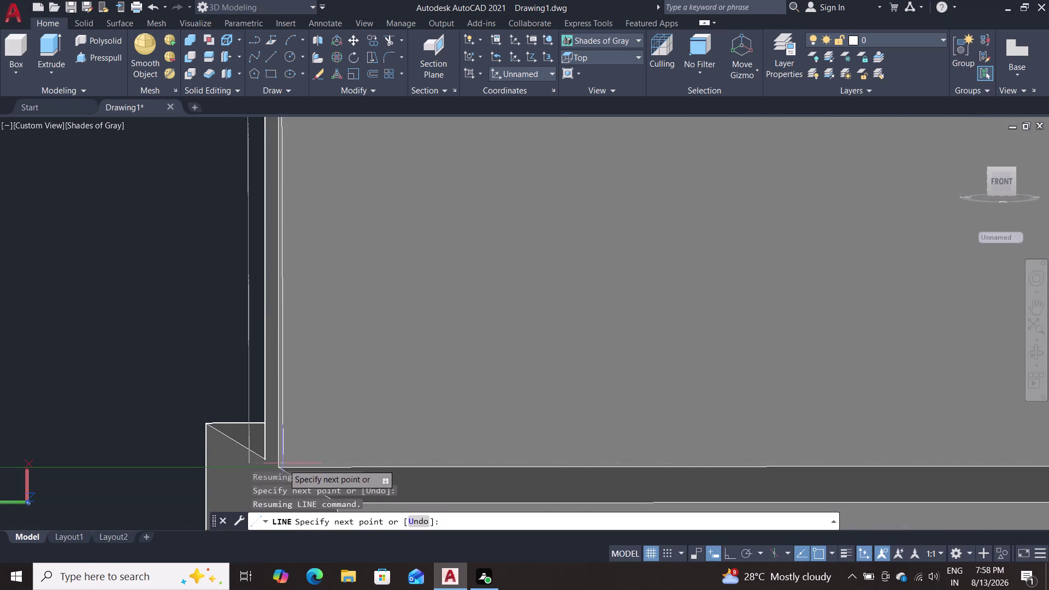
scroll(up, 3)
middle_drag(282, 446, 272, 362)
scroll(up, 3)
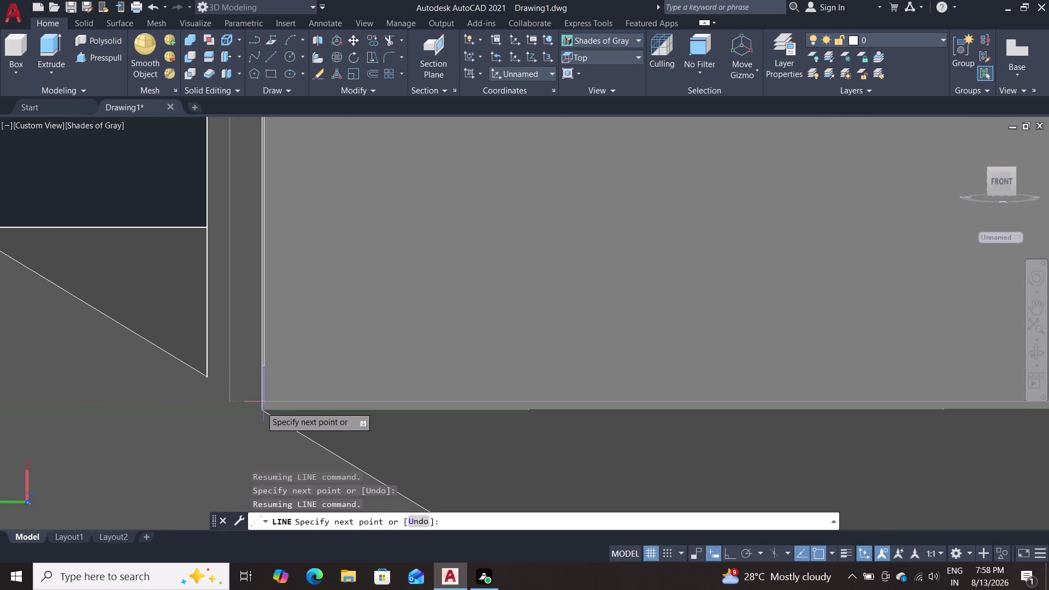
scroll(down, 3)
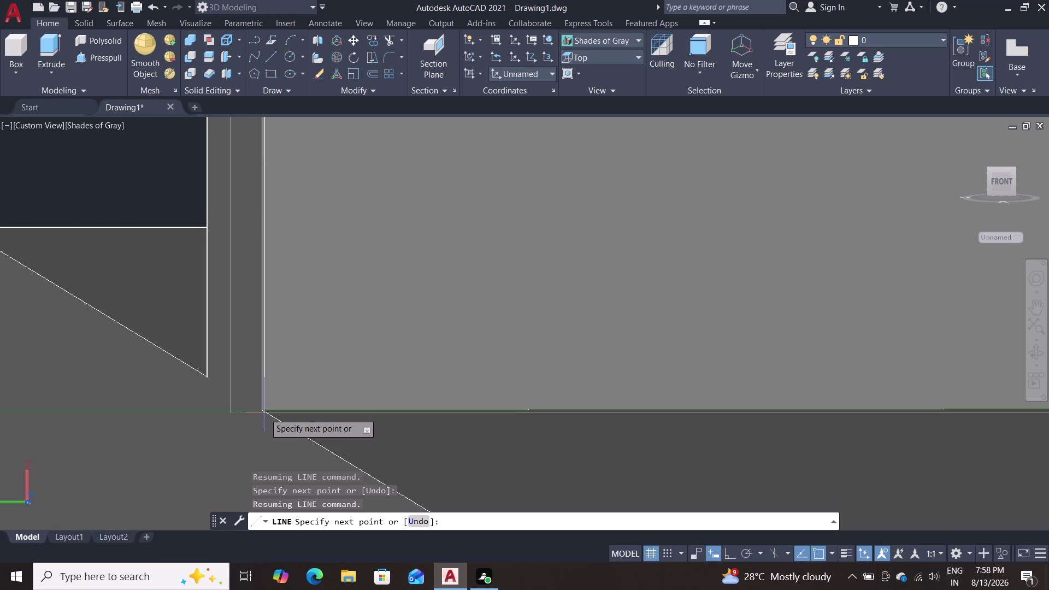
scroll(down, 3)
scroll(down, 3)
scroll(up, 3)
scroll(up, 3)
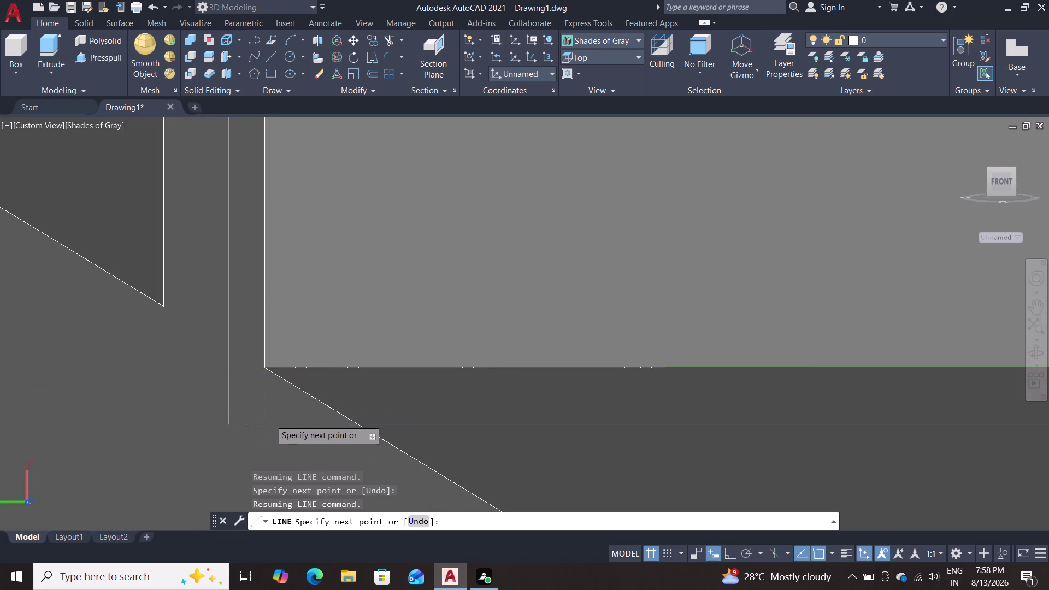
middle_drag(383, 308, 341, 399)
scroll(down, 3)
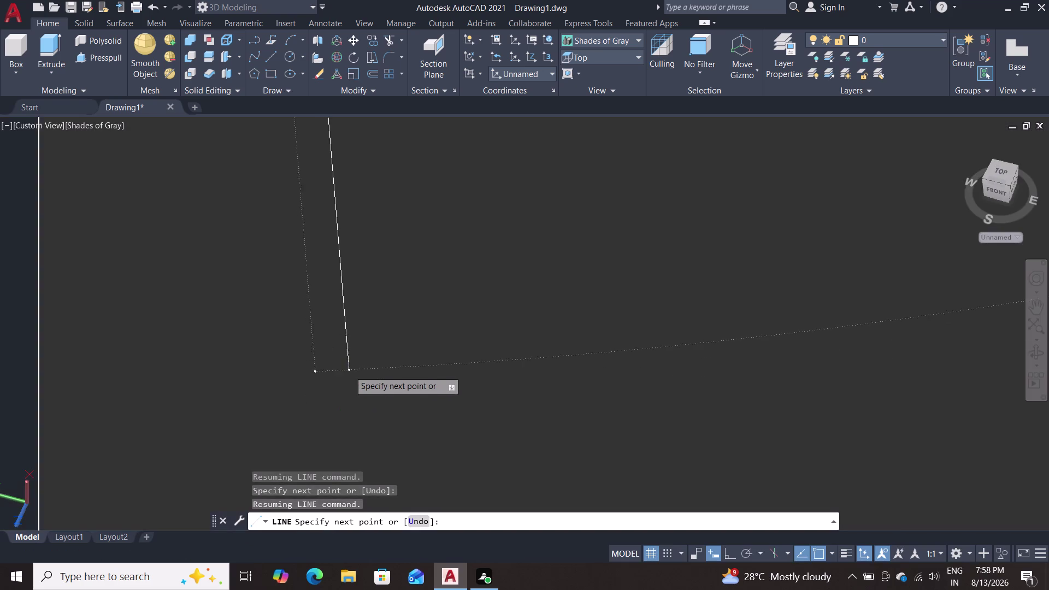
scroll(down, 3)
scroll(down, 3)
scroll(down, 3)
scroll(up, 3)
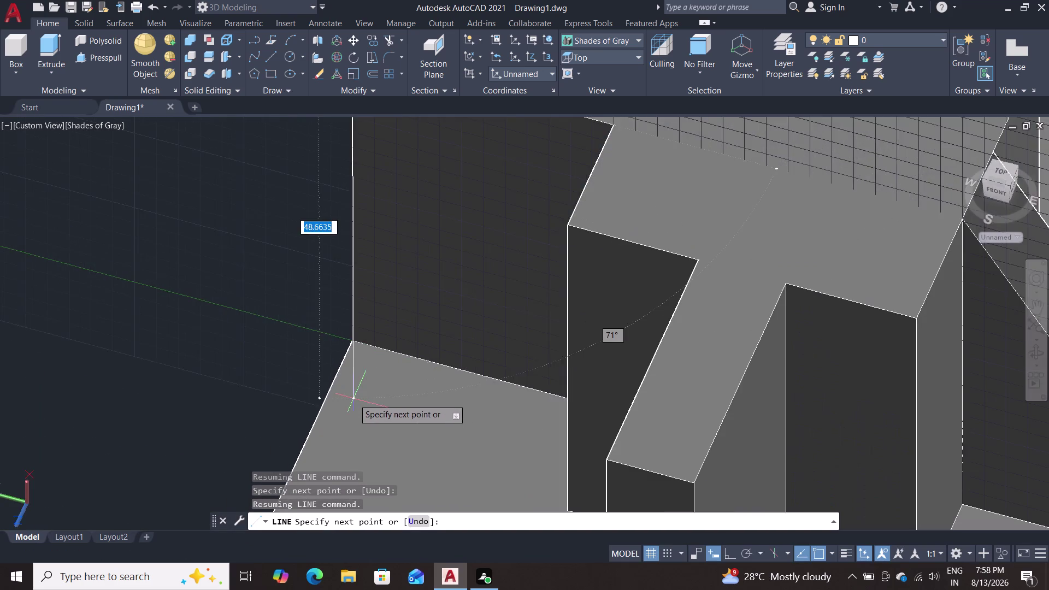
scroll(up, 3)
middle_drag(268, 272, 401, 283)
middle_click(403, 282)
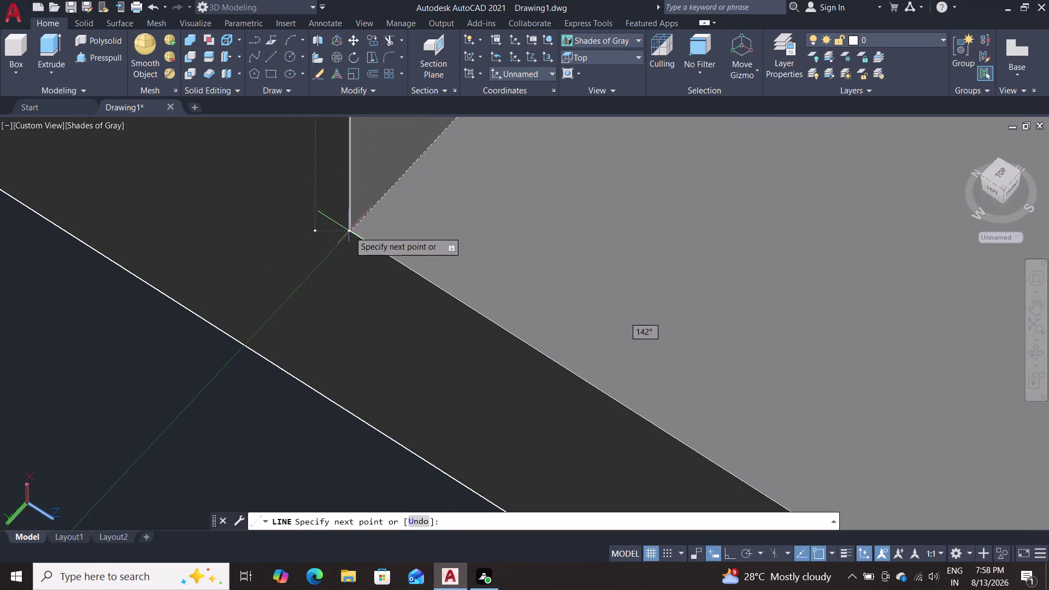
Cancel the unfinished line with Esc, leaving no new lines.
scroll(up, 3)
scroll(down, 3)
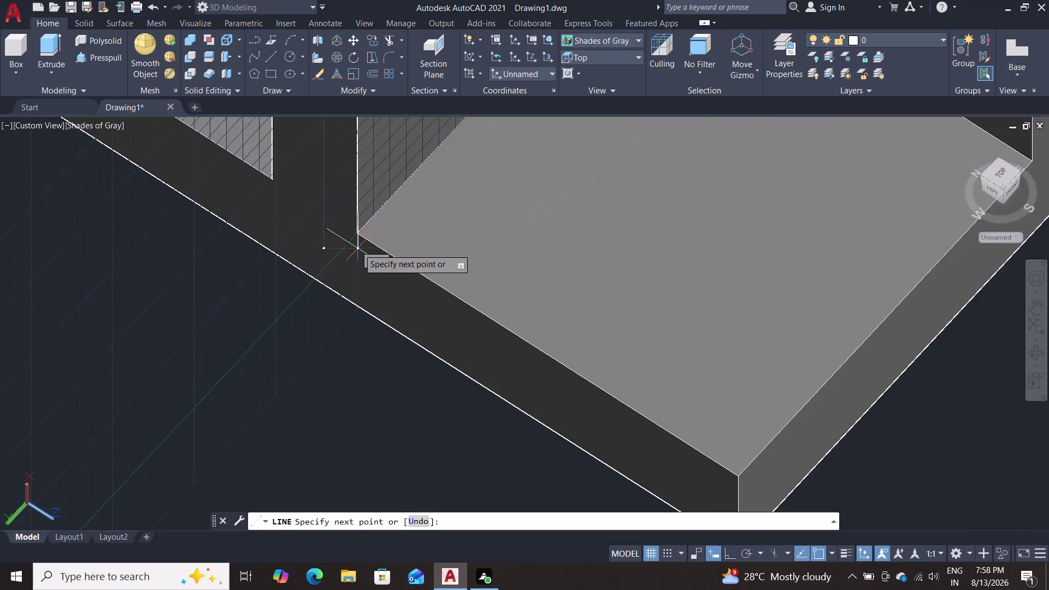
scroll(down, 3)
key(Escape)
scroll(down, 3)
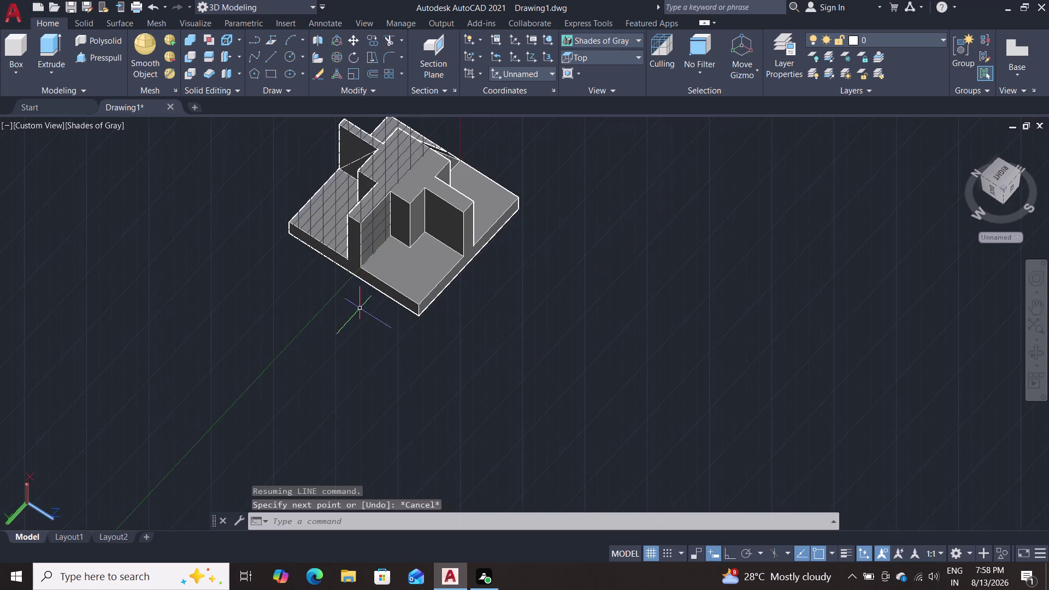
scroll(up, 3)
Center the model, deselect the picked solid, and start a fresh LINE command.
middle_drag(350, 334, 310, 455)
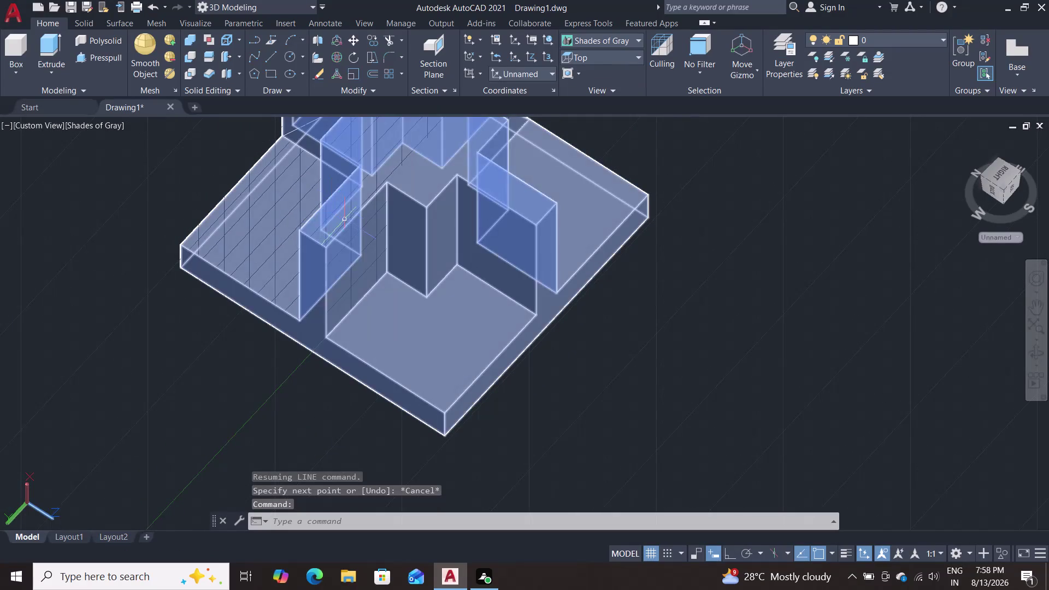
click(347, 224)
click(385, 294)
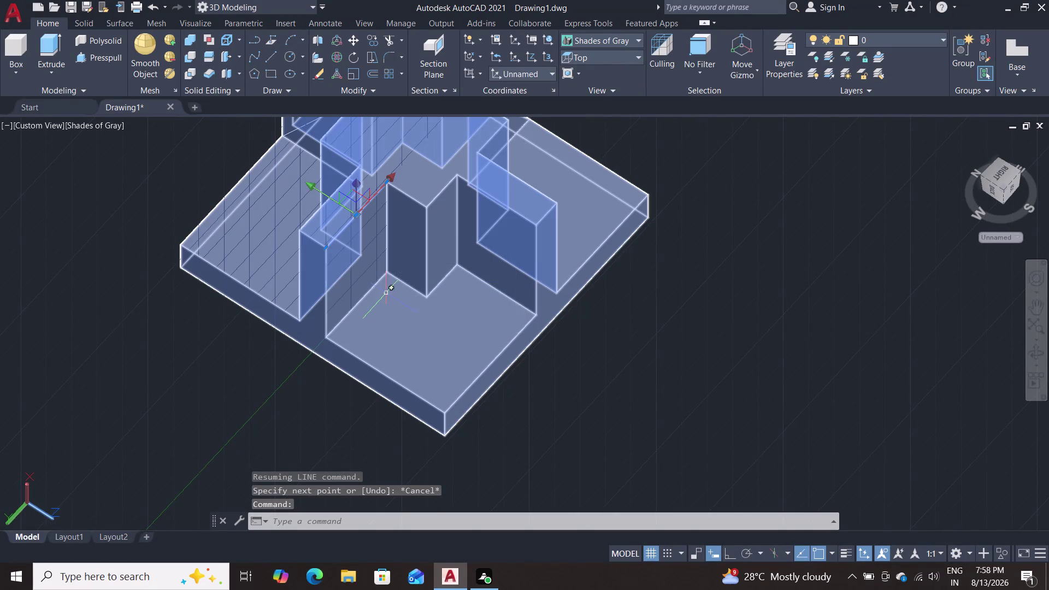
key(Escape)
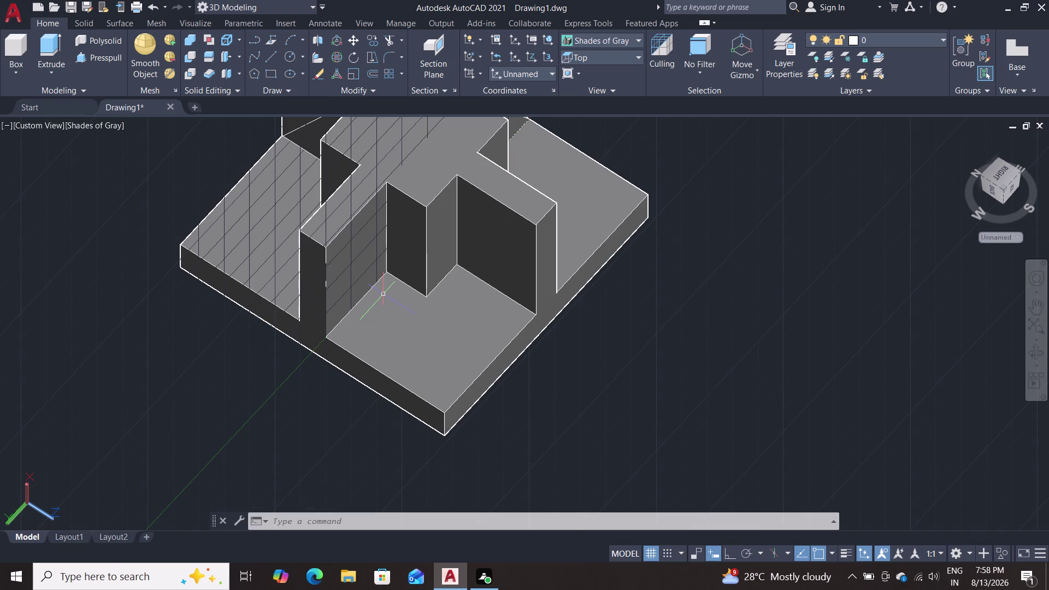
key(l)
key(Return)
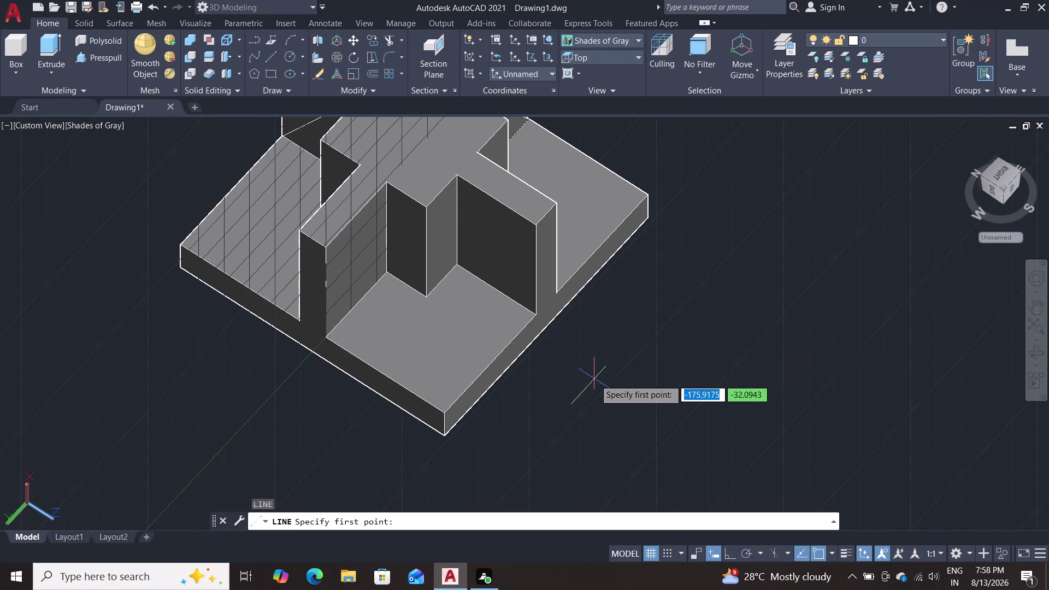
Orbit to the upright wall and start the line at its bottom corner.
middle_drag(601, 381, 568, 335)
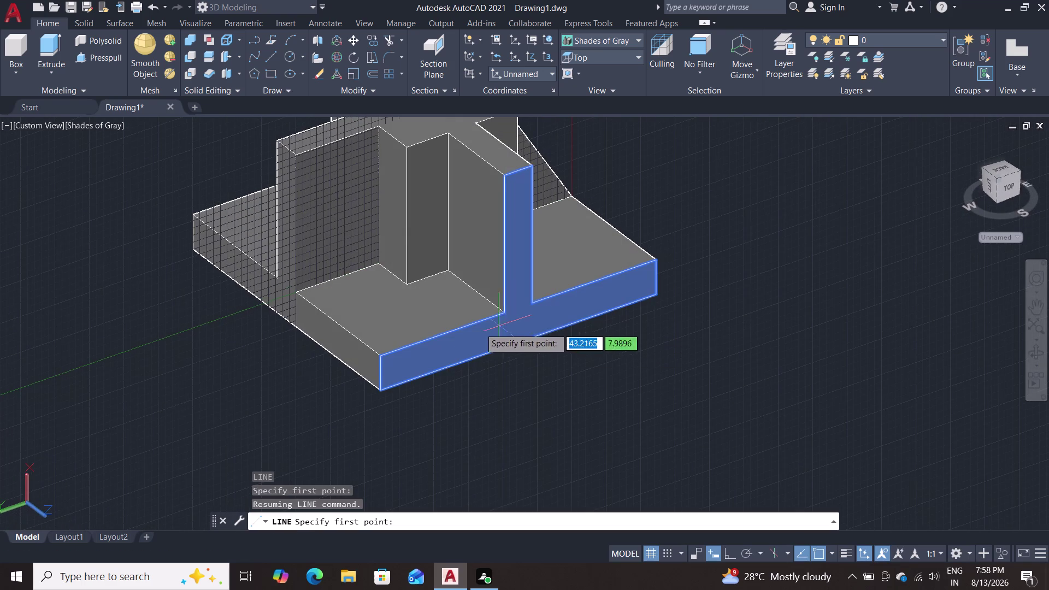
scroll(up, 3)
middle_drag(188, 340, 85, 488)
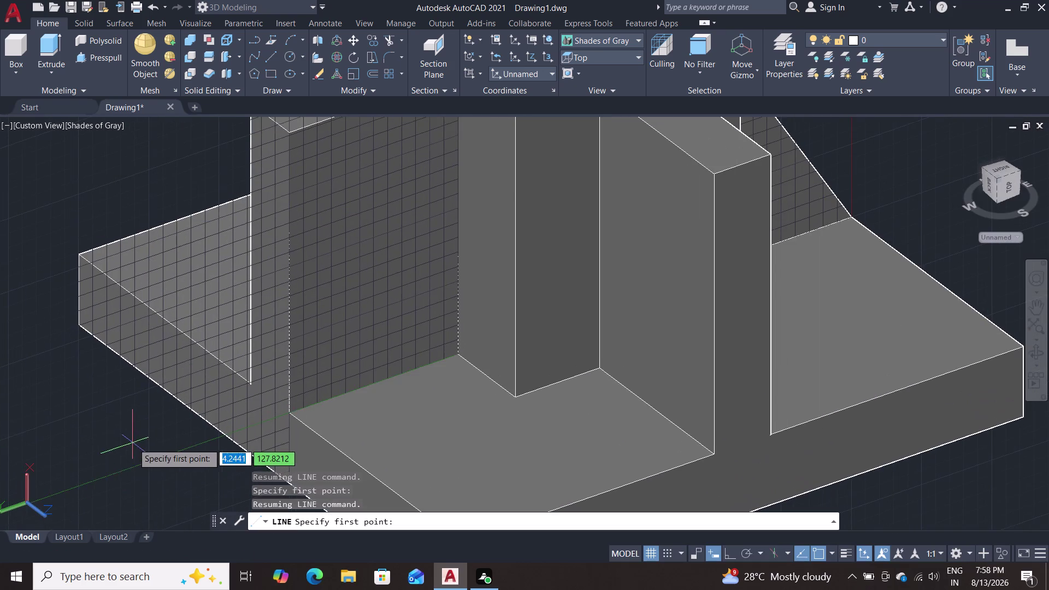
scroll(down, 3)
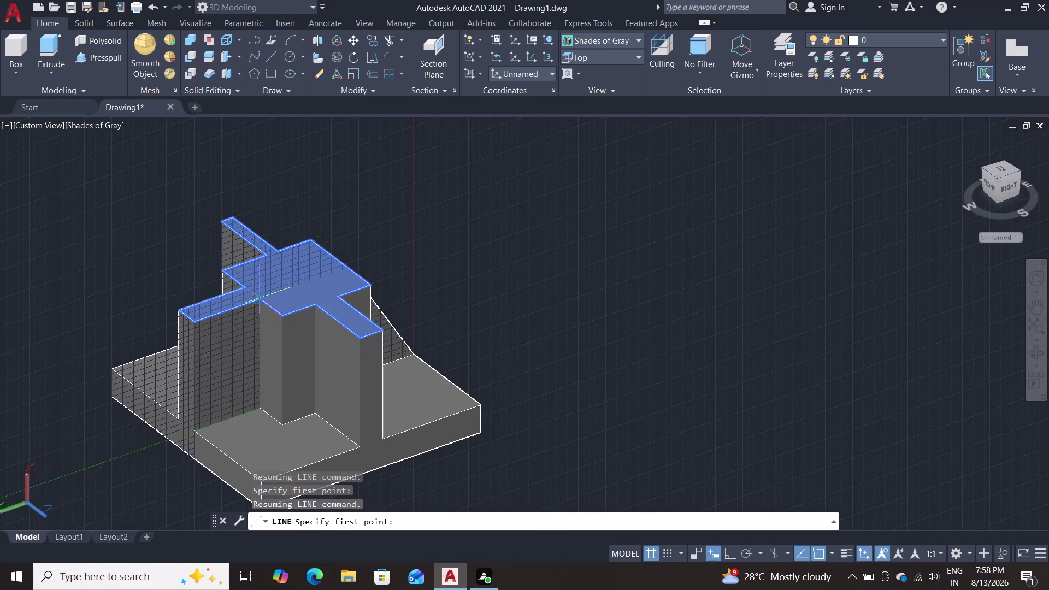
triple_click(258, 301)
Zoom in and place the next point of the line.
scroll(up, 3)
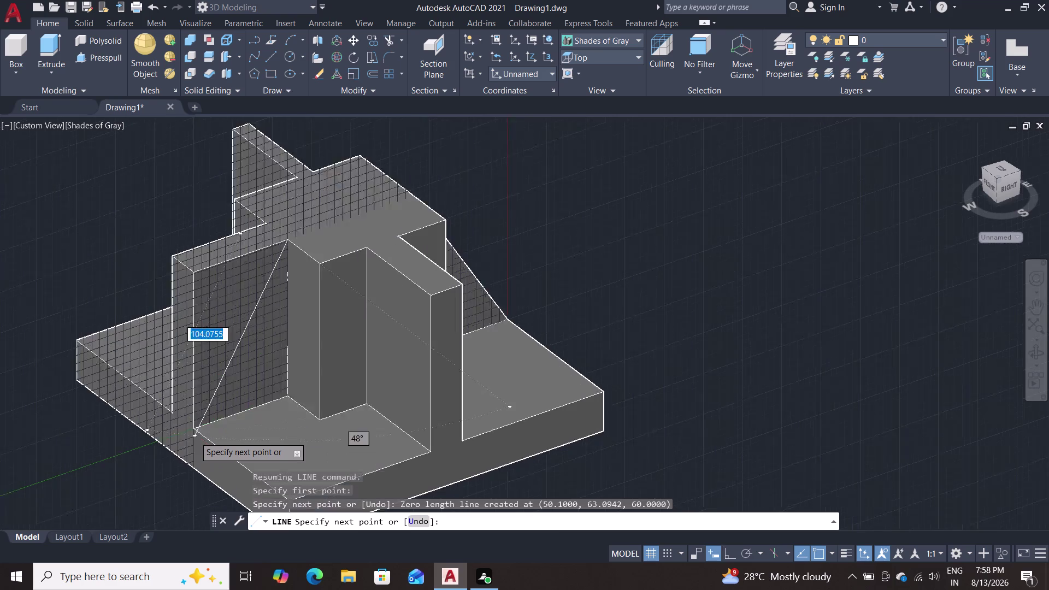
scroll(up, 3)
scroll(up, 3)
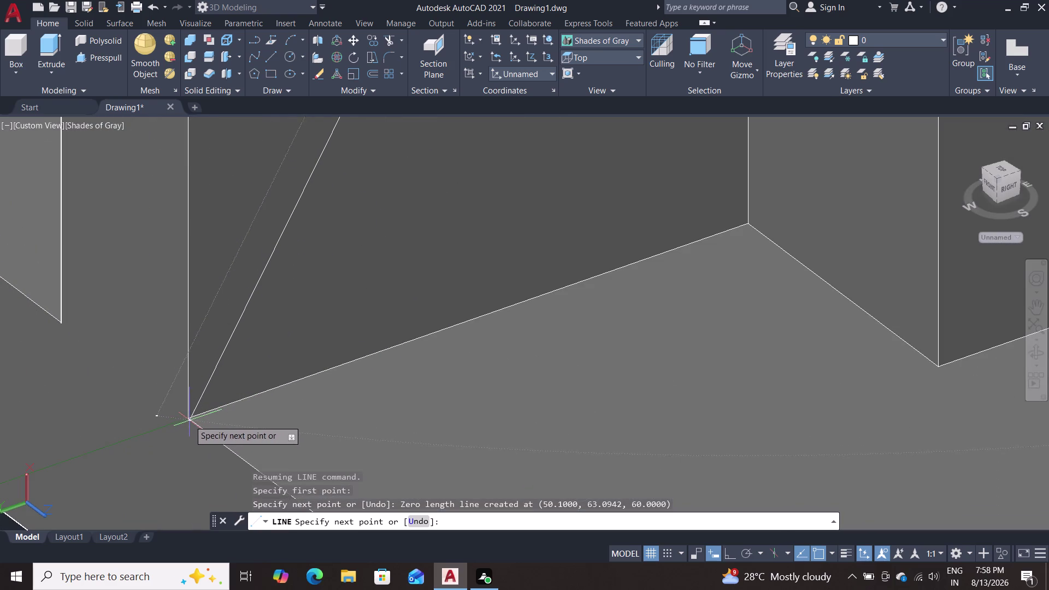
scroll(up, 3)
scroll(up, 3)
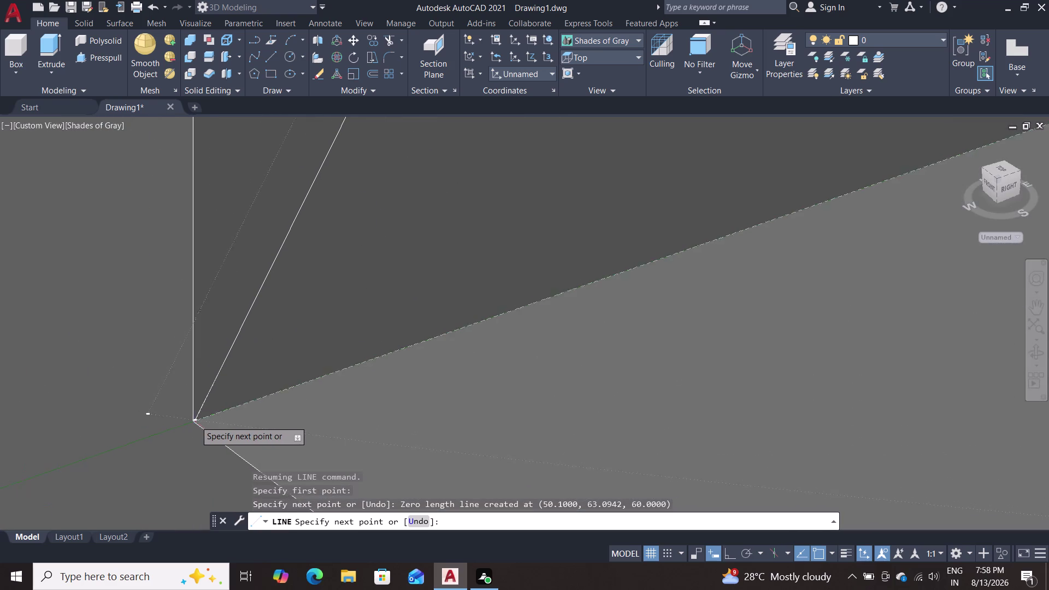
scroll(up, 3)
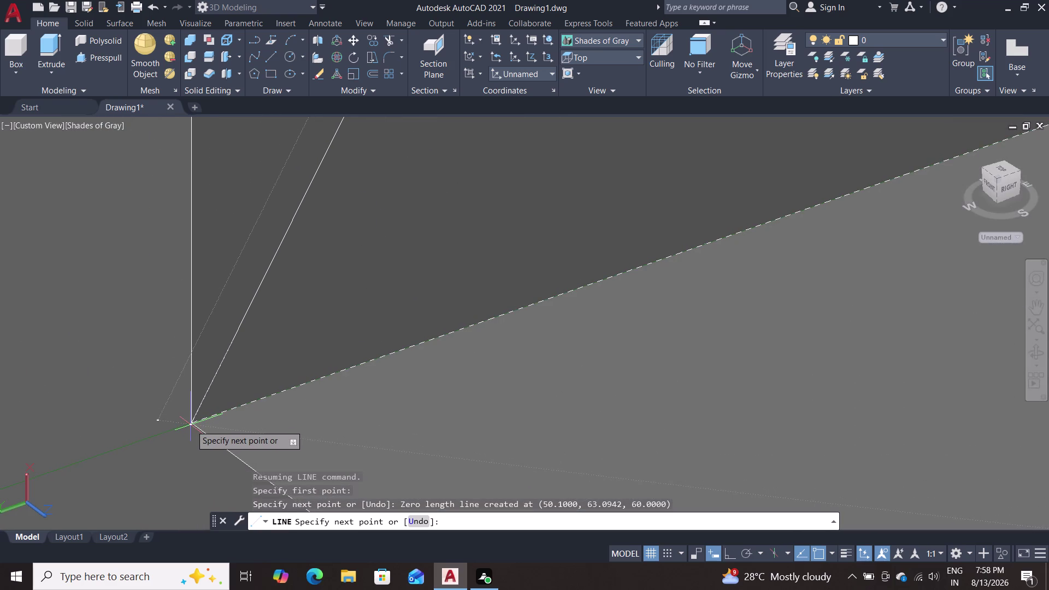
double_click(194, 421)
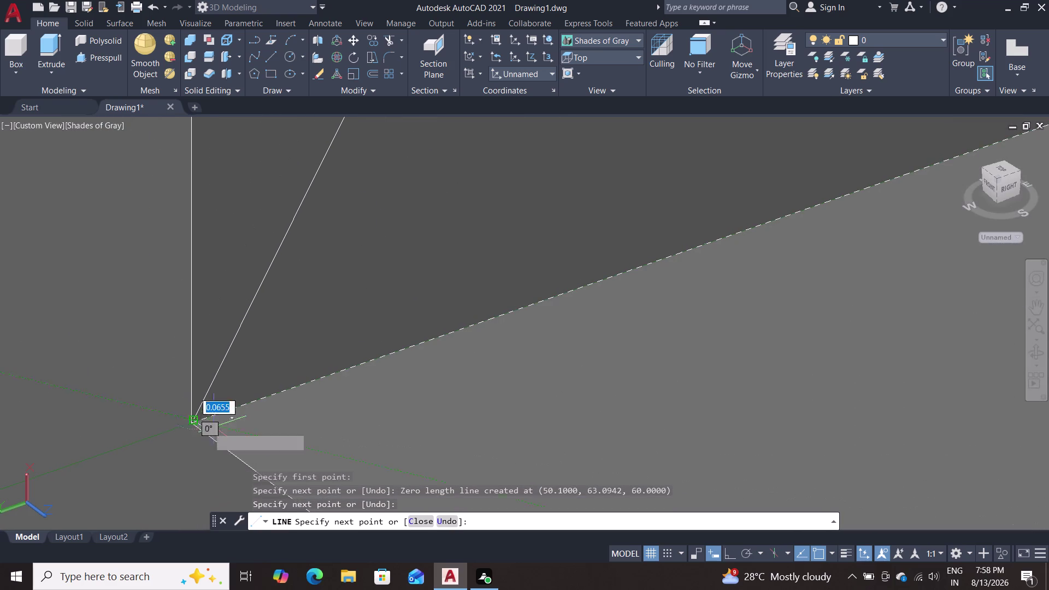
Bring the wall's top corner into view, end the line there, and exit.
scroll(down, 3)
scroll(down, 3)
scroll(down, 3)
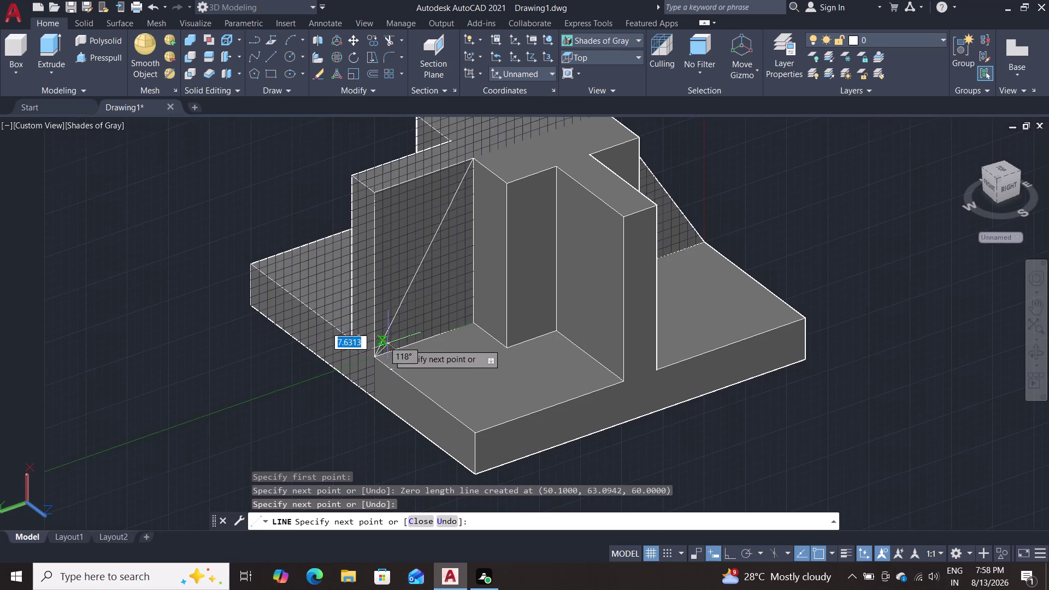
scroll(up, 3)
middle_drag(386, 237, 385, 238)
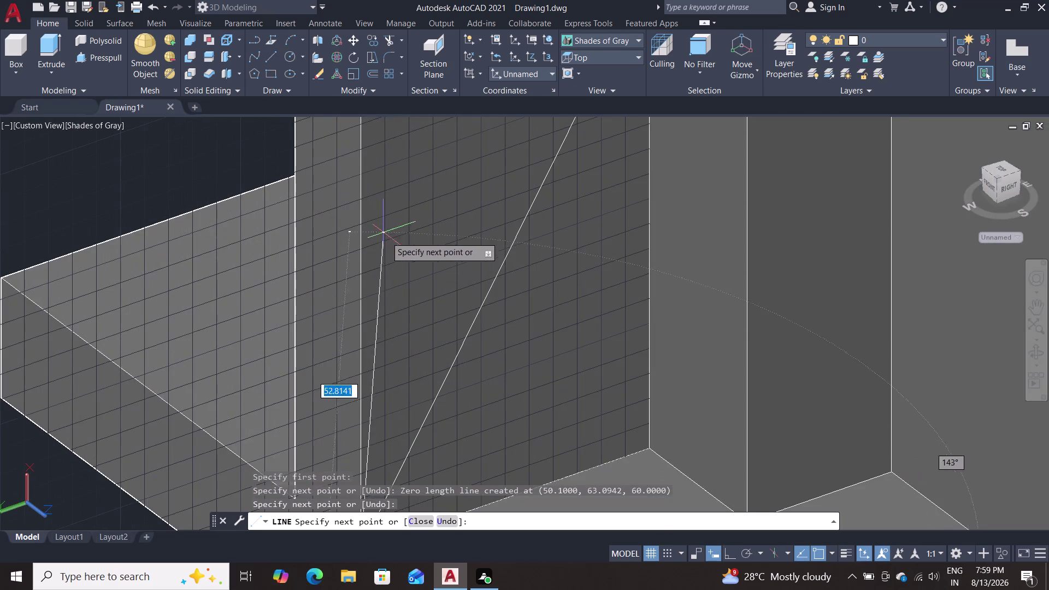
middle_drag(386, 238, 360, 416)
scroll(up, 3)
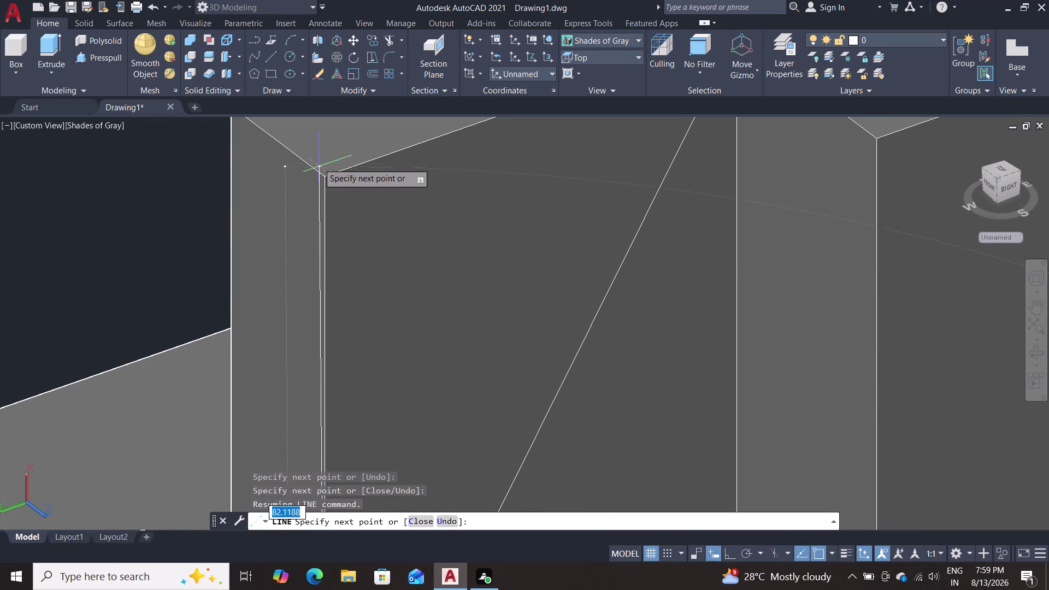
click(324, 176)
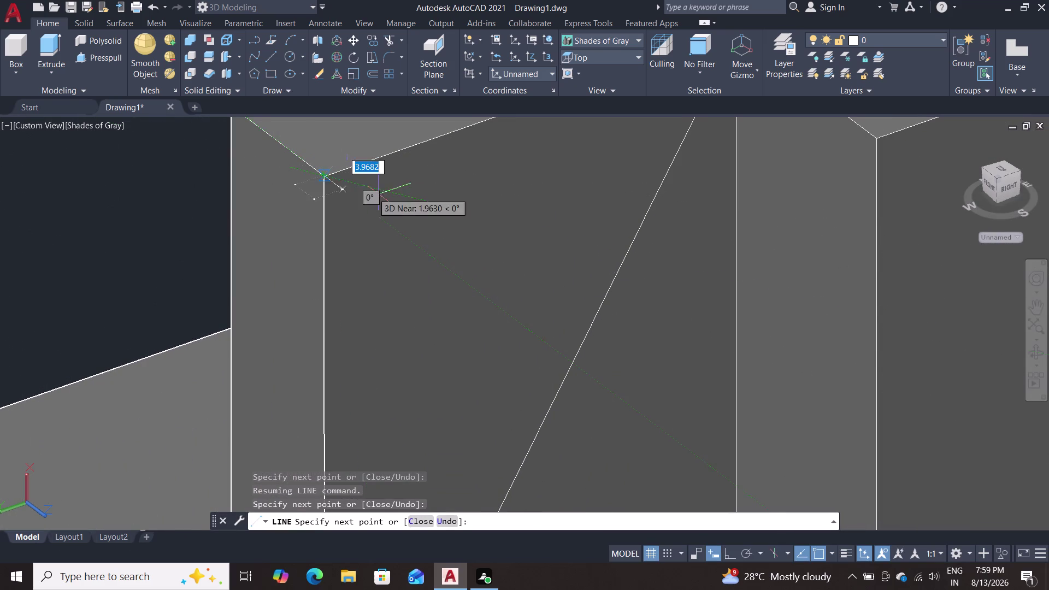
key(Escape)
scroll(down, 3)
scroll(down, 3)
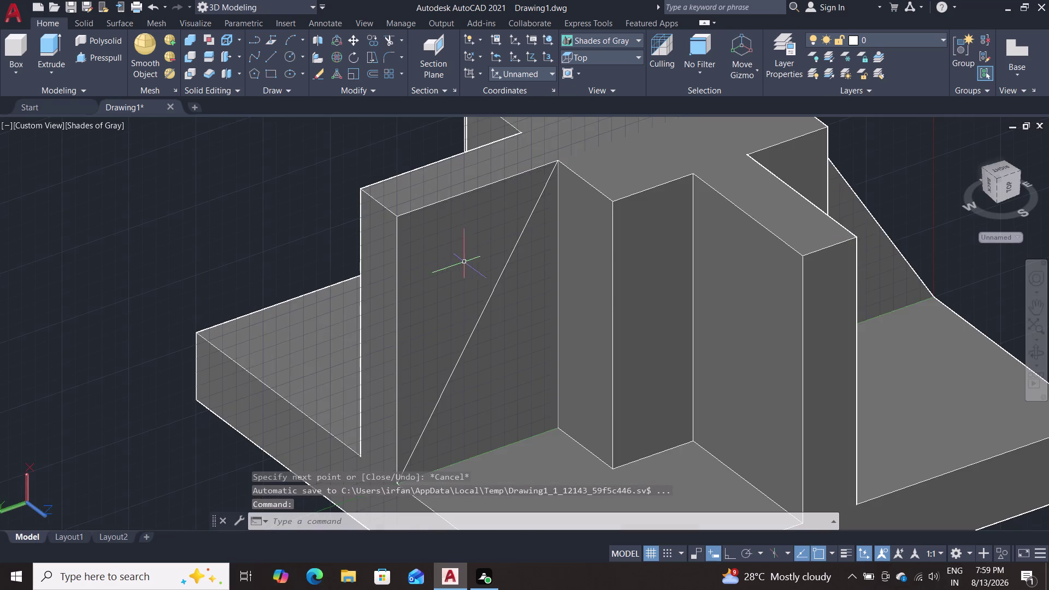
double_click(85, 53)
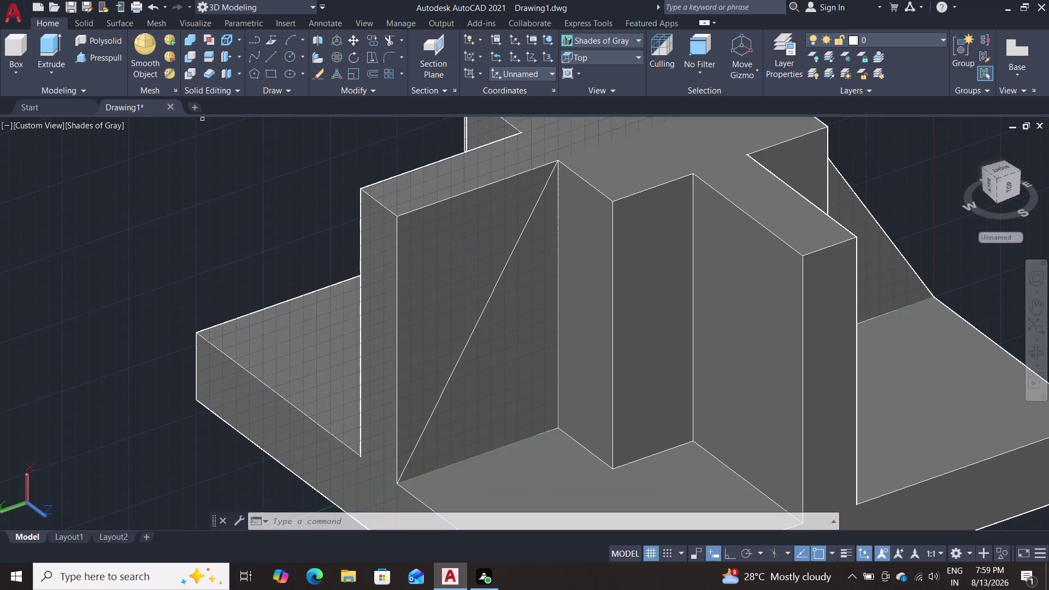
Abandon the pending press-pull on the wall area.
click(455, 245)
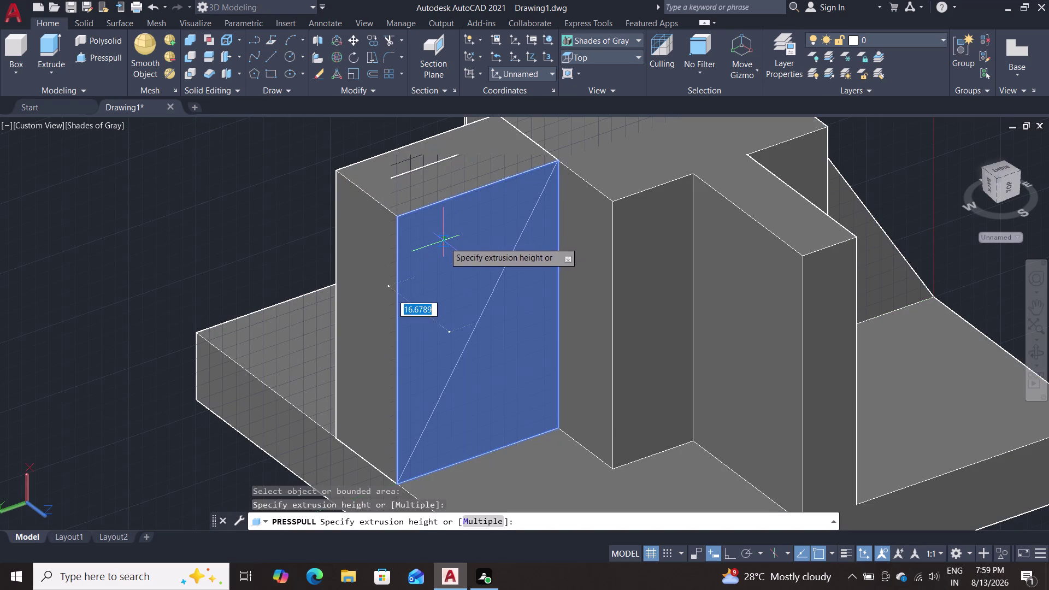
key(Escape)
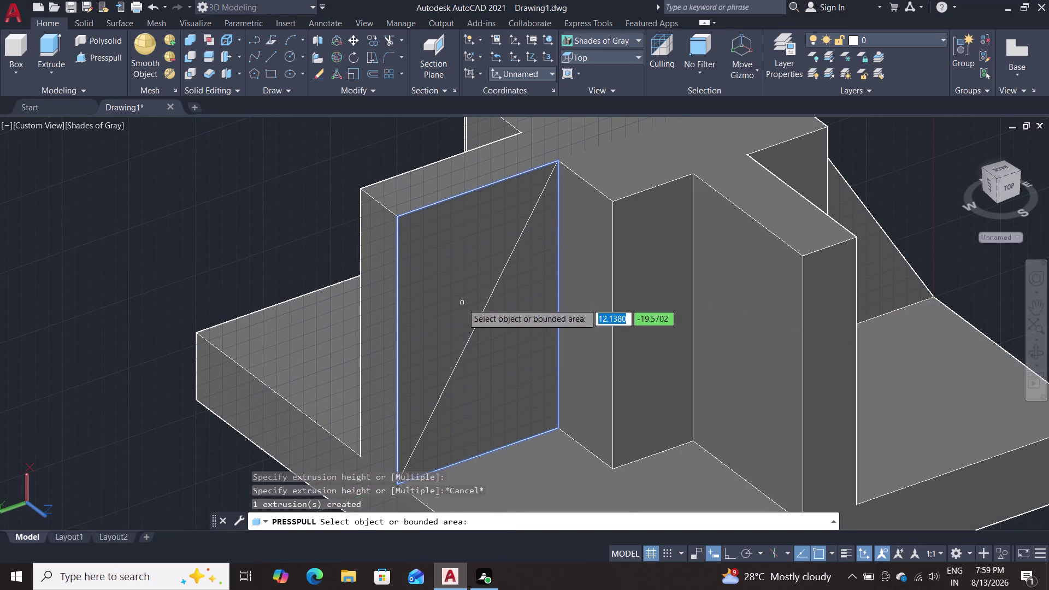
key(Escape)
Select the vertical, diagonal and top triangle lines and JOIN them into one polyline.
click(396, 292)
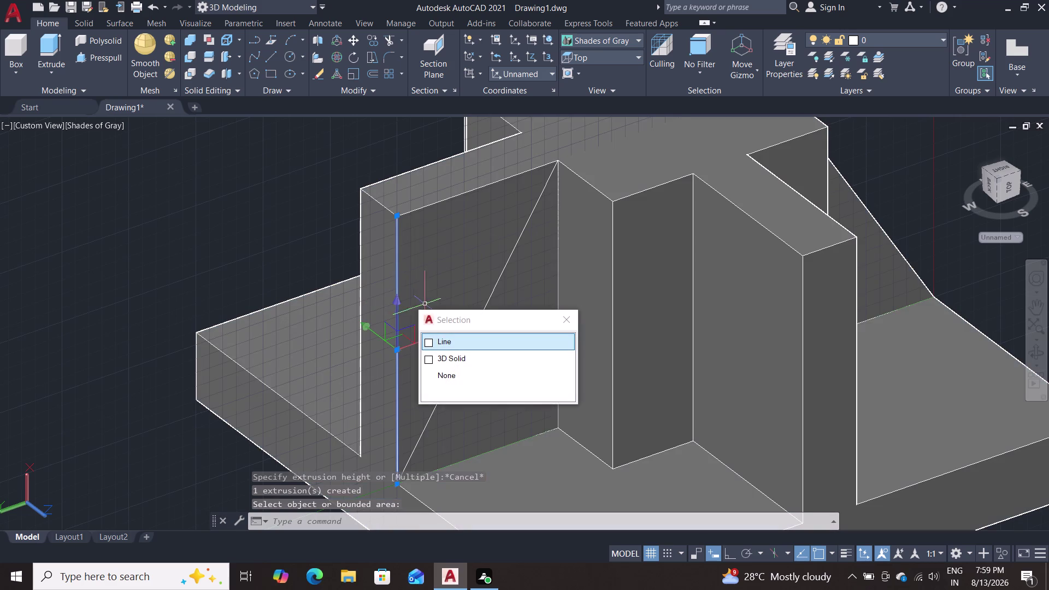
click(450, 339)
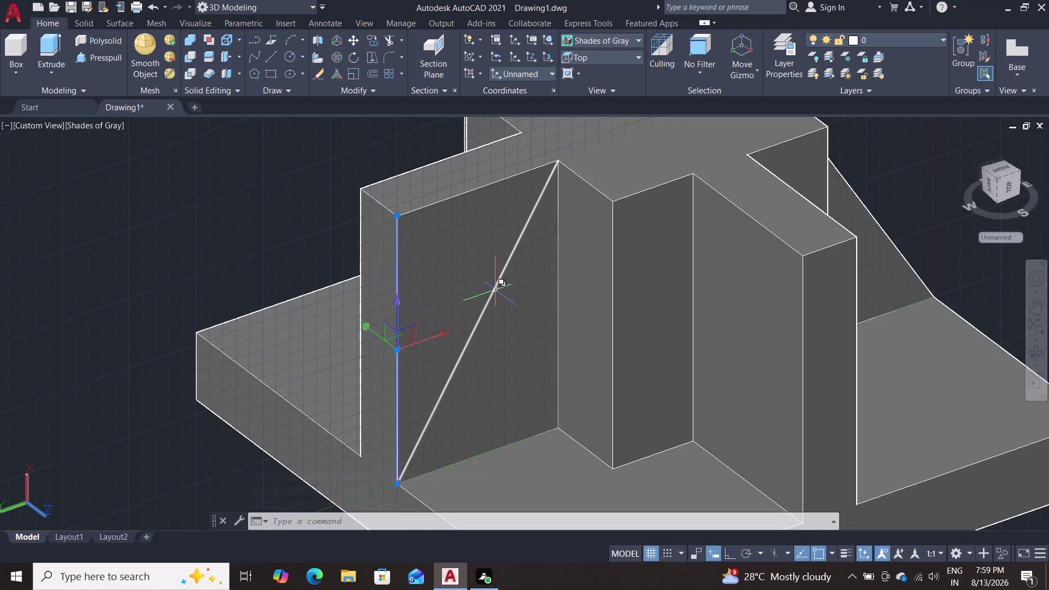
click(511, 253)
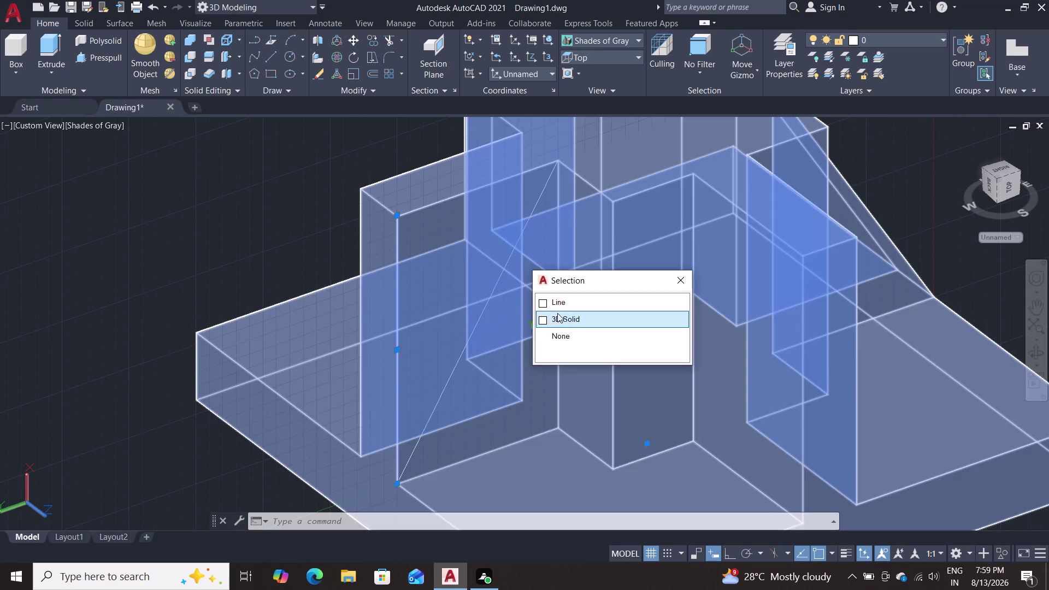
click(557, 308)
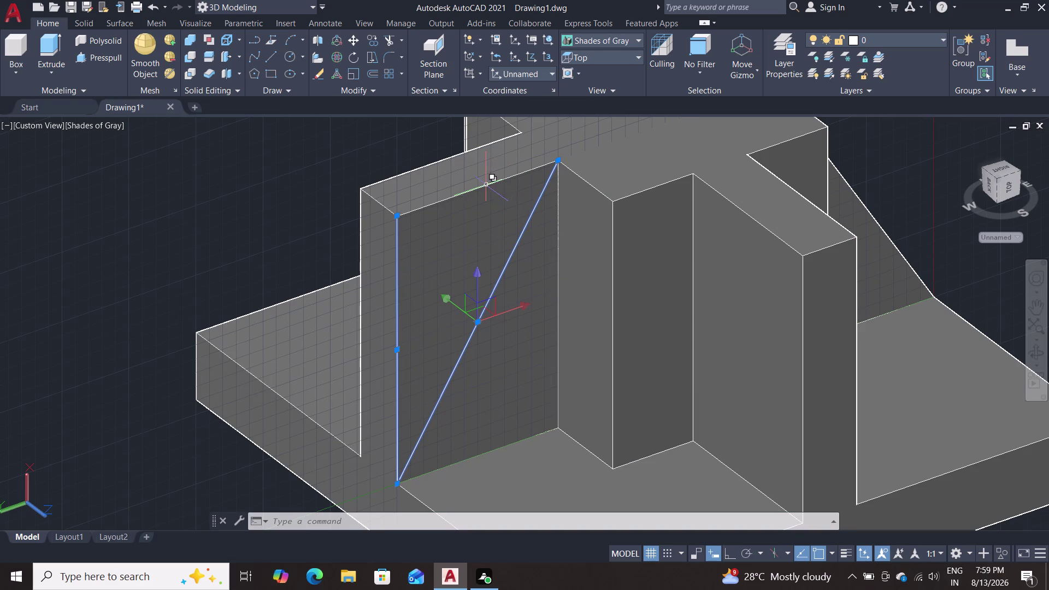
click(486, 185)
click(536, 256)
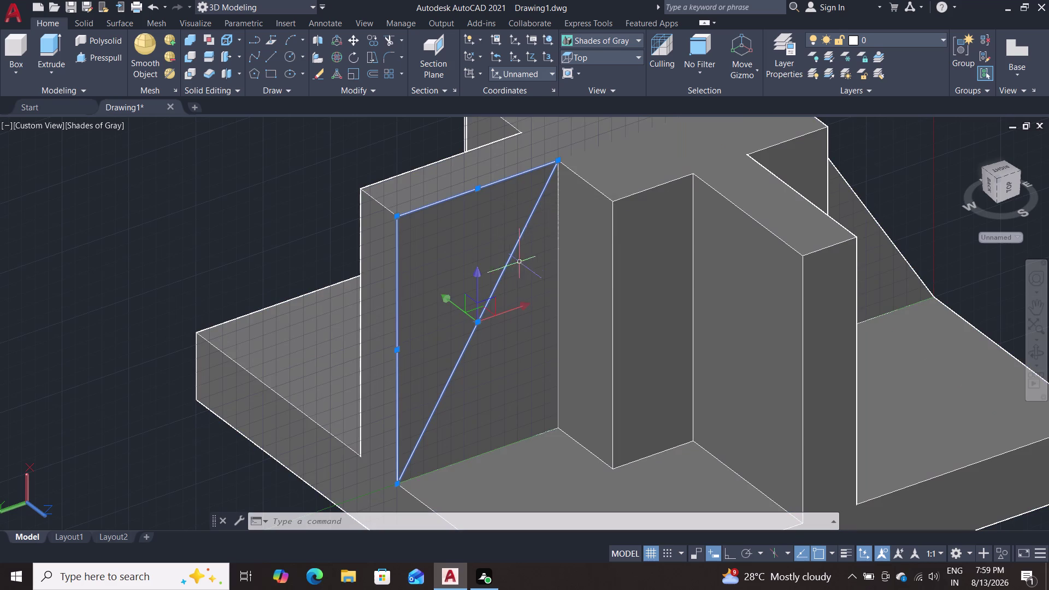
key(j)
key(Return)
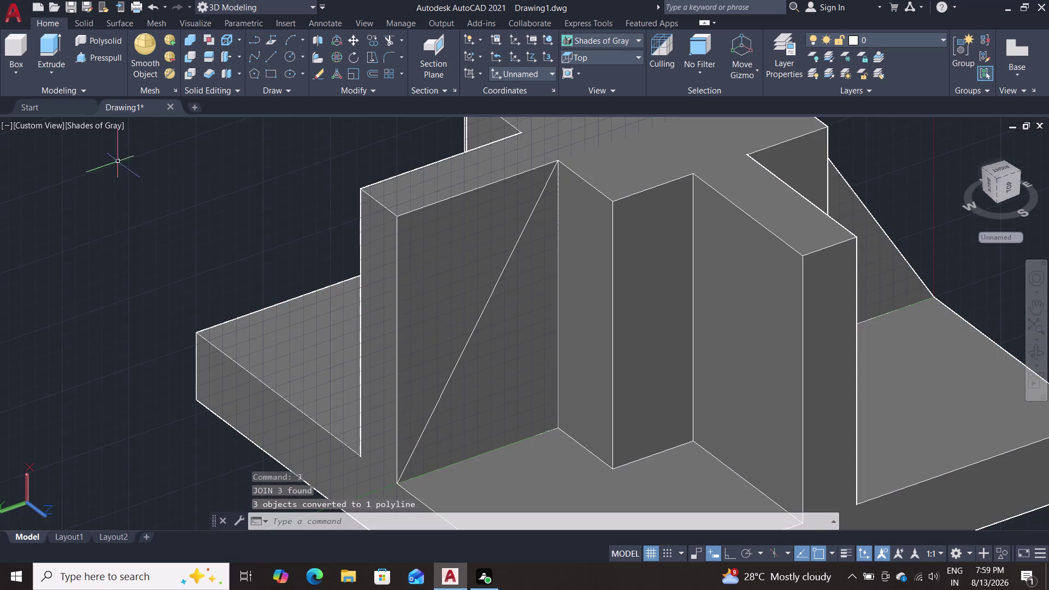
click(93, 58)
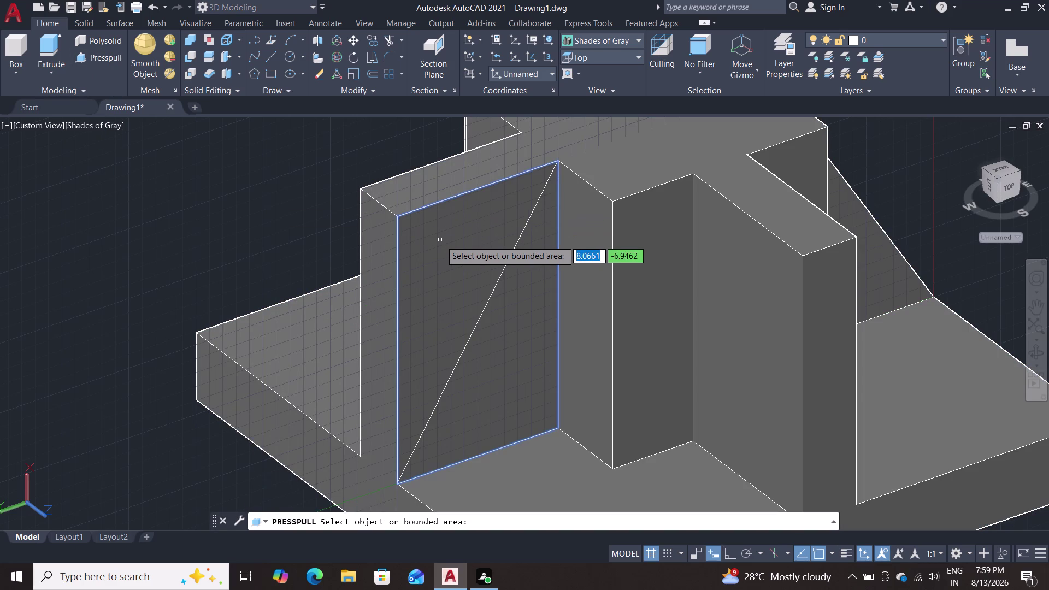
Pick the triangle for press-pull, then cancel the pull.
click(434, 205)
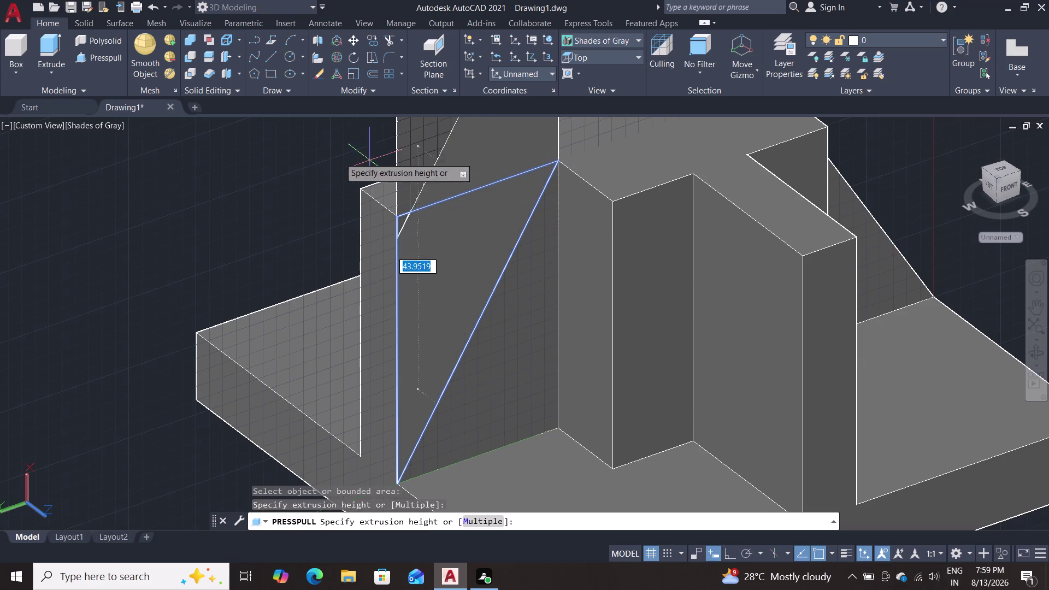
scroll(down, 3)
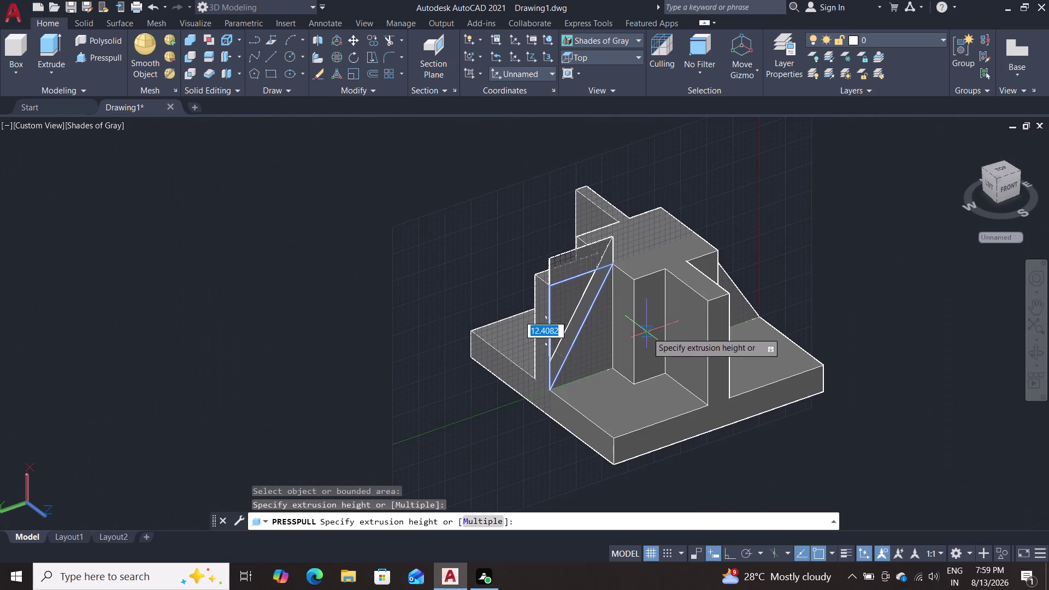
key(Escape)
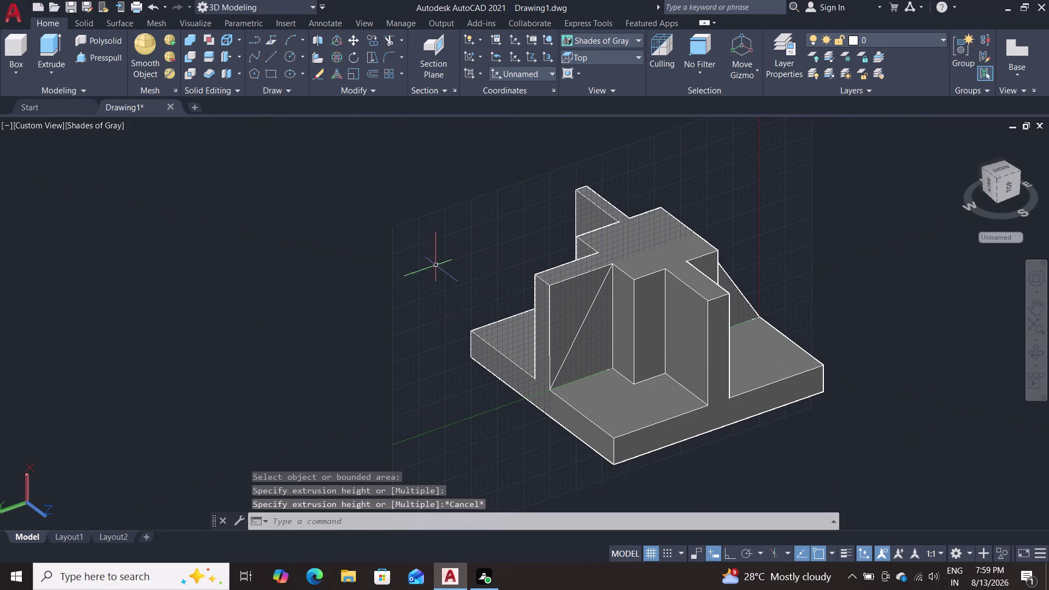
Inspect the triangle from the side, then select and delete the joined outline.
middle_drag(423, 309, 452, 310)
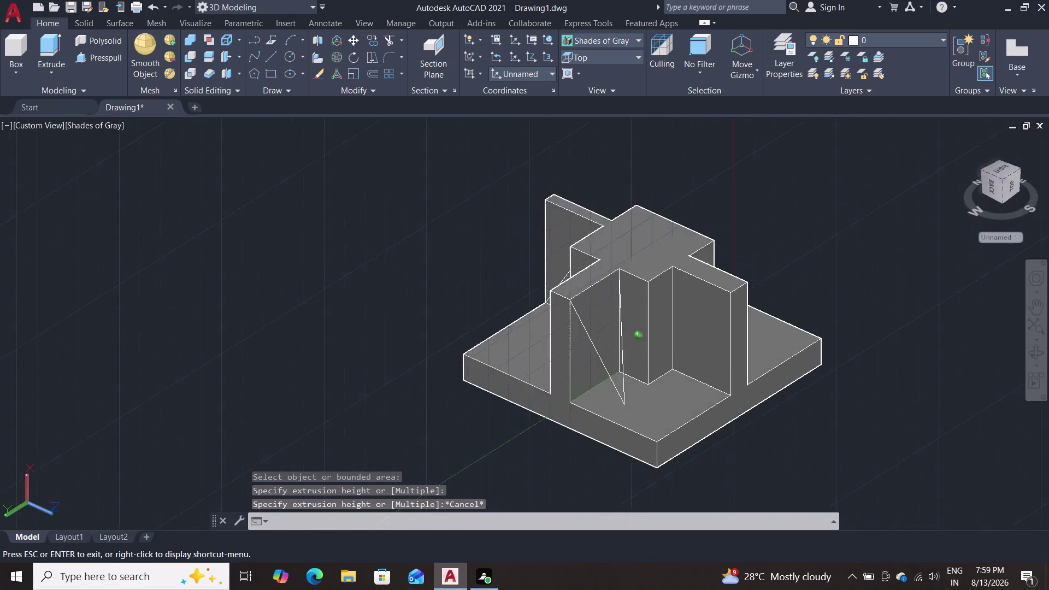
middle_drag(453, 310, 411, 304)
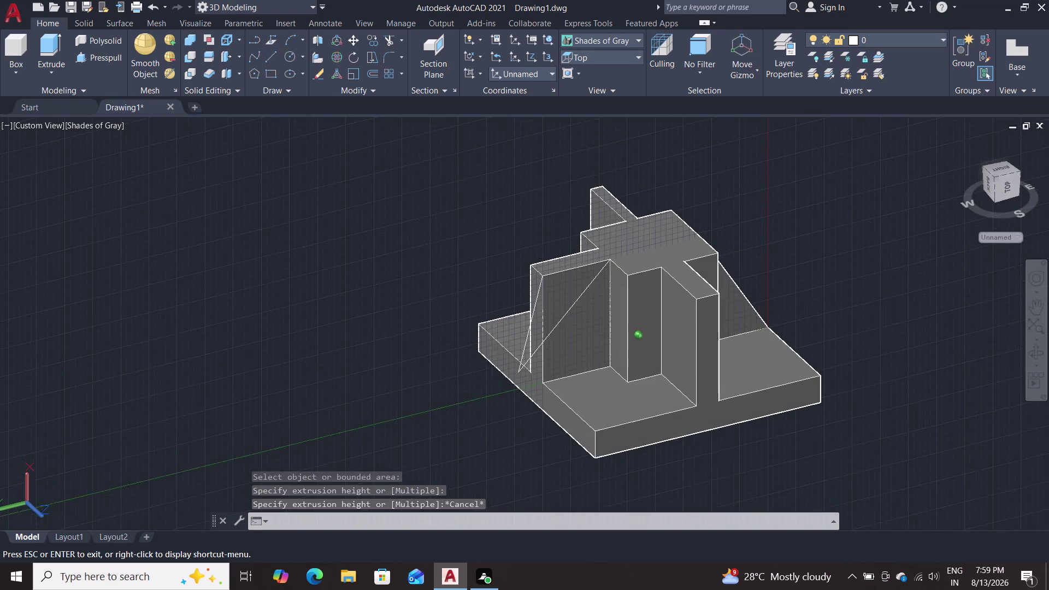
middle_drag(411, 304, 417, 271)
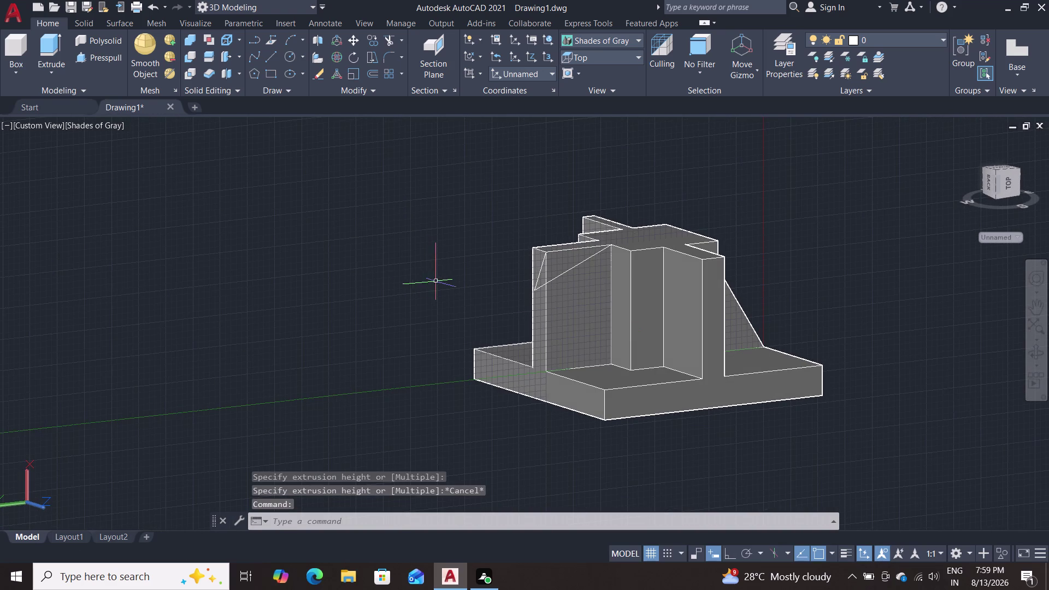
click(541, 268)
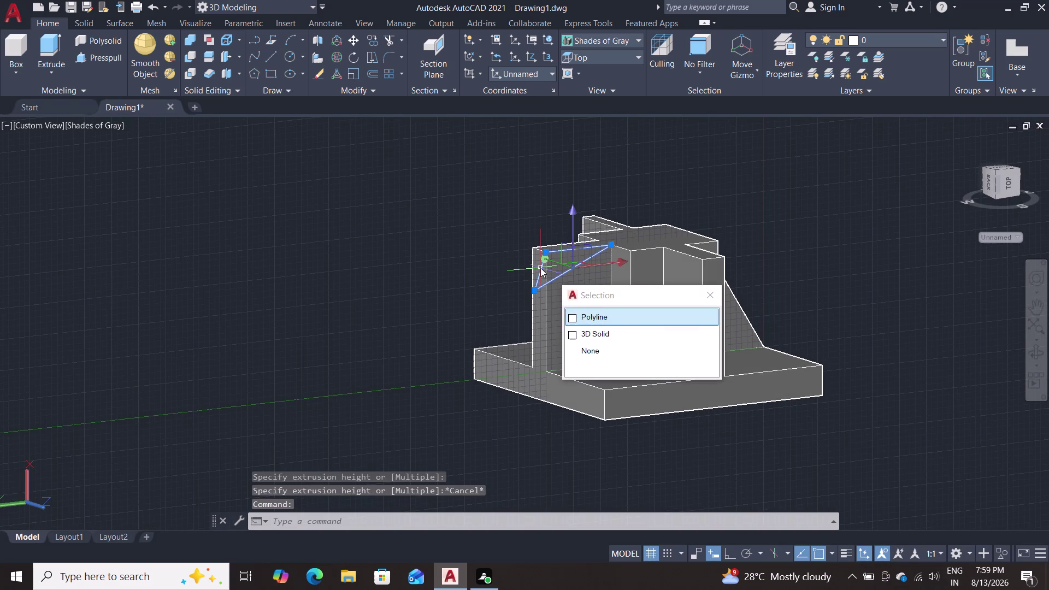
key(Escape)
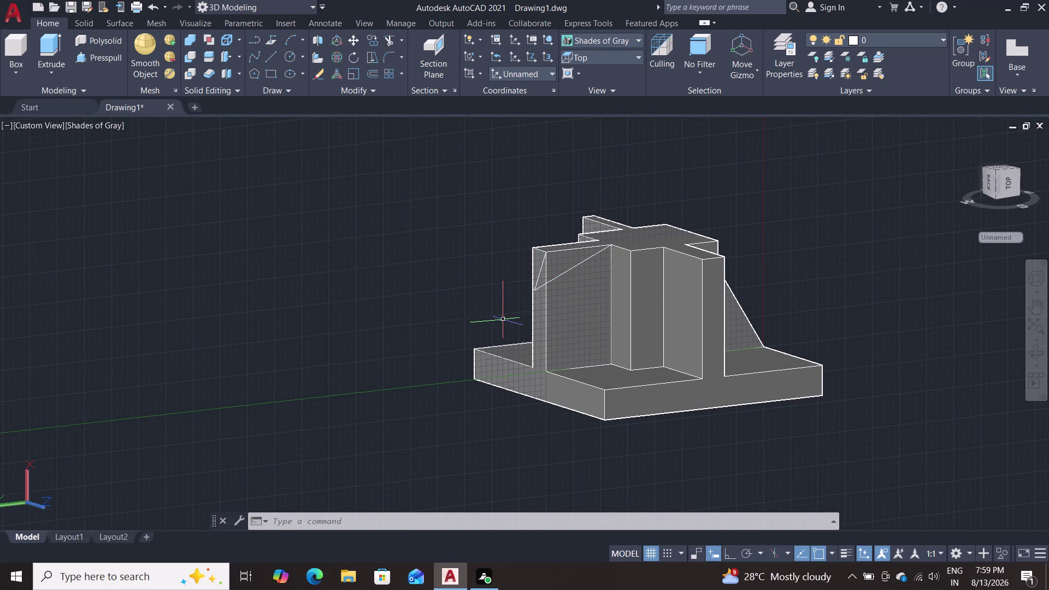
middle_drag(524, 352, 521, 401)
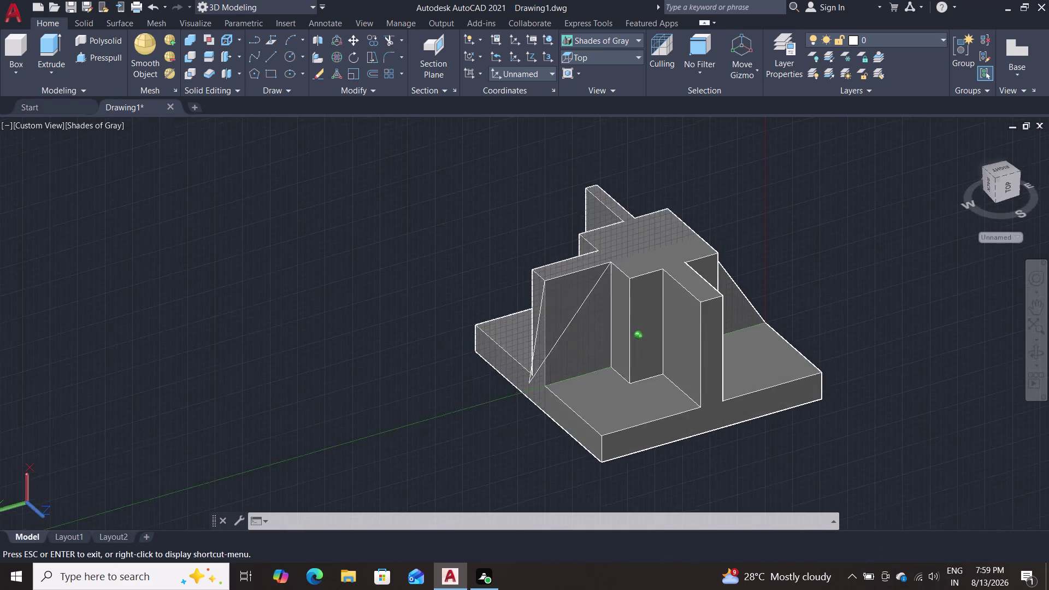
middle_drag(521, 402, 435, 443)
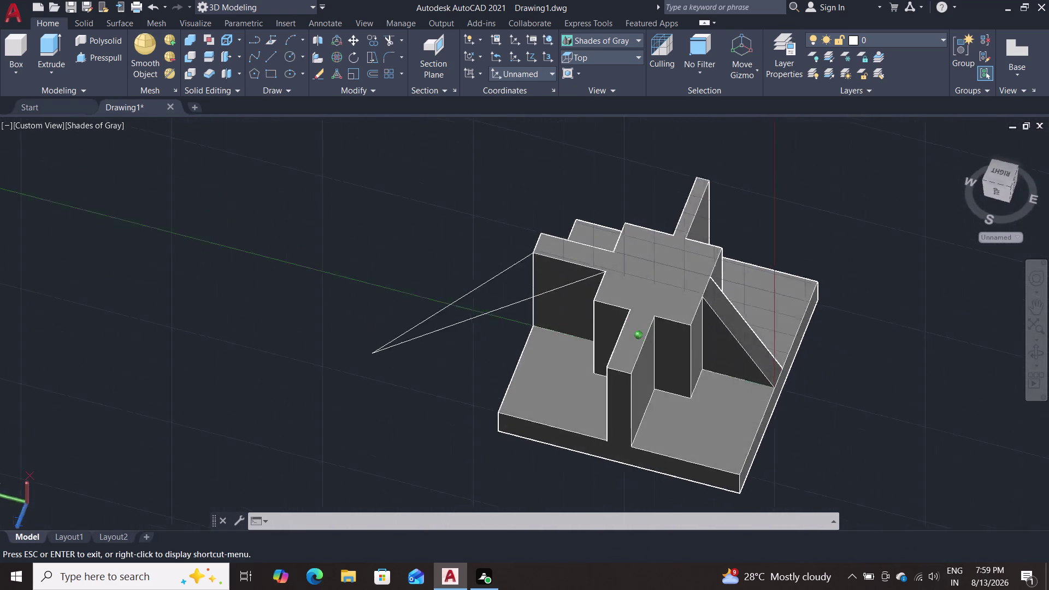
middle_drag(435, 444, 514, 416)
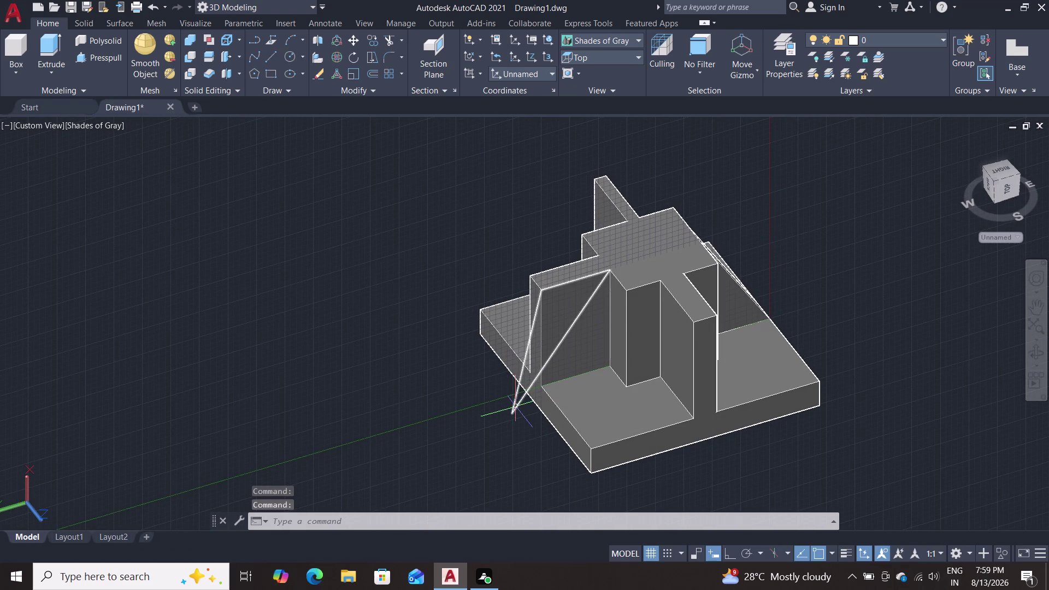
click(516, 406)
key(Delete)
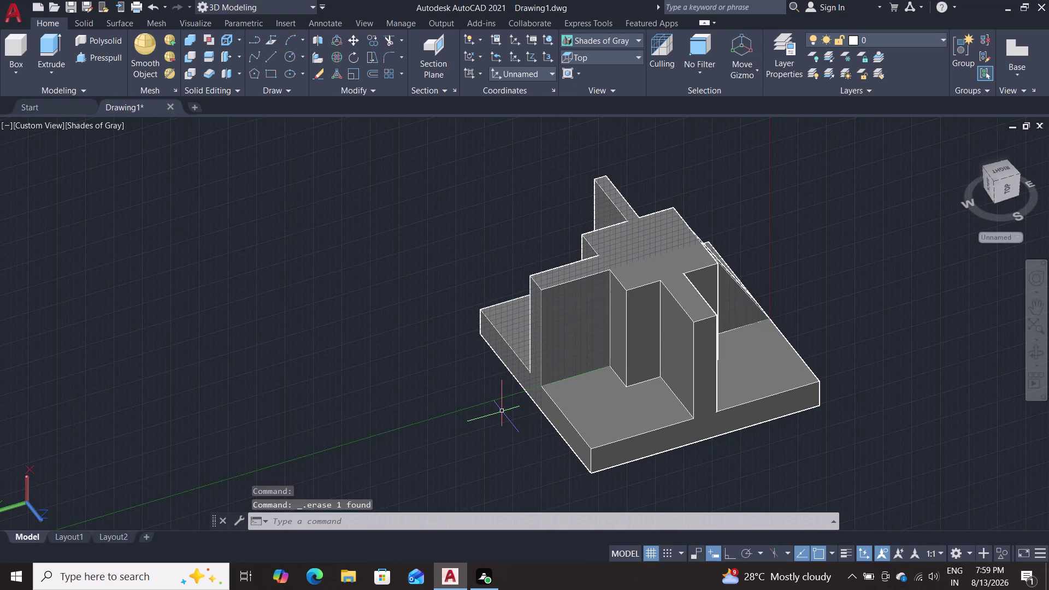
key(l)
key(Return)
Pan to the wall's bottom corner and start the line there.
scroll(up, 3)
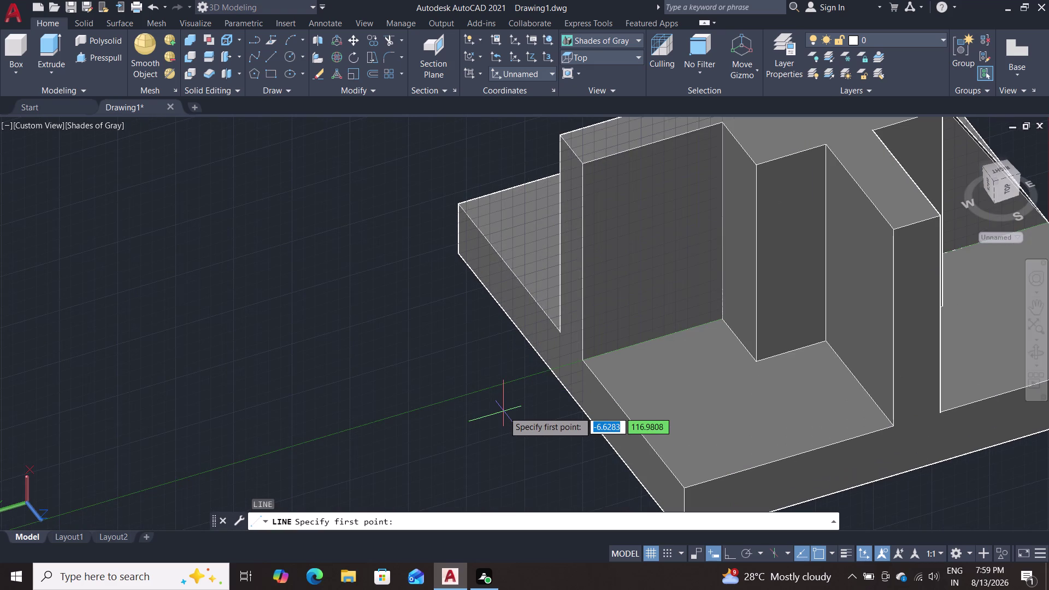
scroll(up, 3)
middle_drag(497, 405, 343, 459)
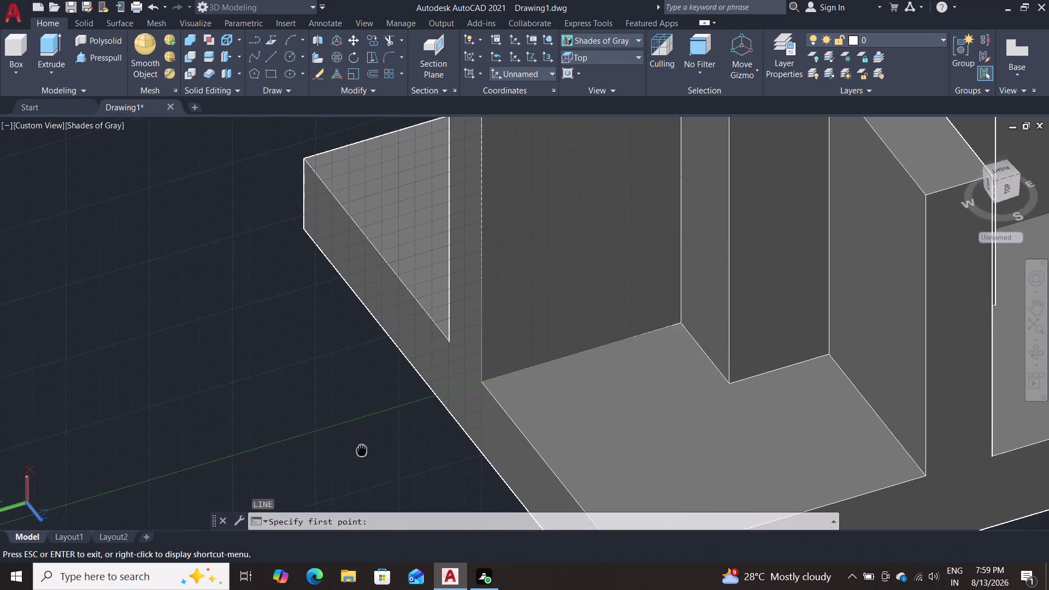
middle_drag(342, 459, 338, 461)
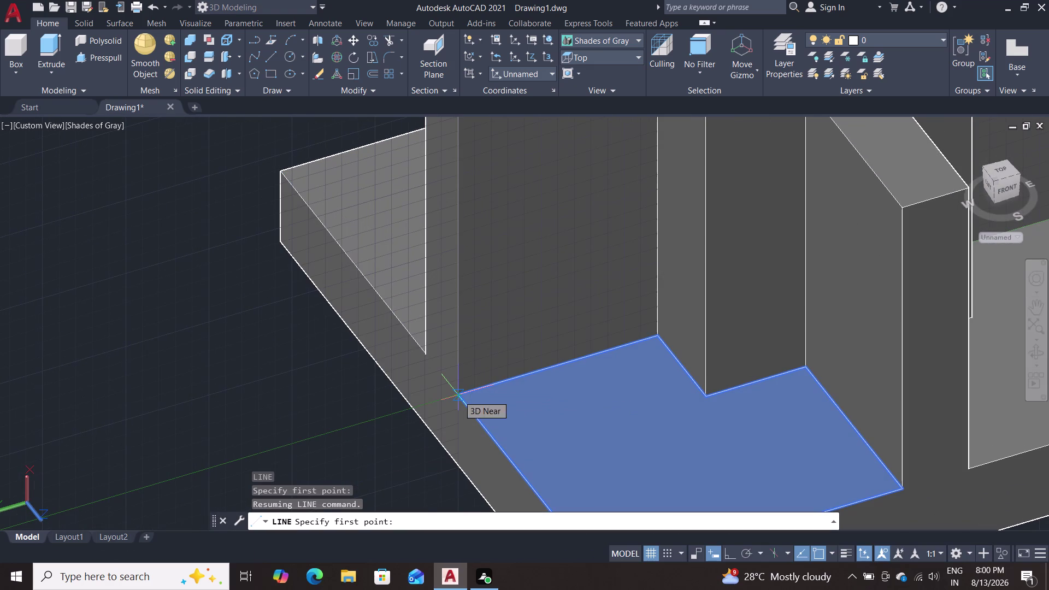
click(458, 396)
Draw lines up the wall edge, across the top, and diagonally back to the bottom corner.
scroll(down, 3)
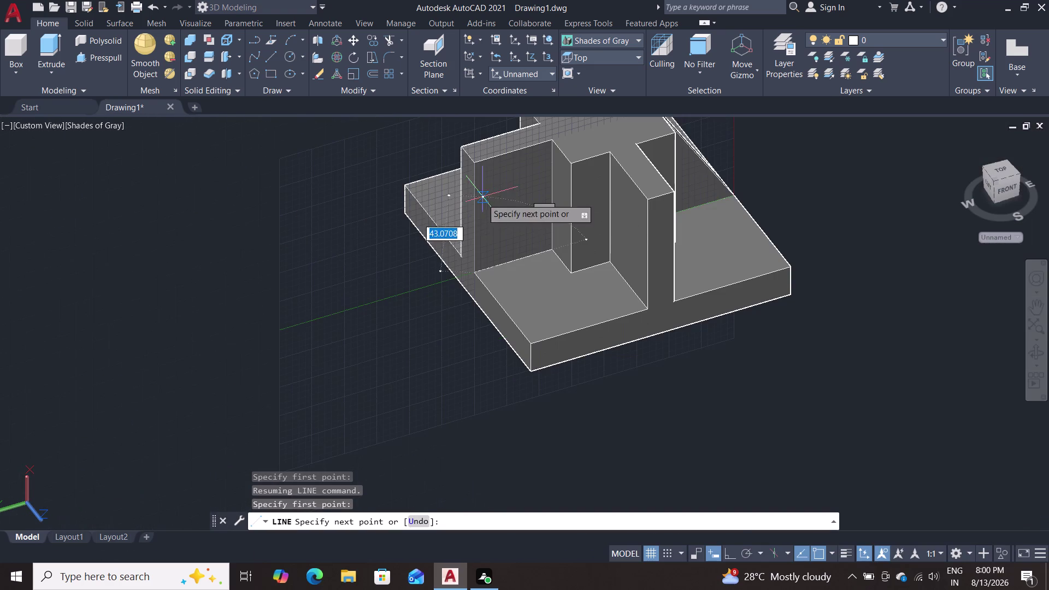
click(474, 169)
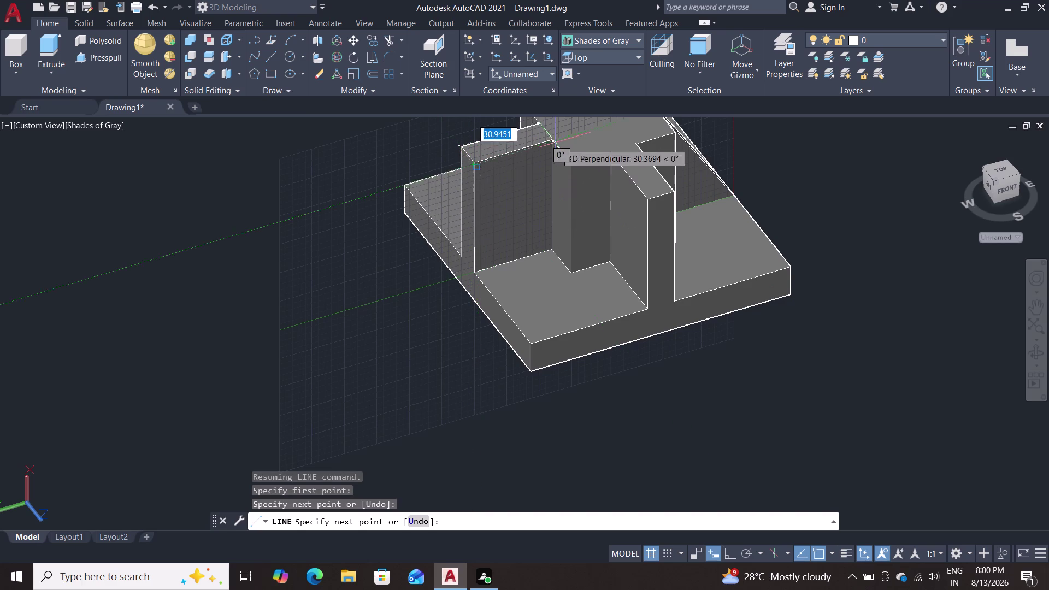
click(553, 139)
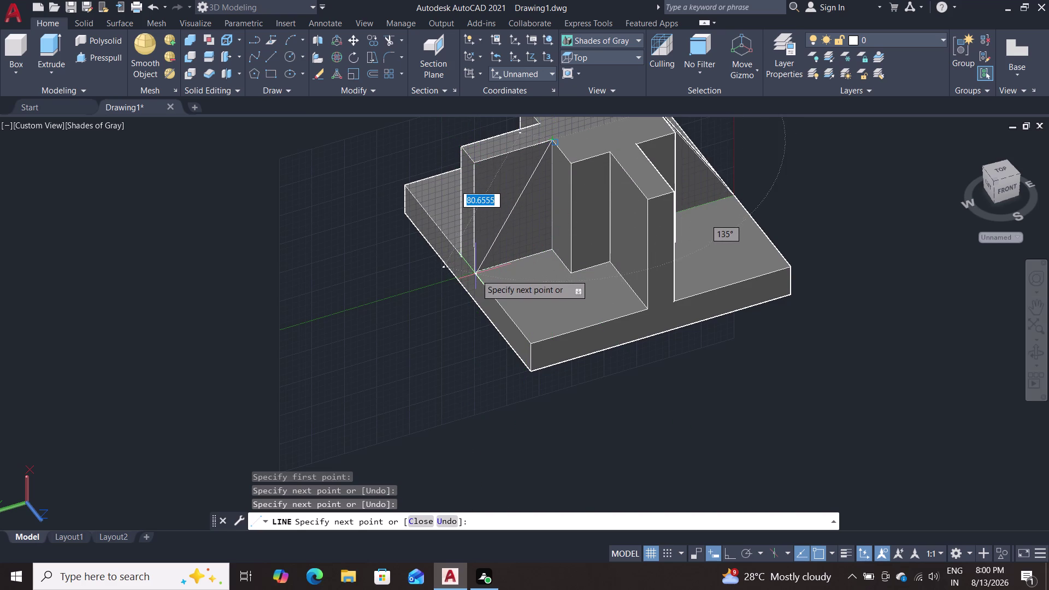
scroll(up, 3)
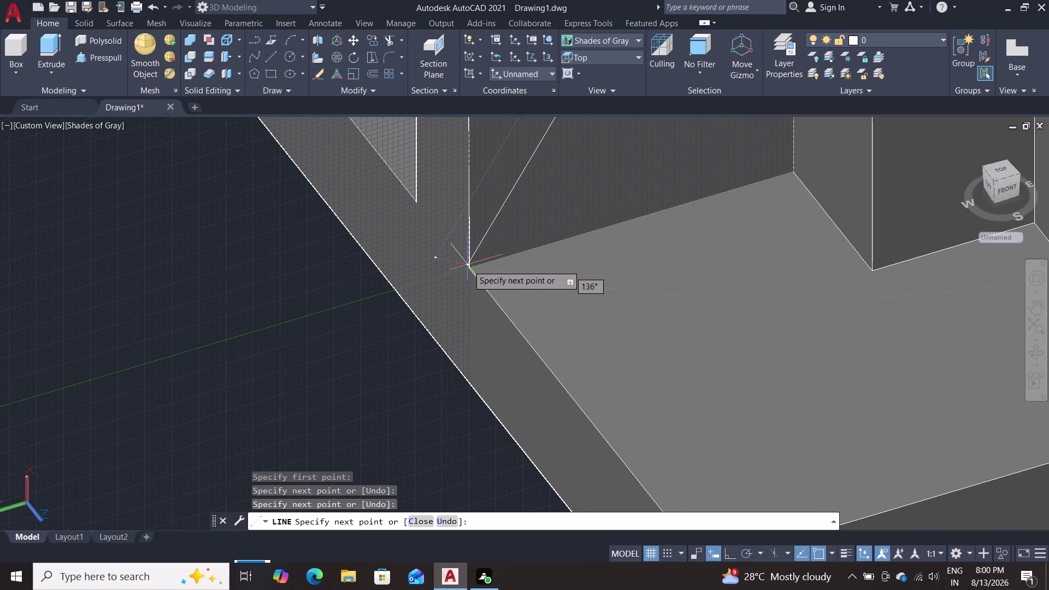
click(467, 265)
key(Escape)
scroll(down, 3)
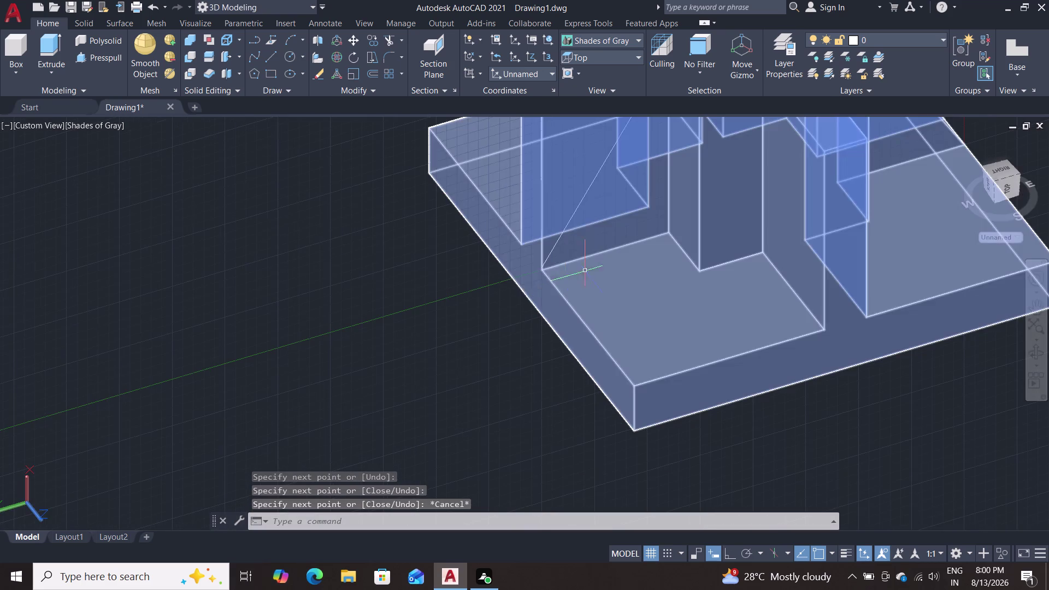
middle_drag(461, 310, 562, 291)
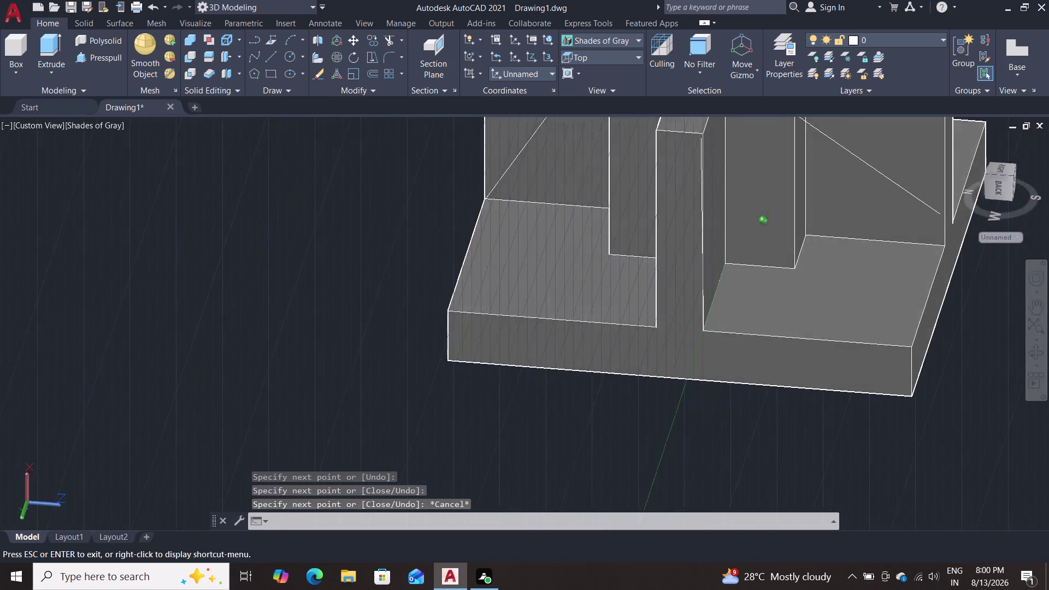
middle_drag(561, 291, 455, 338)
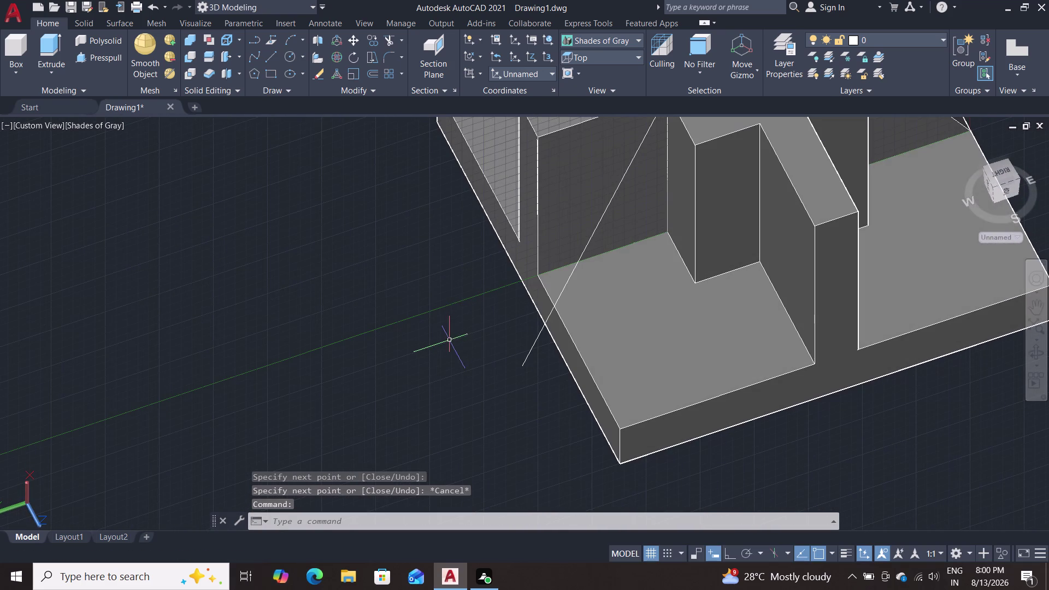
Delete the stray overshooting diagonal line.
scroll(down, 3)
scroll(up, 3)
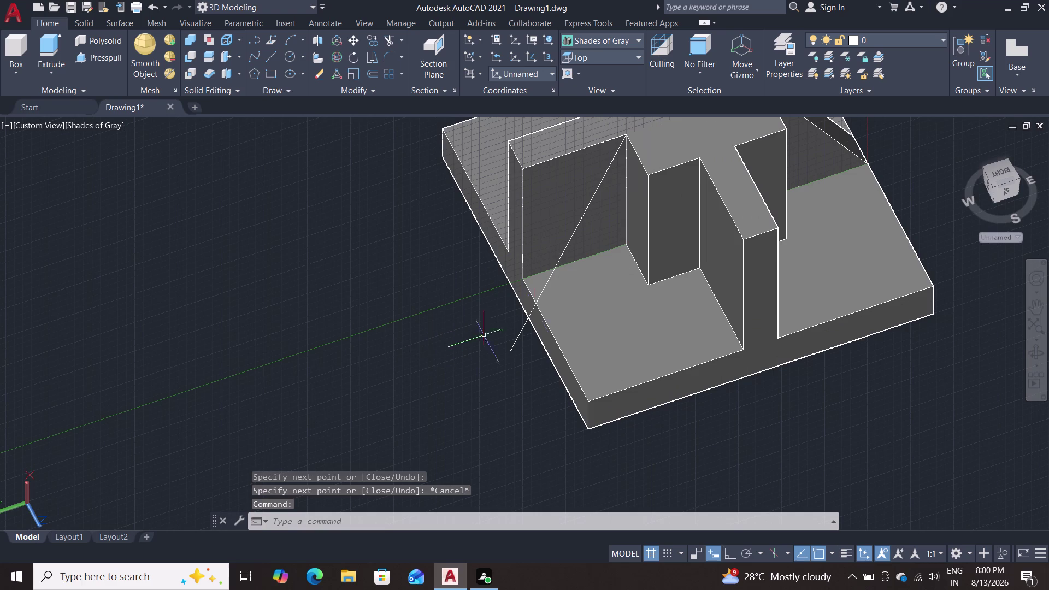
click(524, 321)
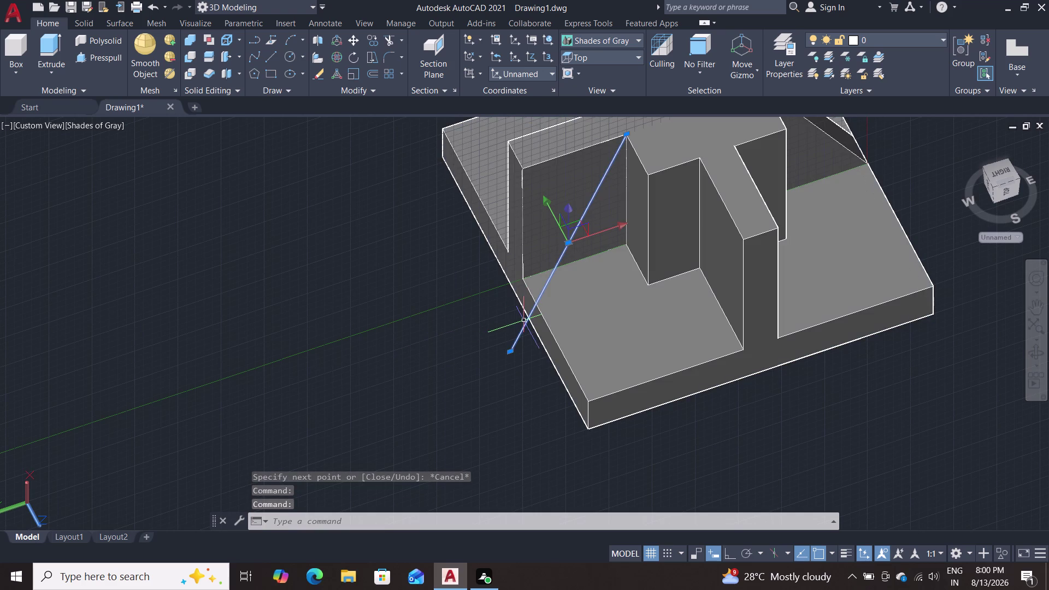
key(Delete)
Orbit to face the diagonal wall and start Presspull on its wall face area.
middle_drag(503, 364, 508, 361)
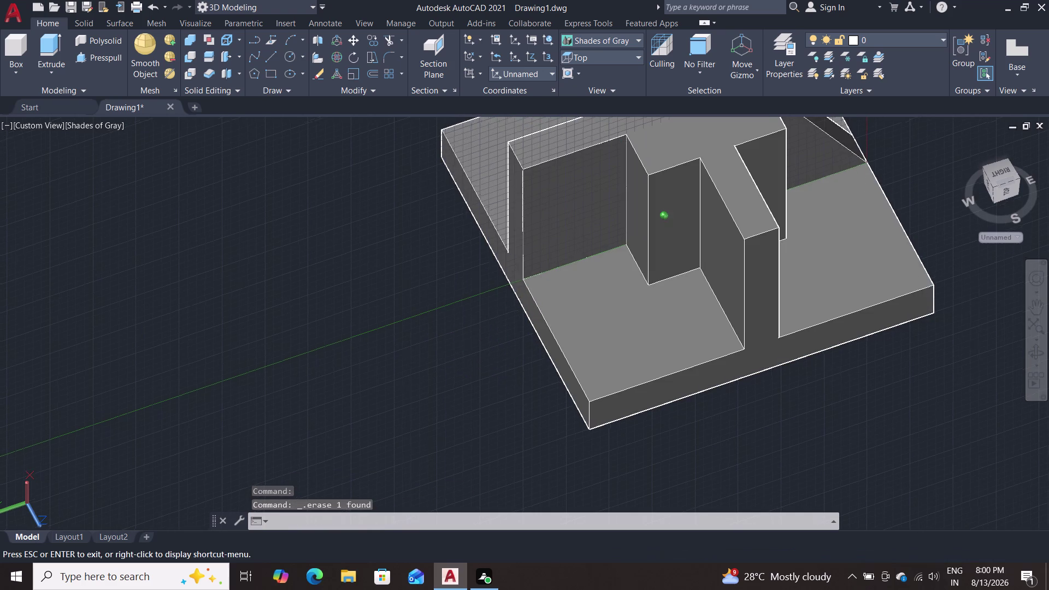
middle_drag(507, 361, 647, 333)
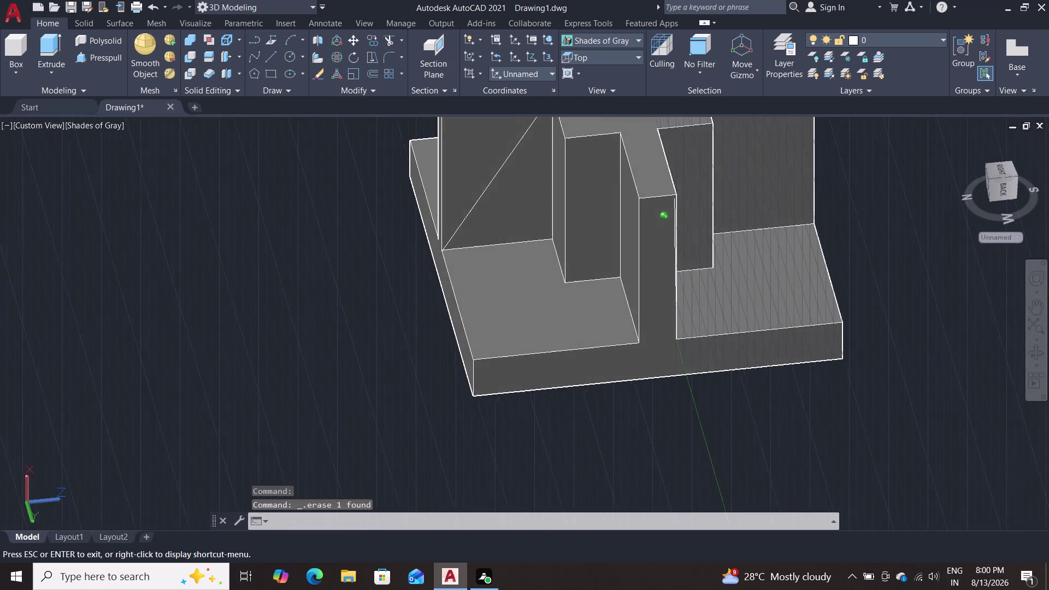
middle_drag(646, 333, 433, 364)
scroll(down, 3)
scroll(up, 3)
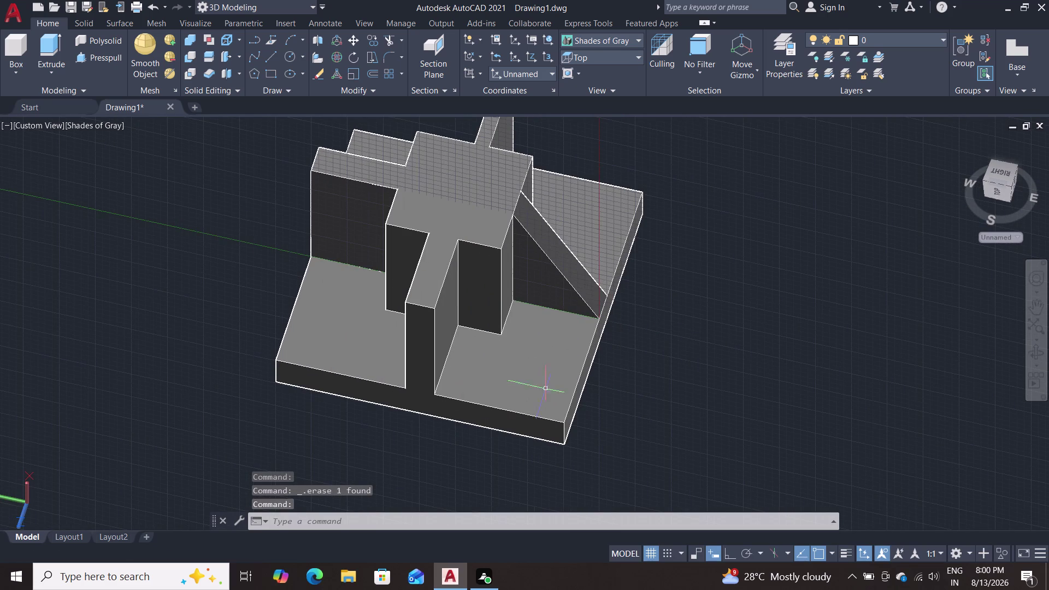
middle_drag(101, 313, 304, 266)
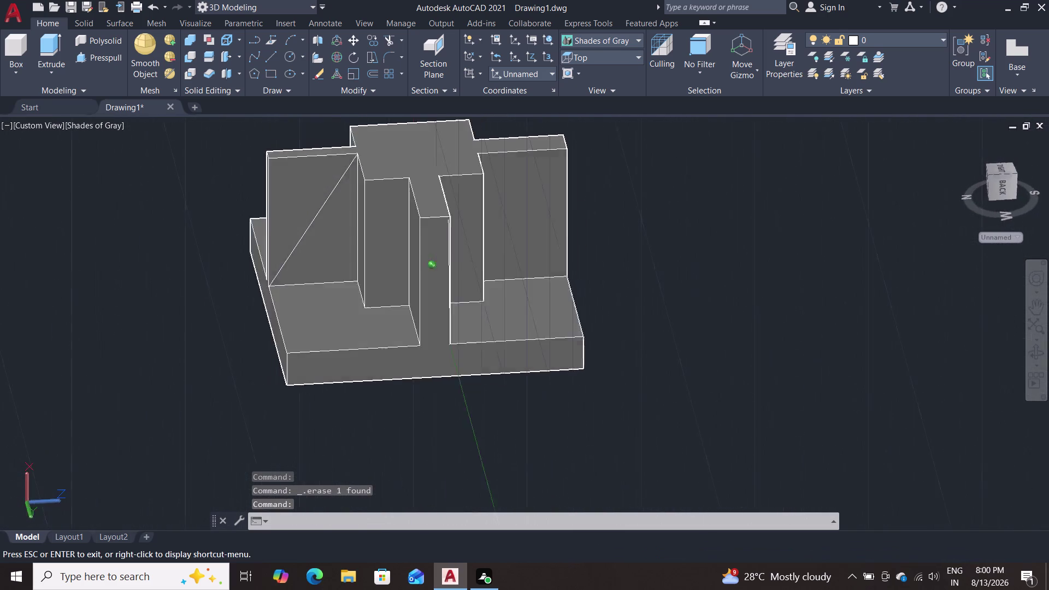
middle_drag(304, 265, 394, 286)
middle_drag(171, 405, 114, 365)
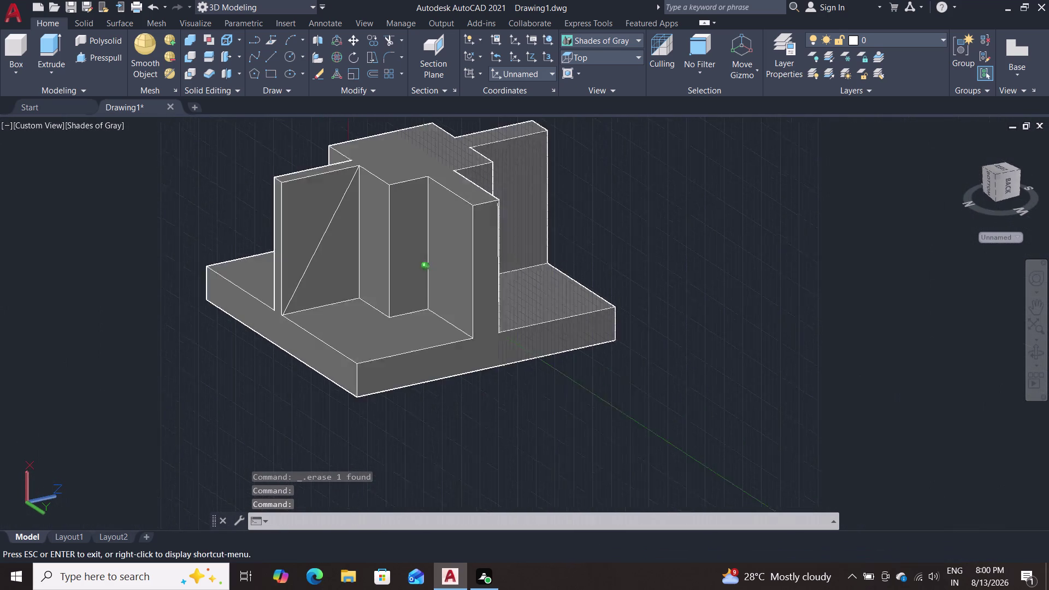
middle_drag(115, 365, 112, 364)
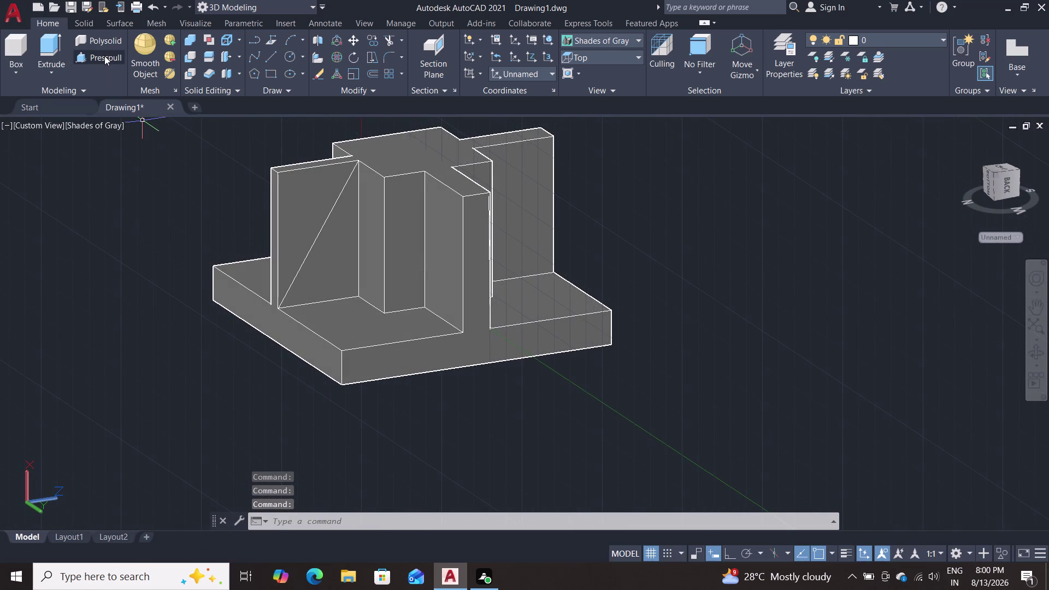
click(108, 57)
click(301, 194)
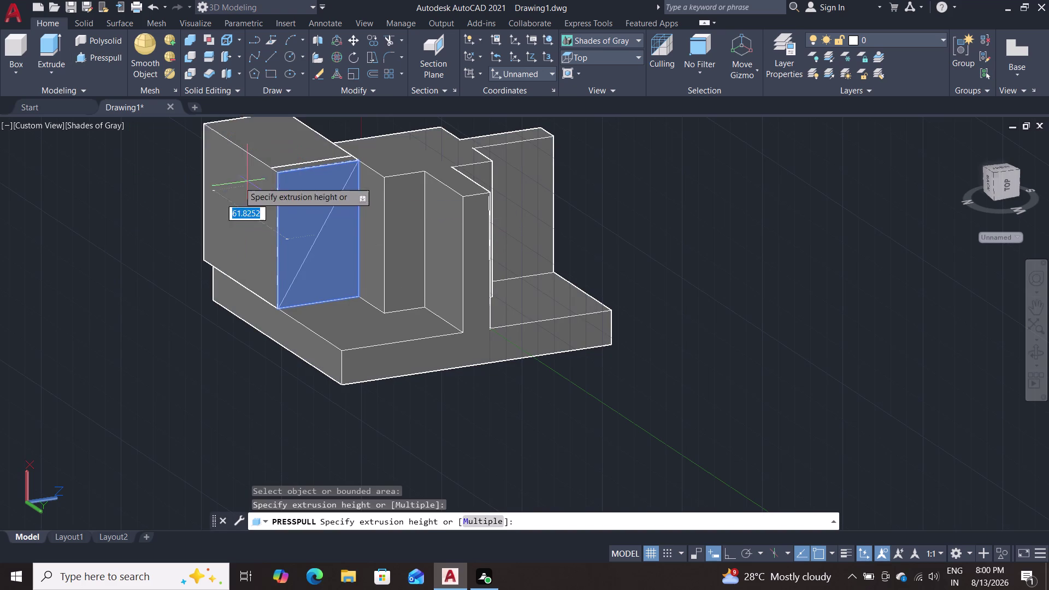
key(Escape)
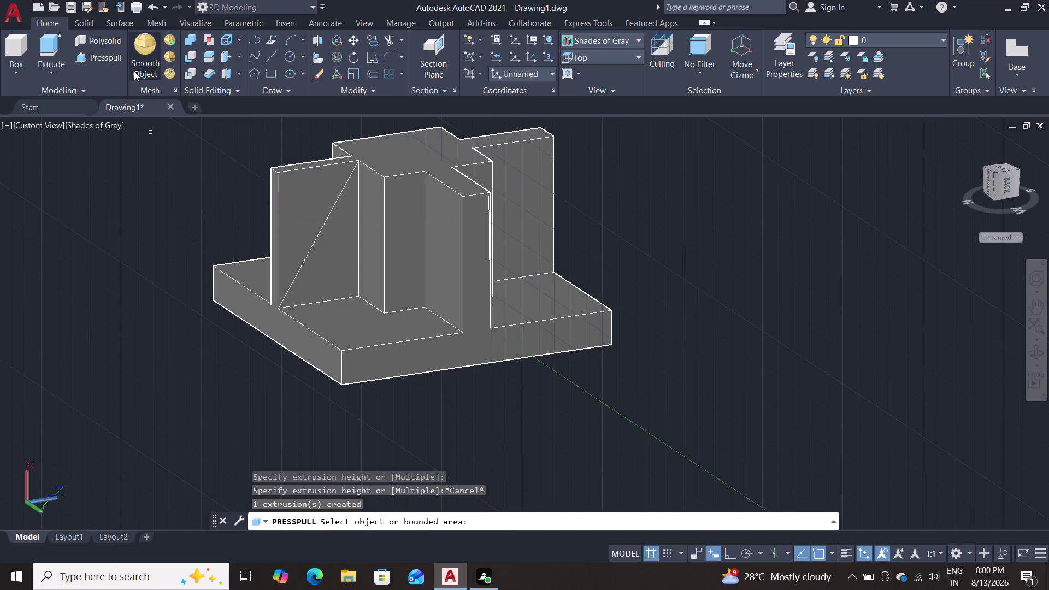
click(95, 55)
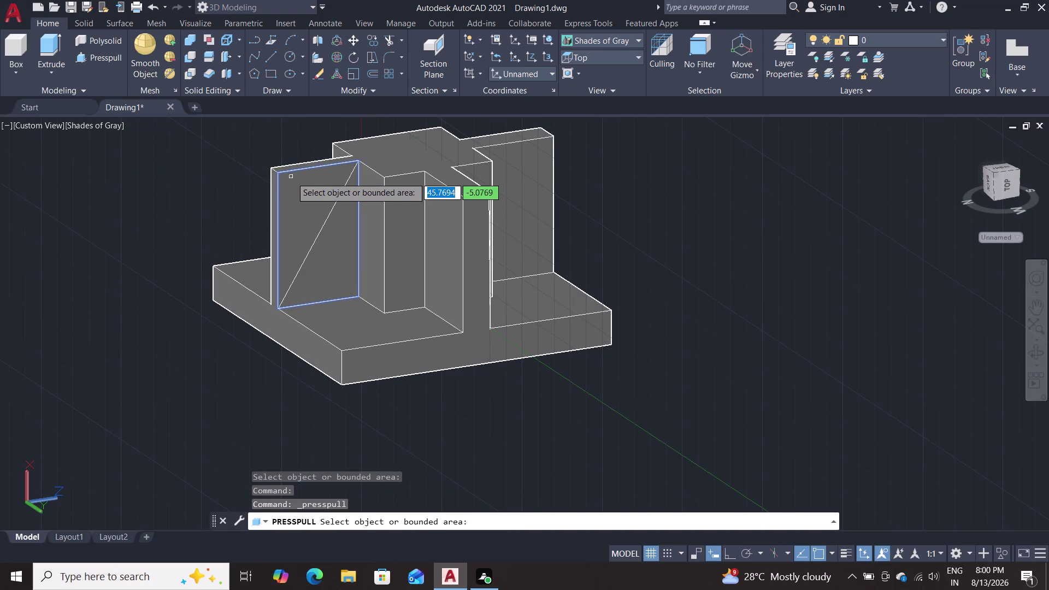
double_click(324, 232)
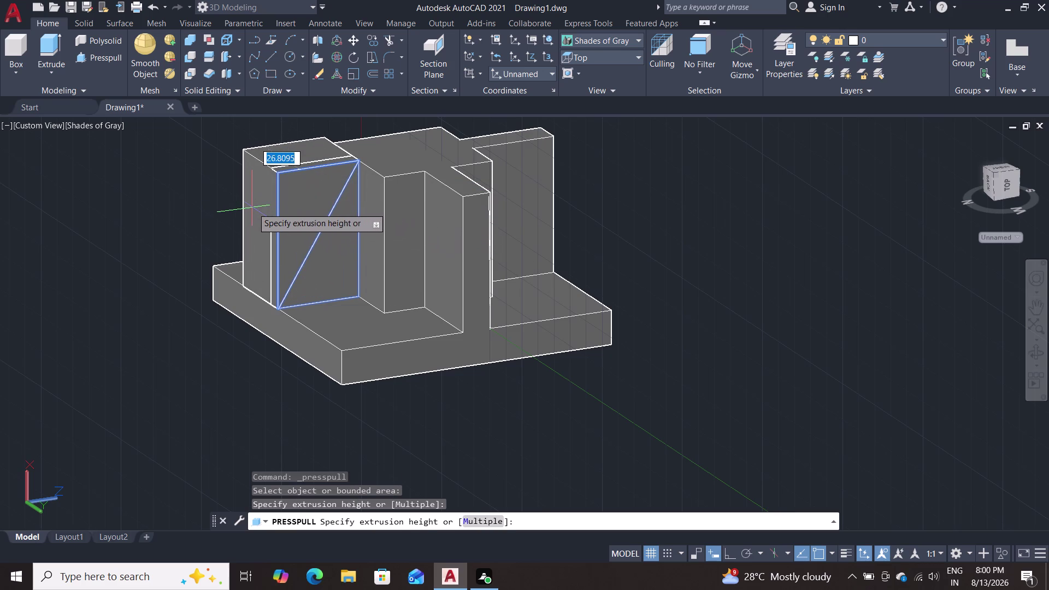
key(Escape)
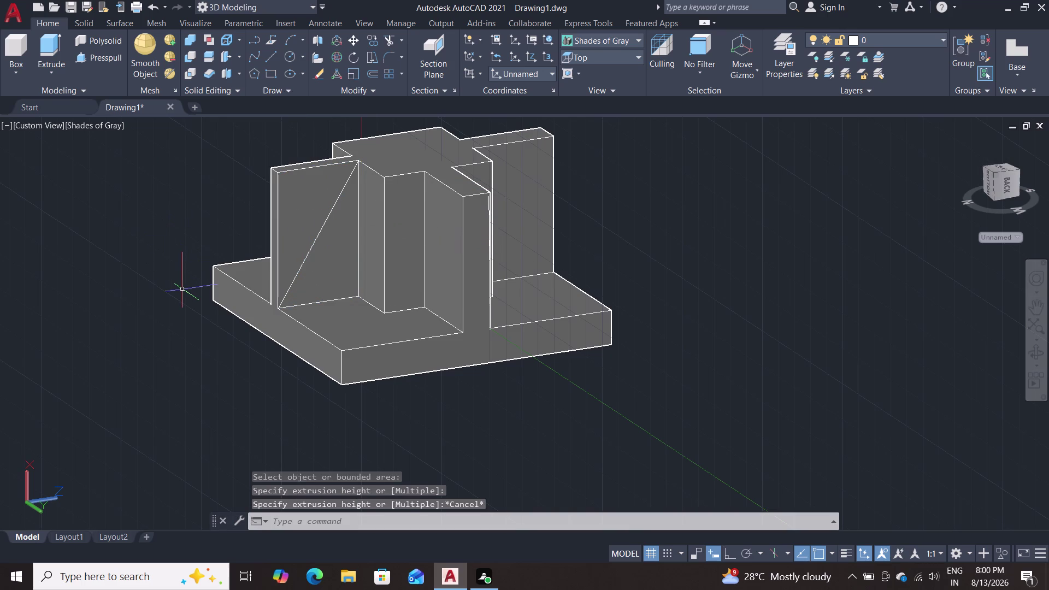
key(Escape)
scroll(up, 3)
middle_drag(215, 329, 166, 438)
Start MOVE on the triangular outline, using its corner as the base point.
key(m)
key(Return)
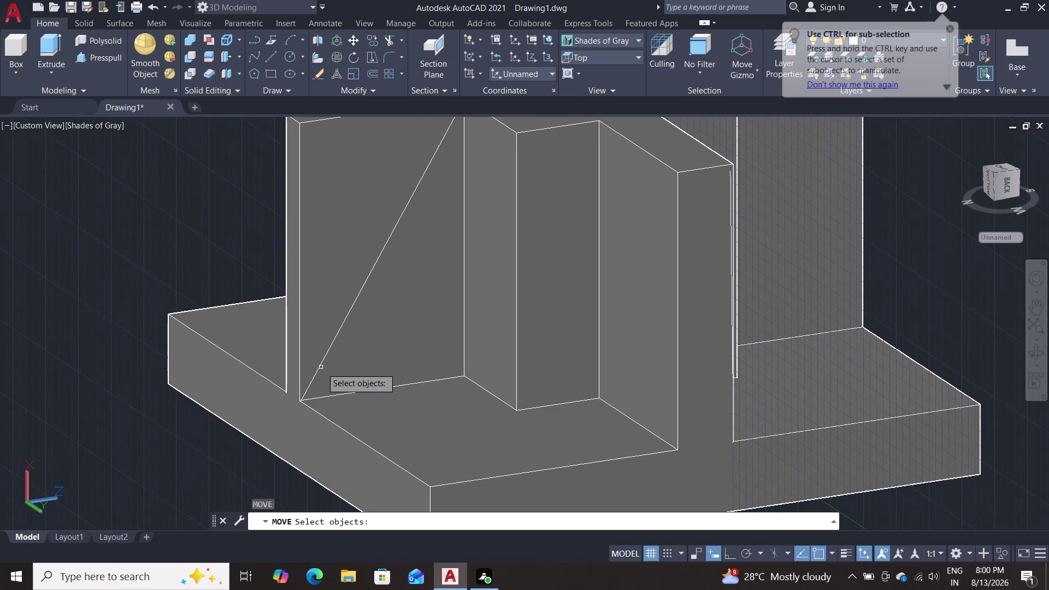
click(322, 365)
key(Return)
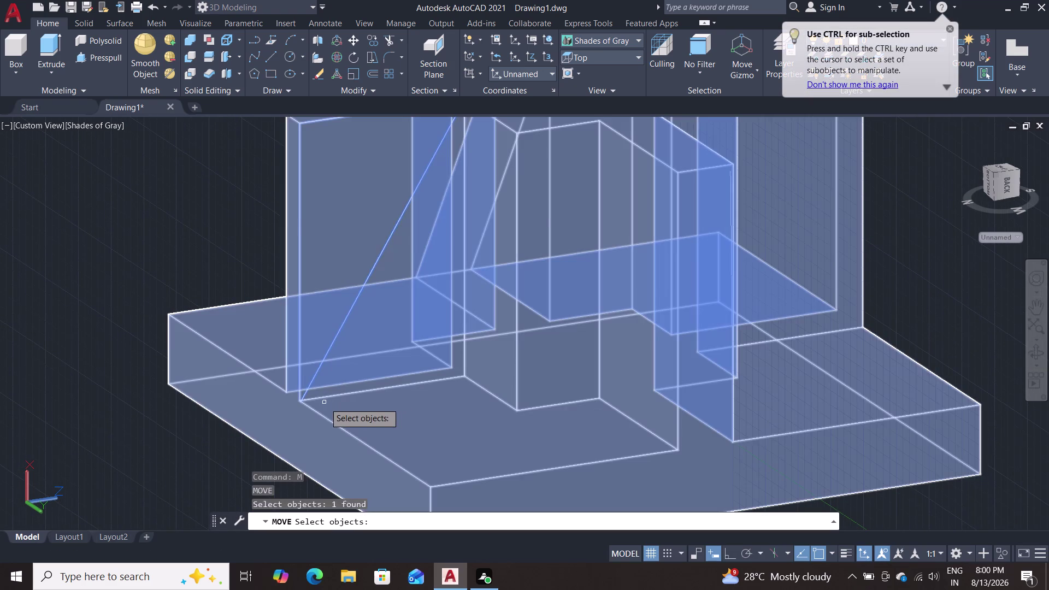
scroll(down, 3)
key(Return)
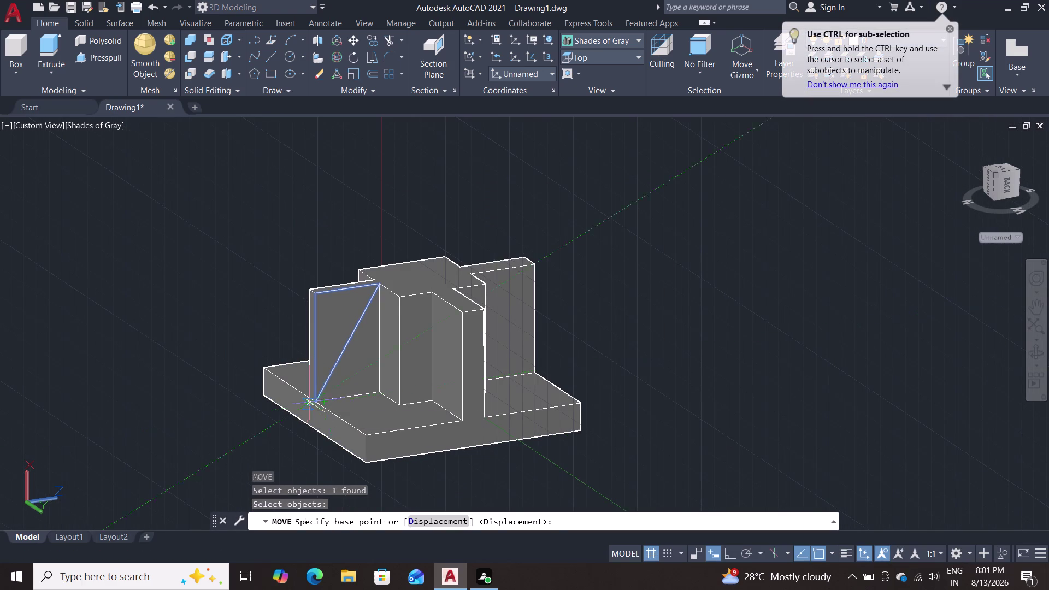
scroll(up, 3)
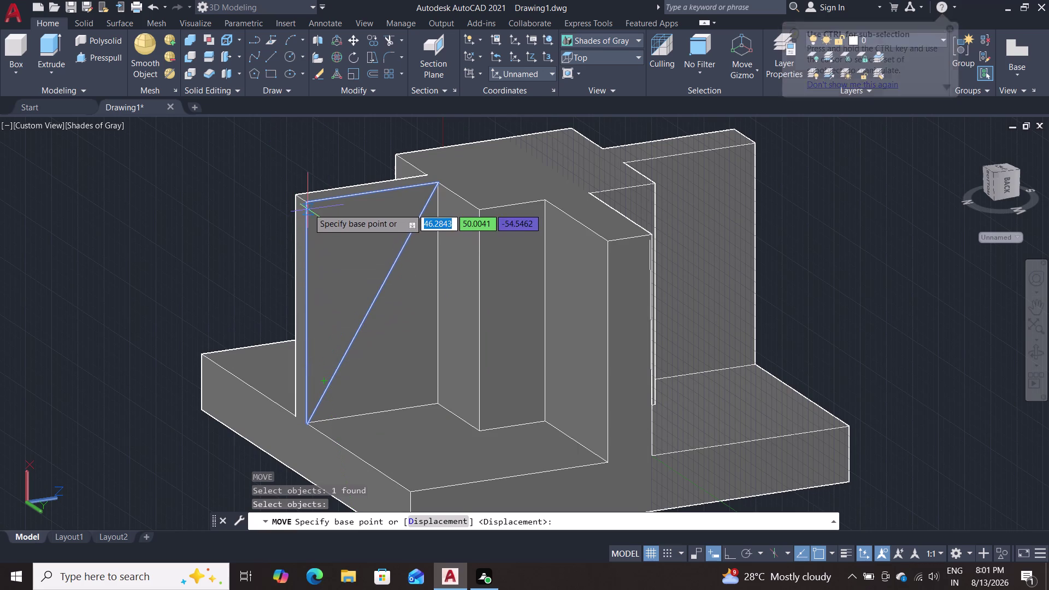
click(307, 204)
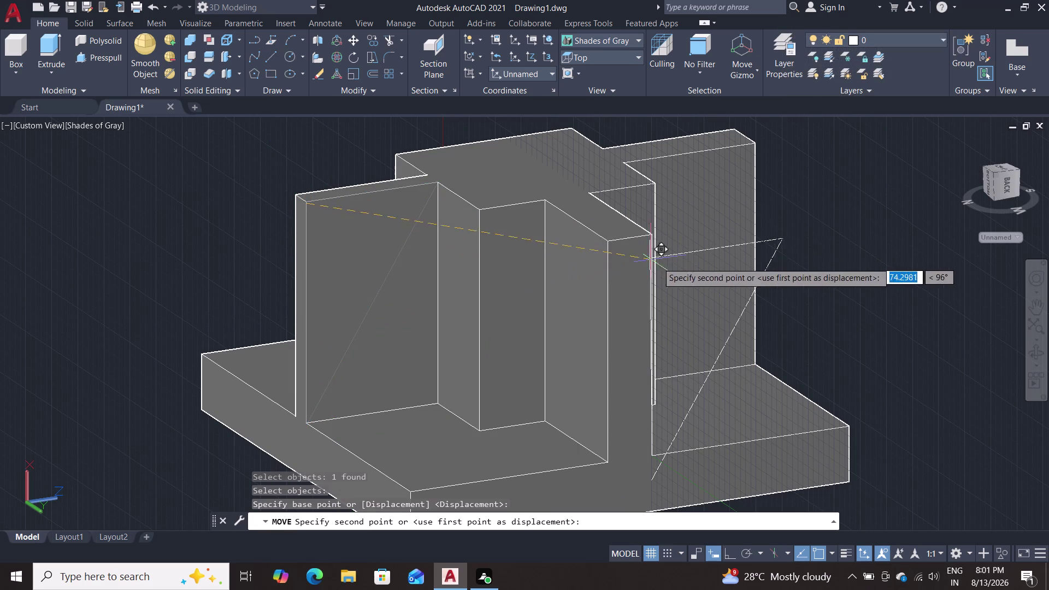
Drop the triangle at a point in open space beside the model.
scroll(down, 3)
scroll(down, 3)
middle_drag(766, 258, 696, 300)
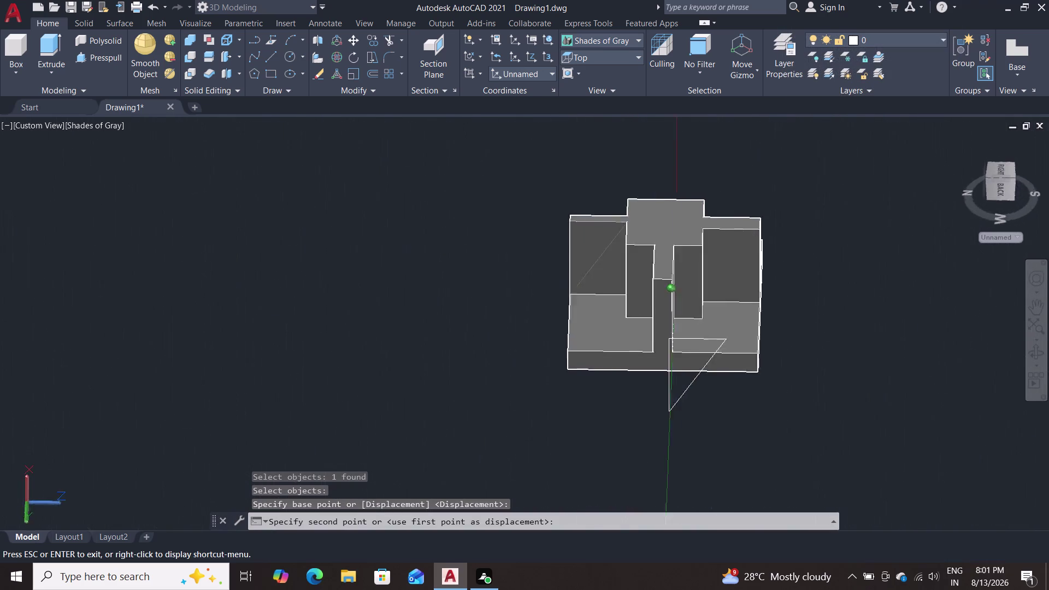
middle_drag(695, 300, 589, 266)
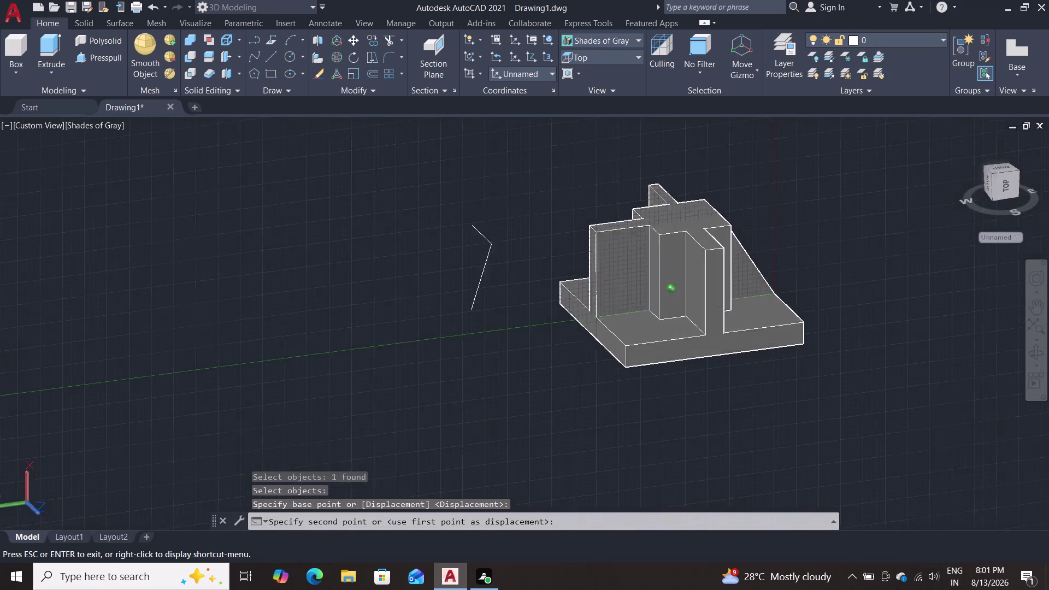
middle_drag(588, 265, 439, 257)
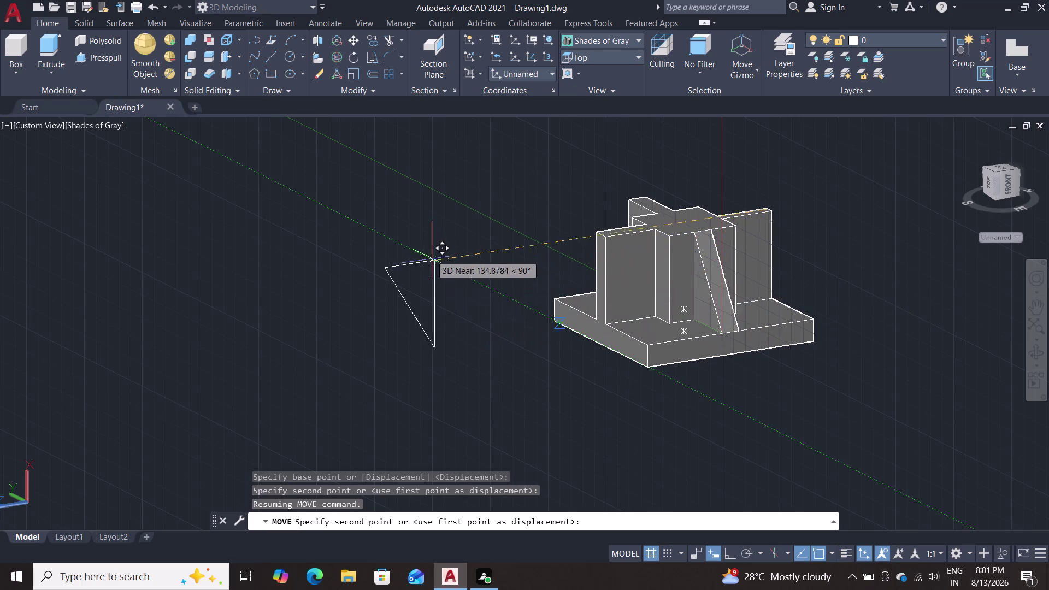
double_click(430, 253)
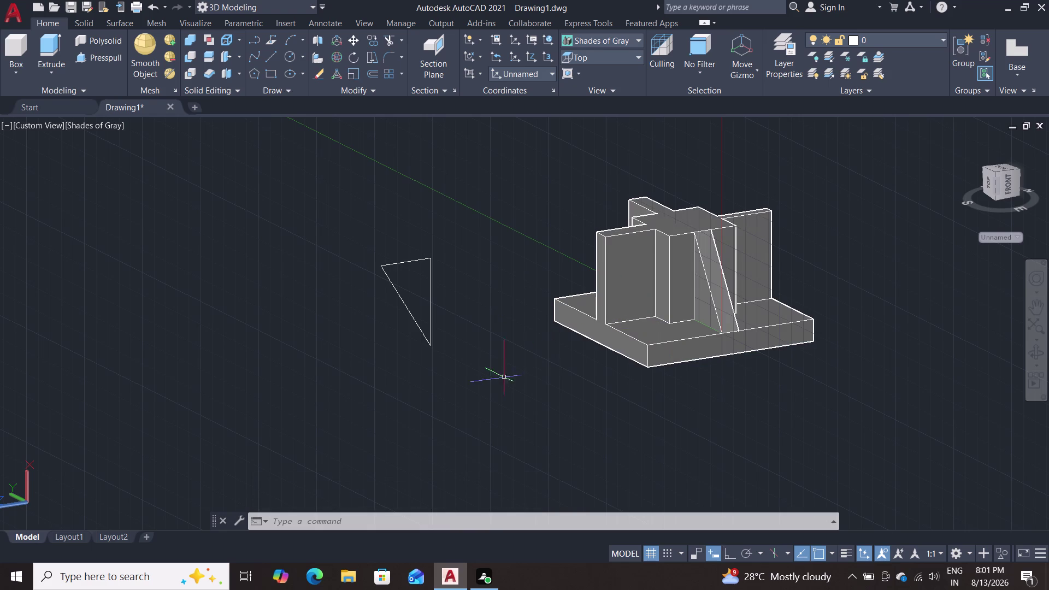
middle_drag(477, 377, 749, 357)
scroll(down, 3)
middle_drag(769, 365, 766, 366)
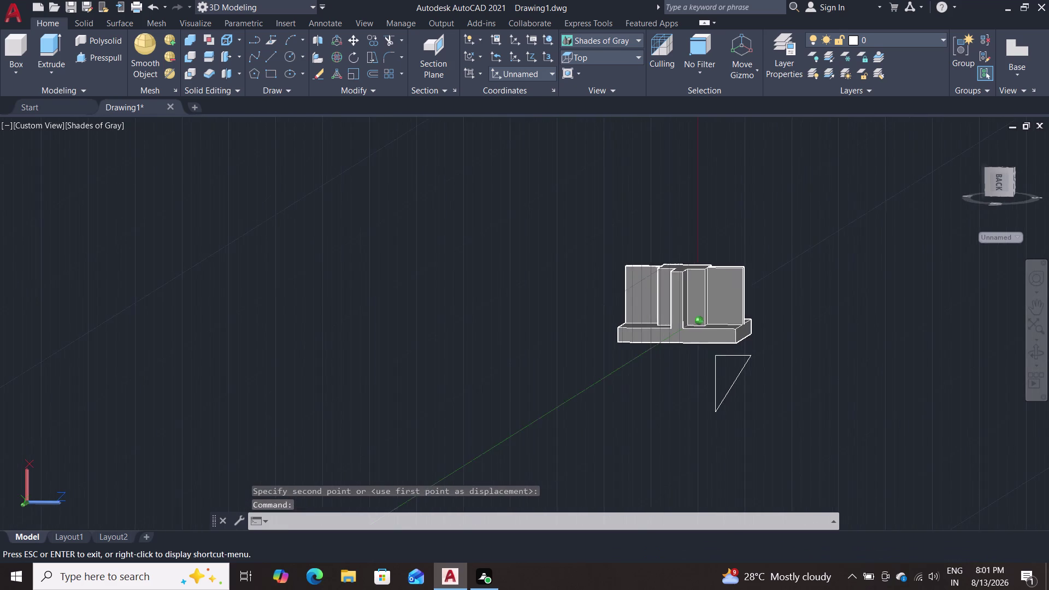
middle_drag(766, 366, 684, 361)
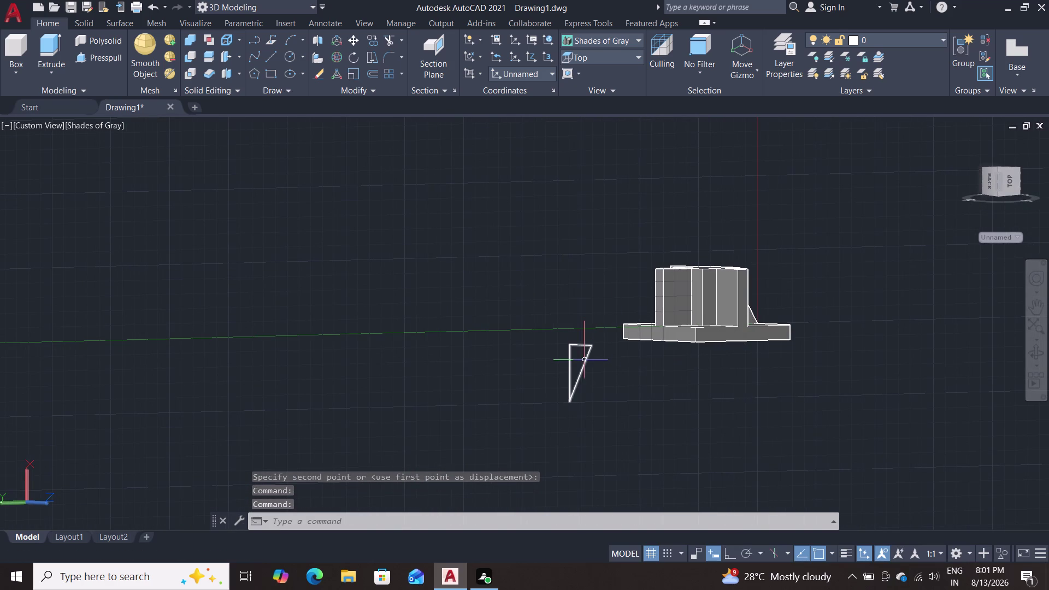
Erase the relocated triangular outline.
click(584, 361)
key(Delete)
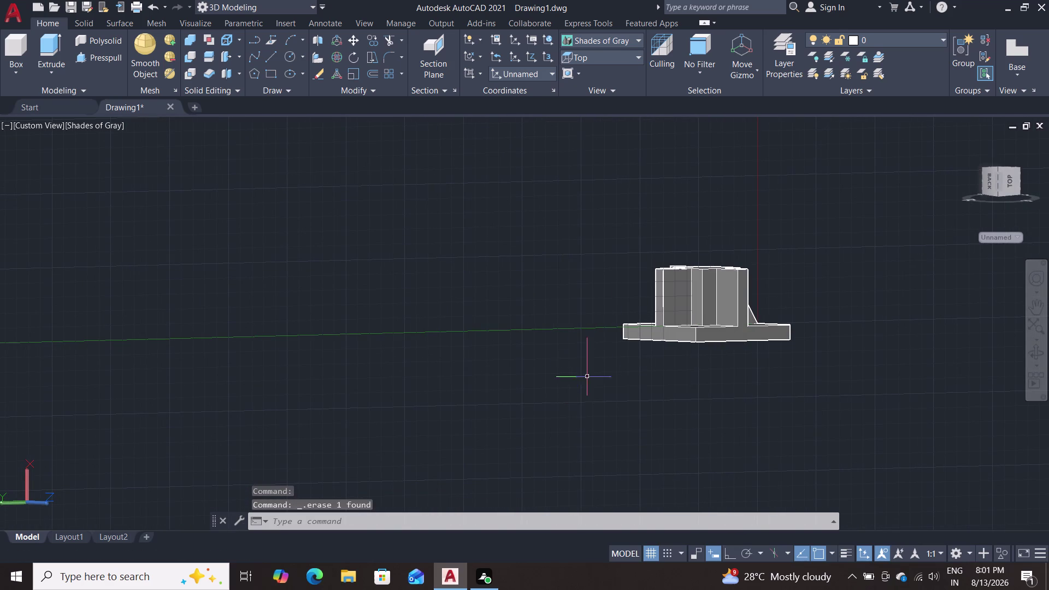
middle_drag(538, 374, 825, 401)
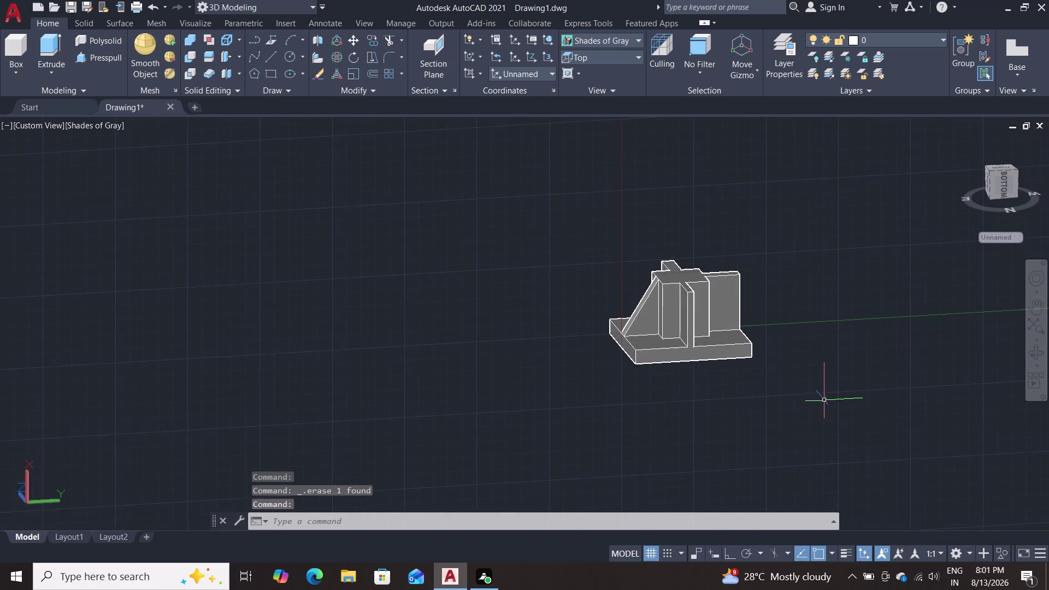
Orbit the model around to a front view of the gusset side.
scroll(up, 3)
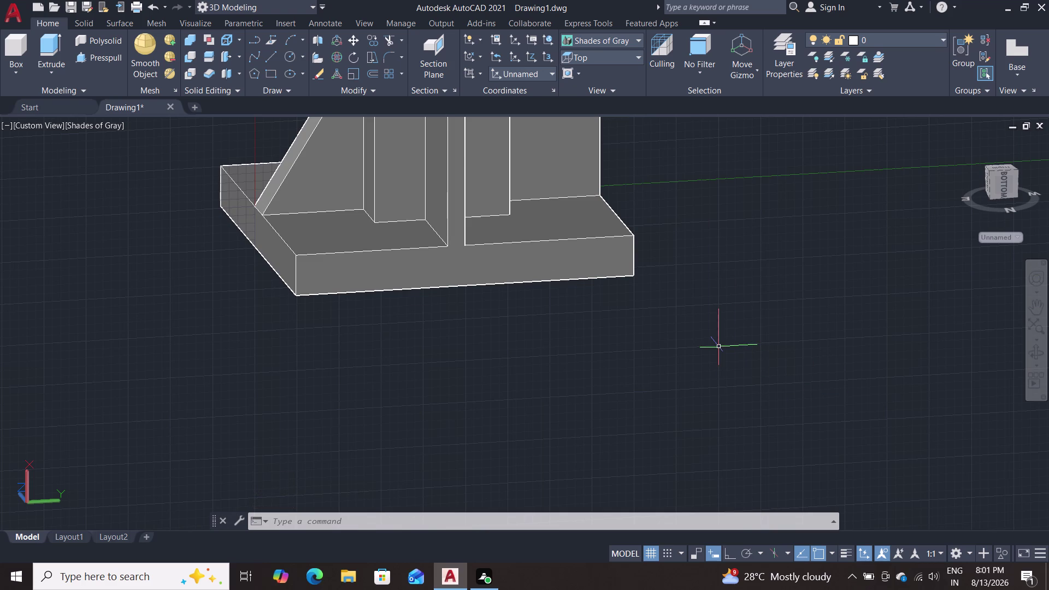
scroll(down, 3)
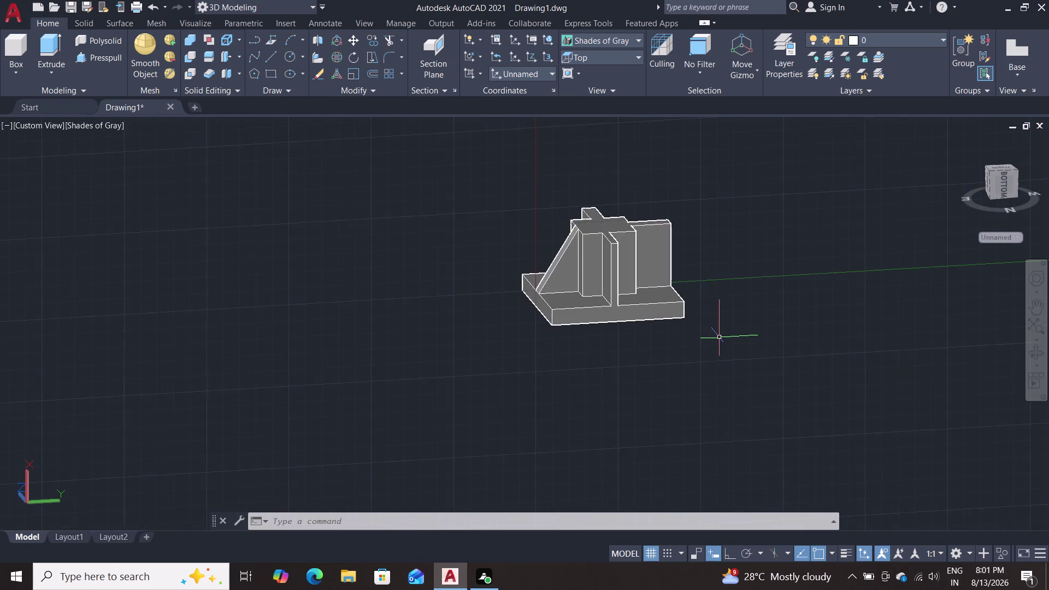
scroll(up, 3)
middle_drag(744, 323, 852, 352)
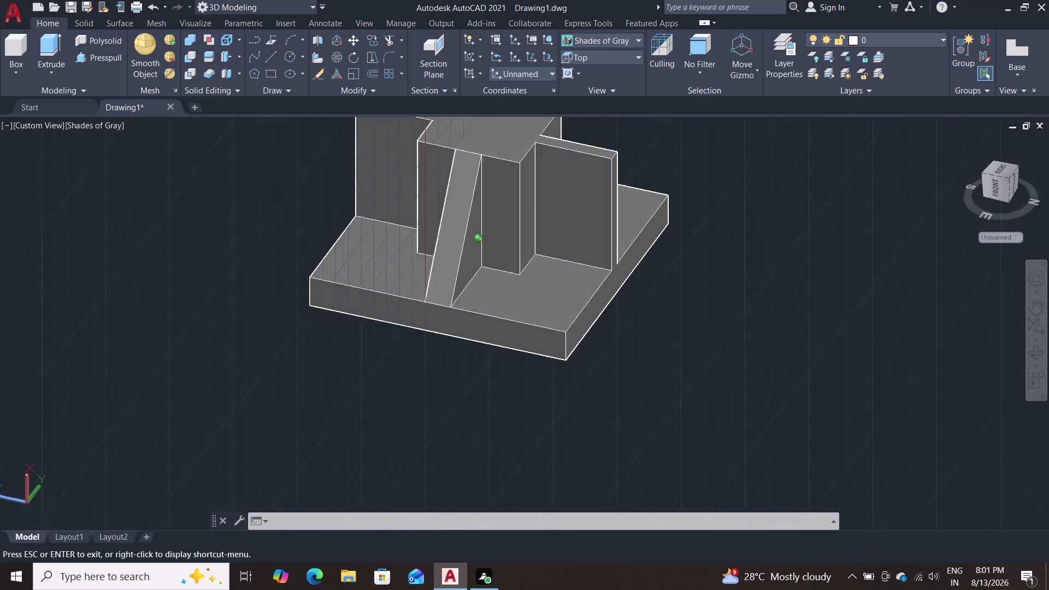
middle_drag(852, 352, 879, 303)
middle_drag(751, 311, 731, 453)
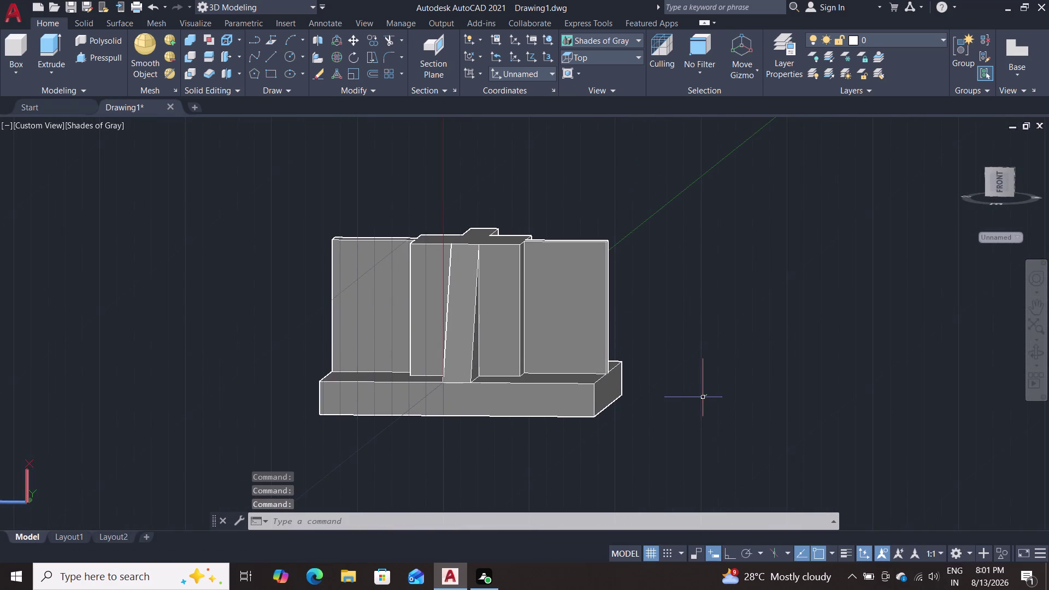
scroll(up, 3)
middle_drag(680, 377, 740, 462)
scroll(down, 3)
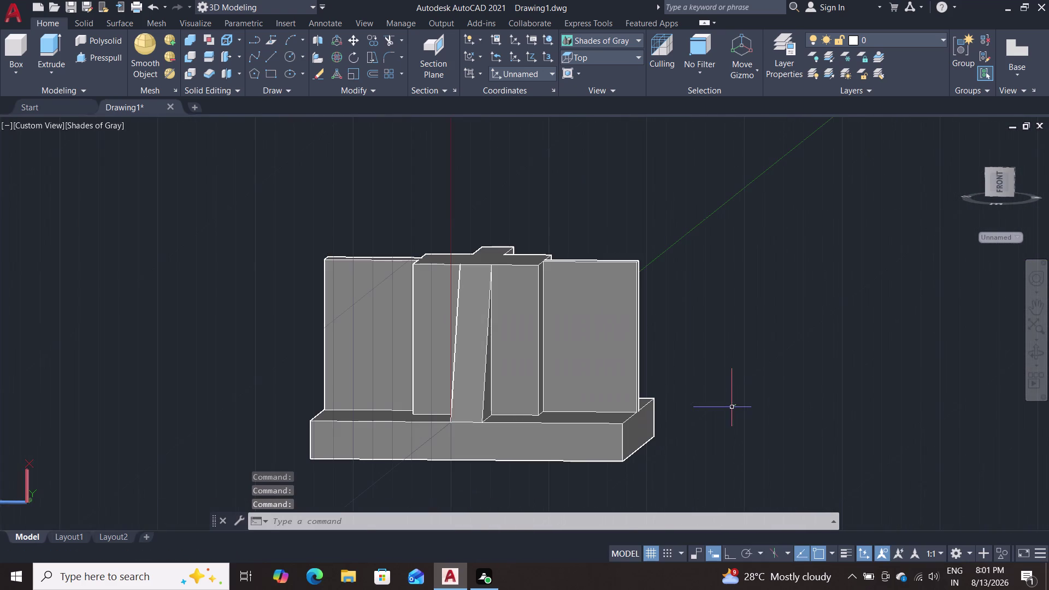
Draw a line from the wall's bottom corner to its top edge.
key(l)
key(Return)
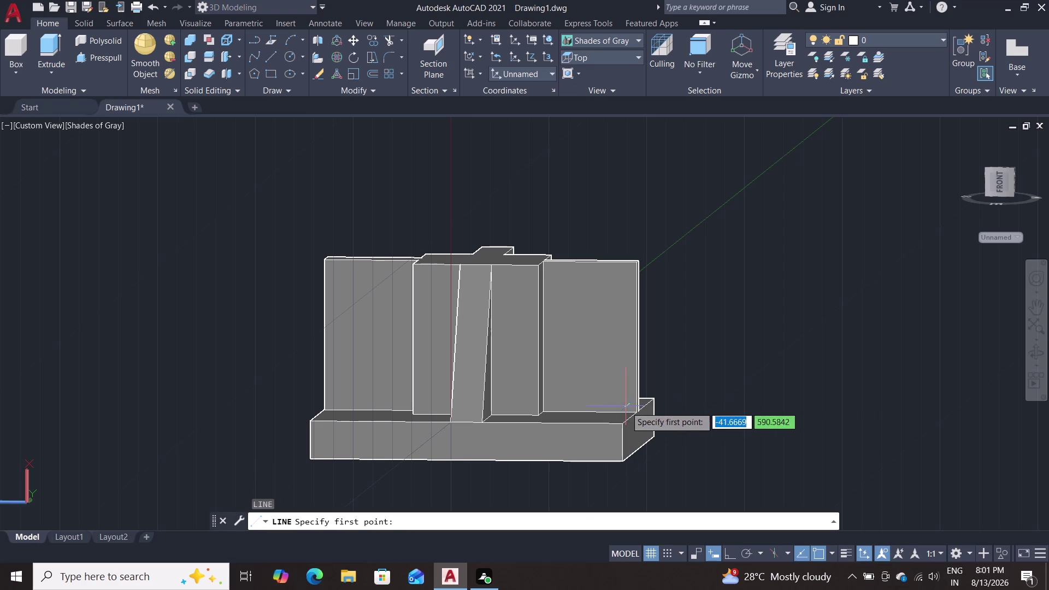
middle_drag(721, 368, 650, 402)
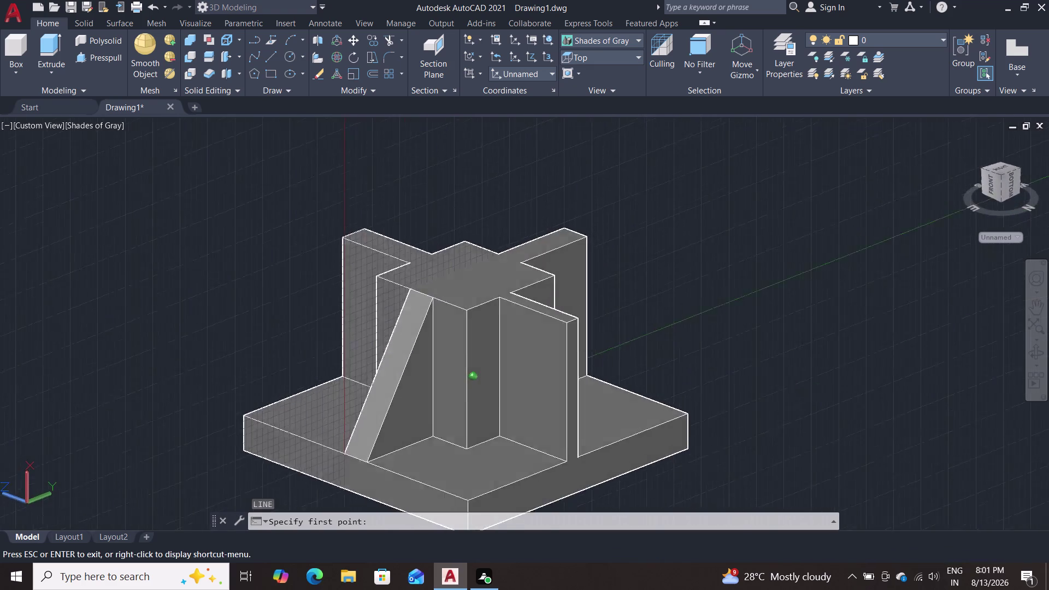
middle_drag(649, 403, 660, 423)
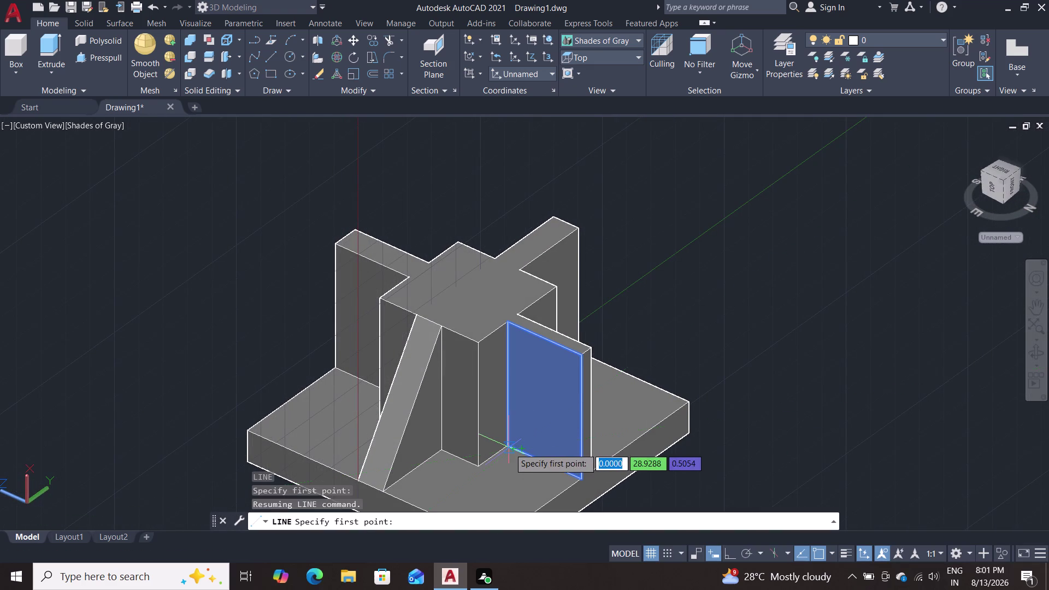
click(508, 447)
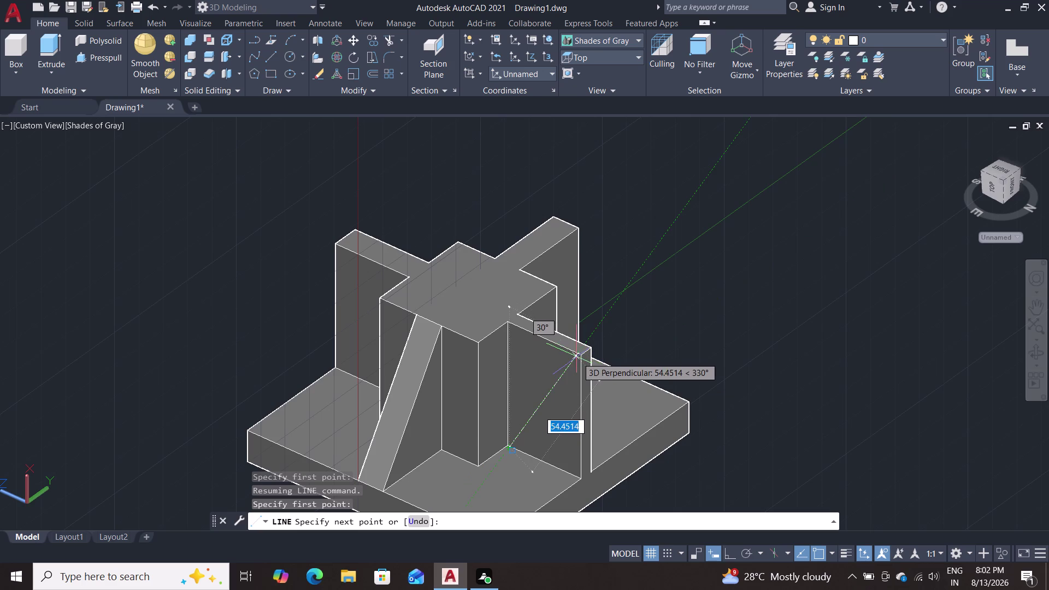
scroll(up, 3)
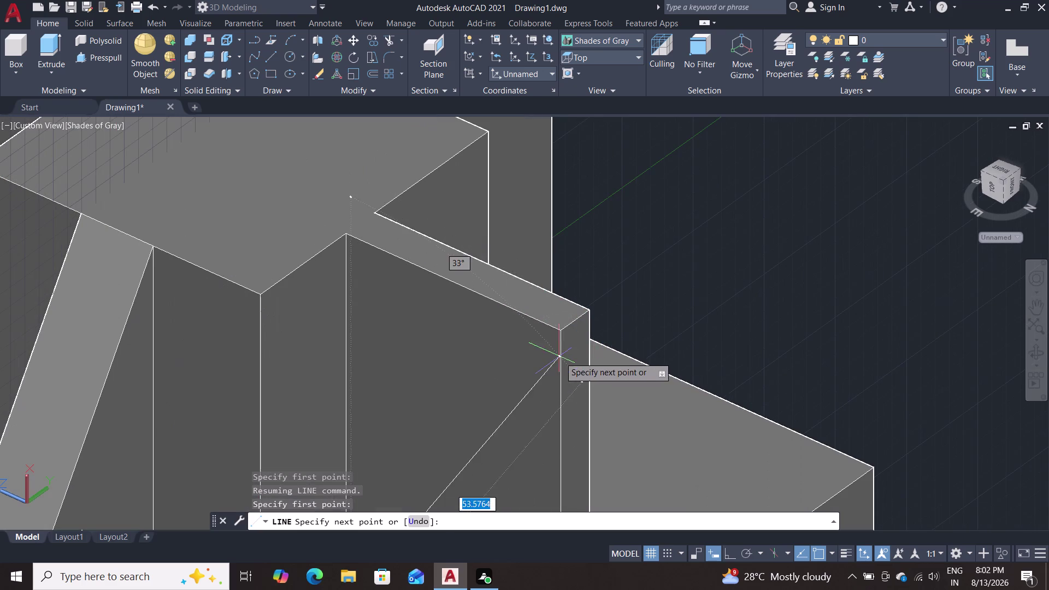
double_click(562, 328)
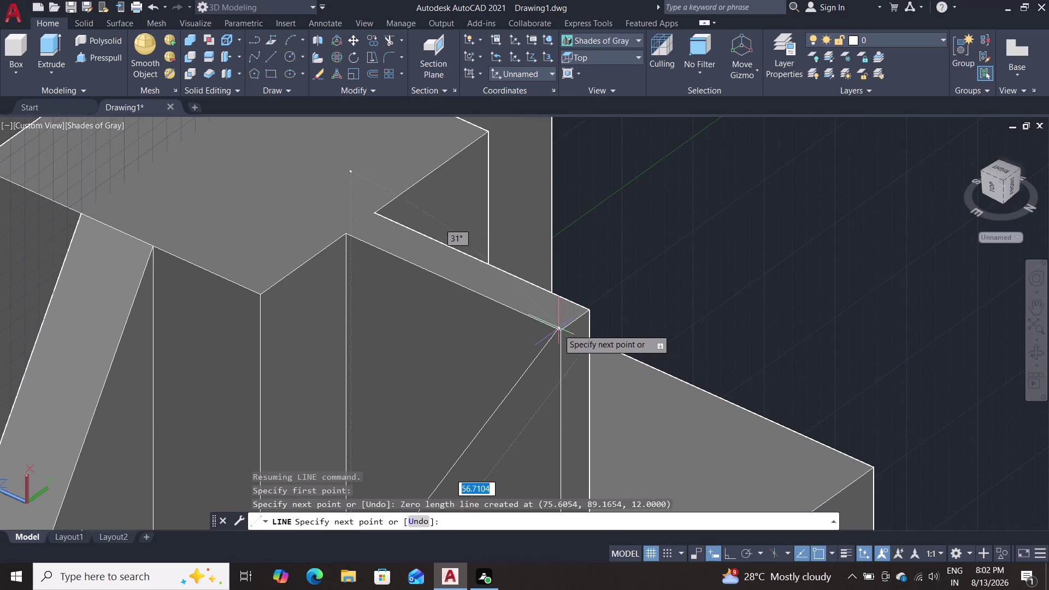
double_click(559, 331)
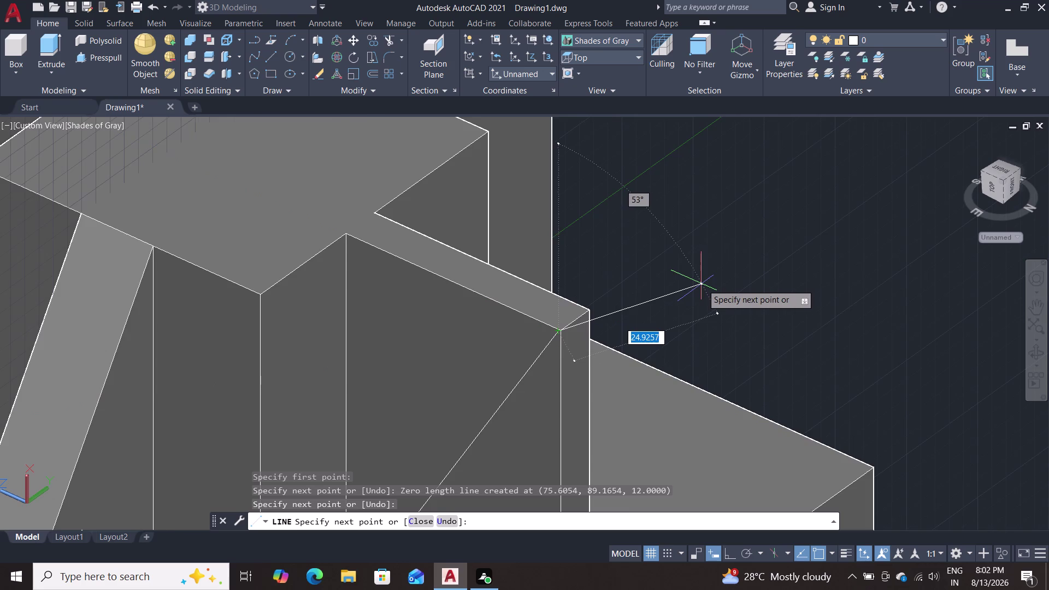
scroll(down, 3)
Snap line points to the diagonal wall's top and bottom corners, then end the line.
middle_drag(768, 302, 593, 269)
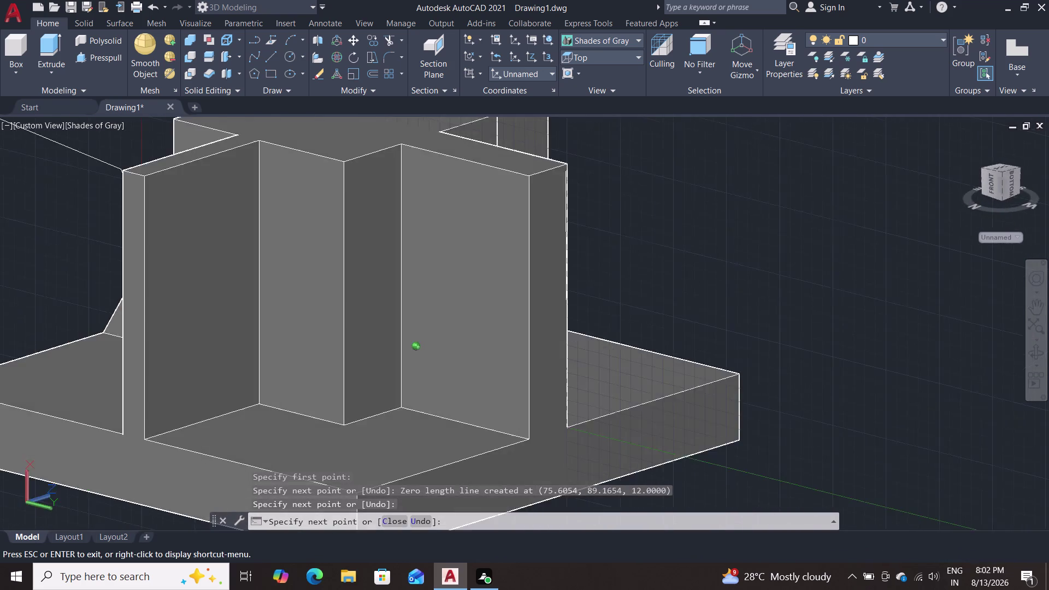
middle_drag(593, 270, 776, 345)
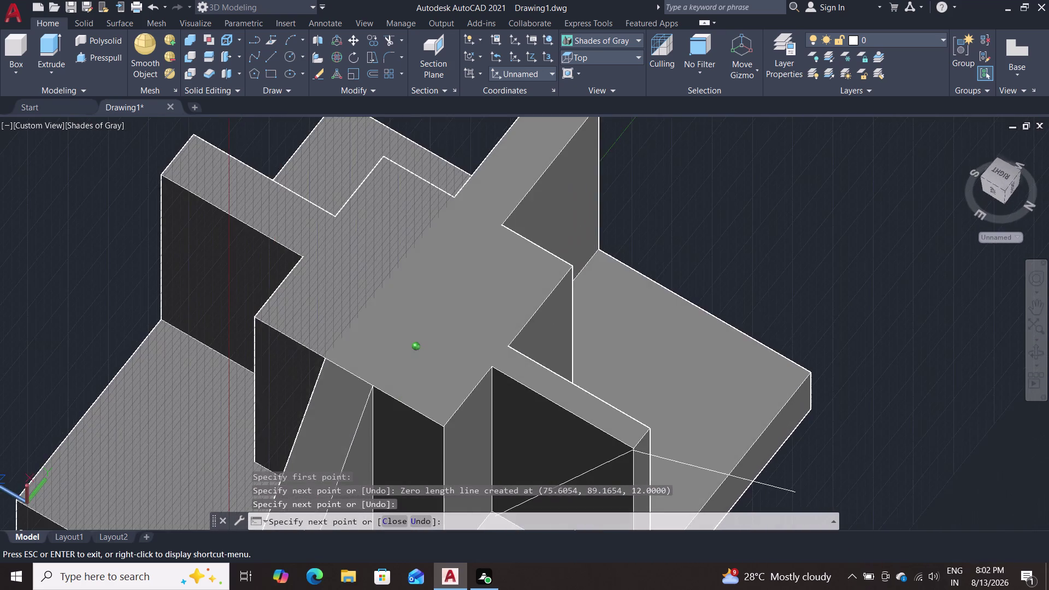
middle_drag(776, 345, 796, 283)
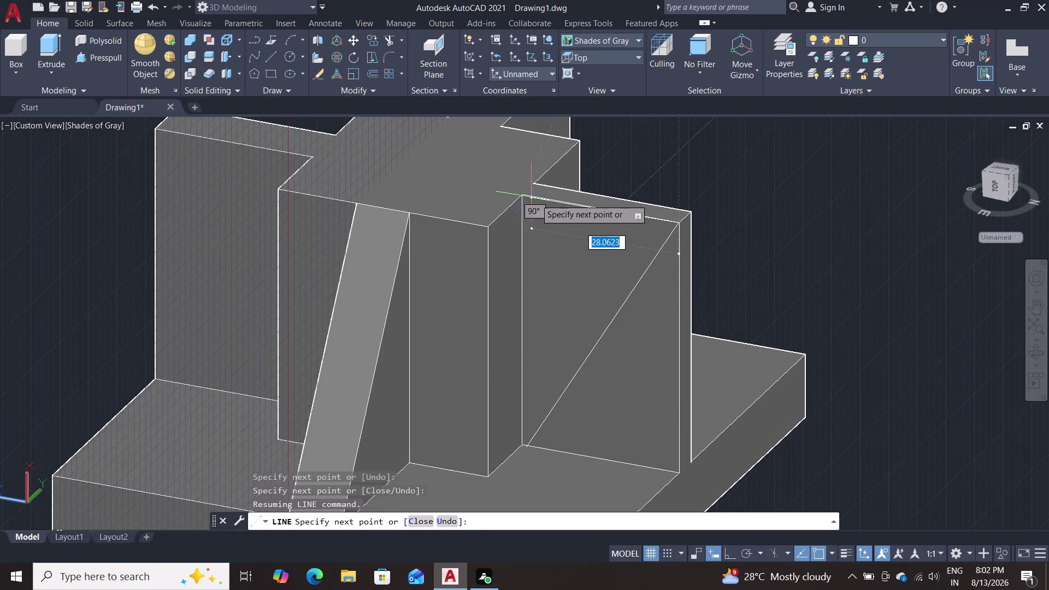
middle_drag(677, 169, 665, 226)
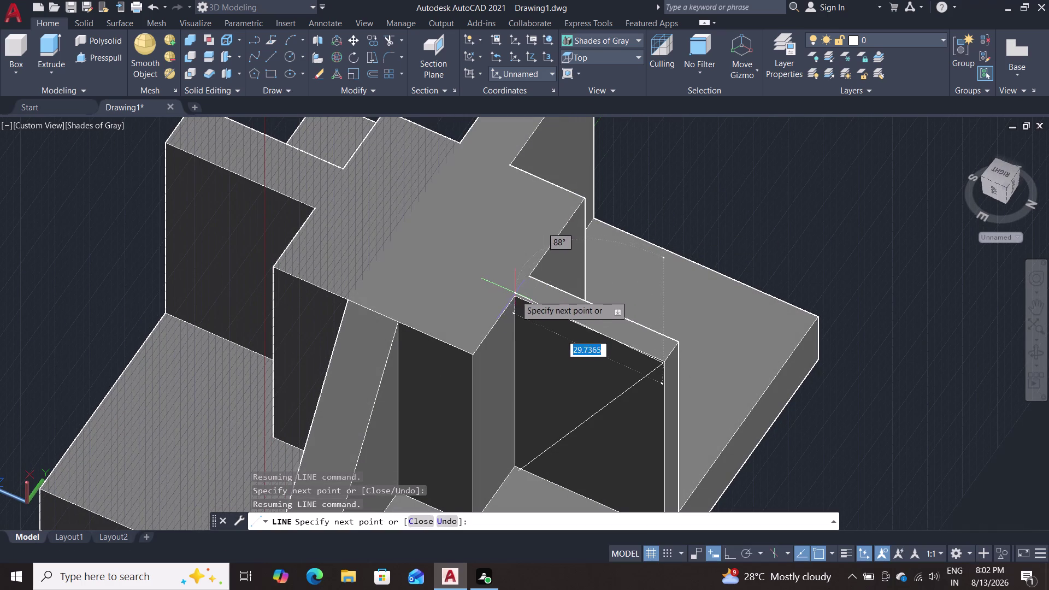
double_click(516, 295)
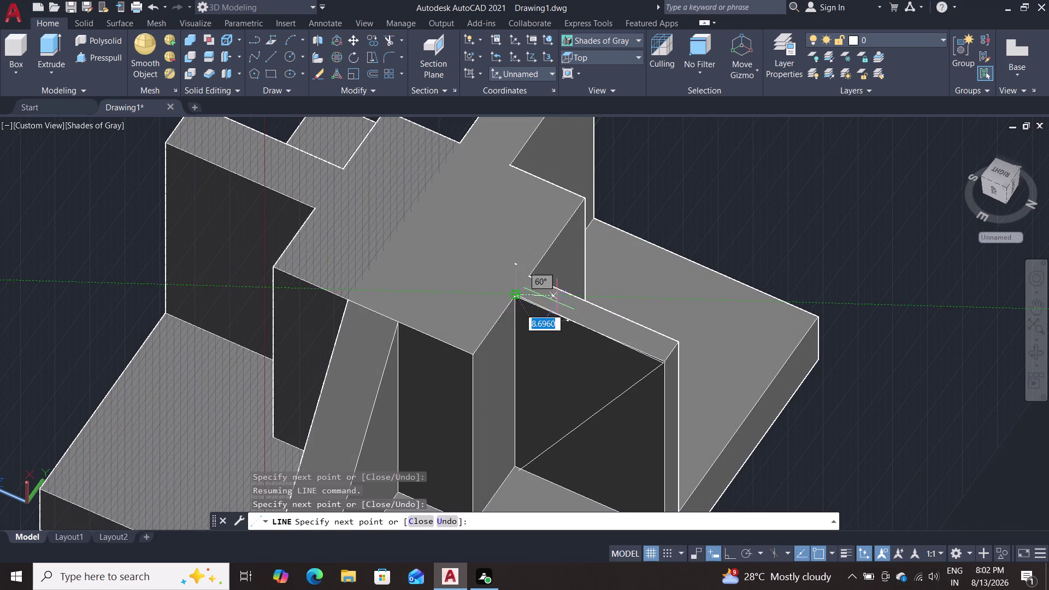
scroll(down, 3)
scroll(up, 3)
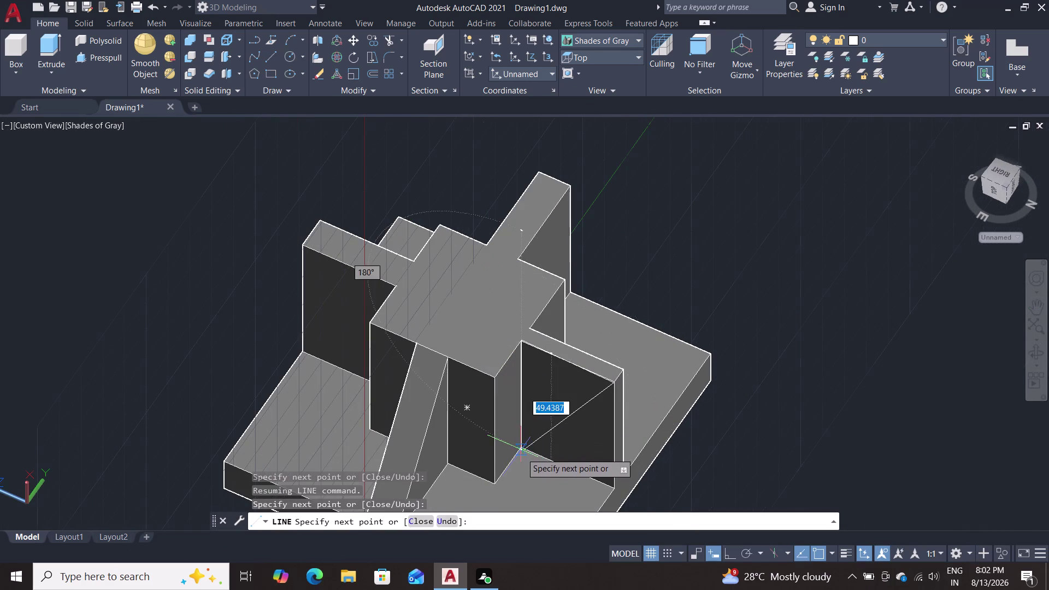
scroll(up, 3)
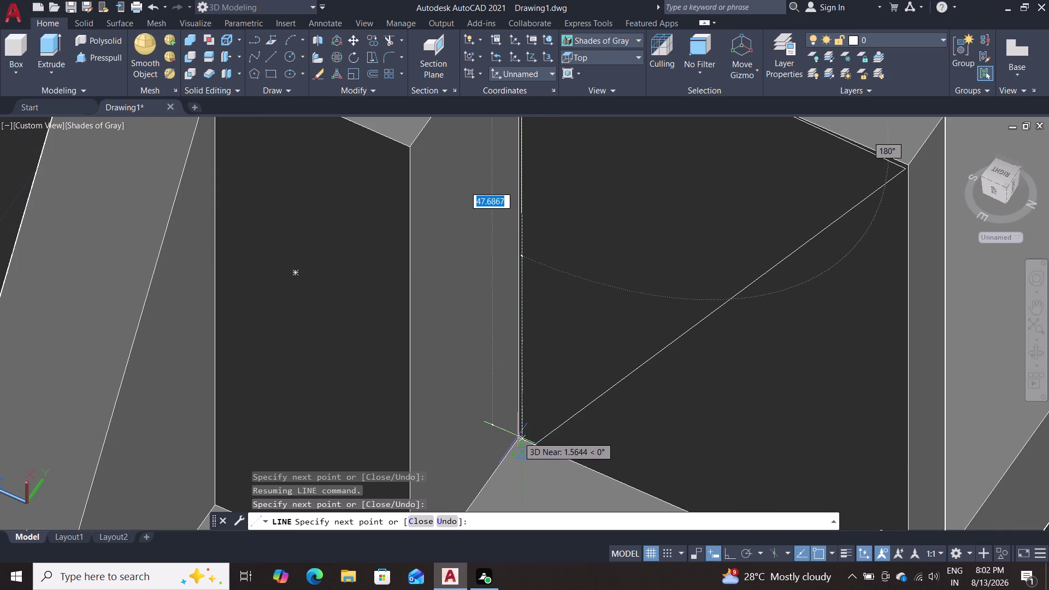
double_click(517, 437)
key(Escape)
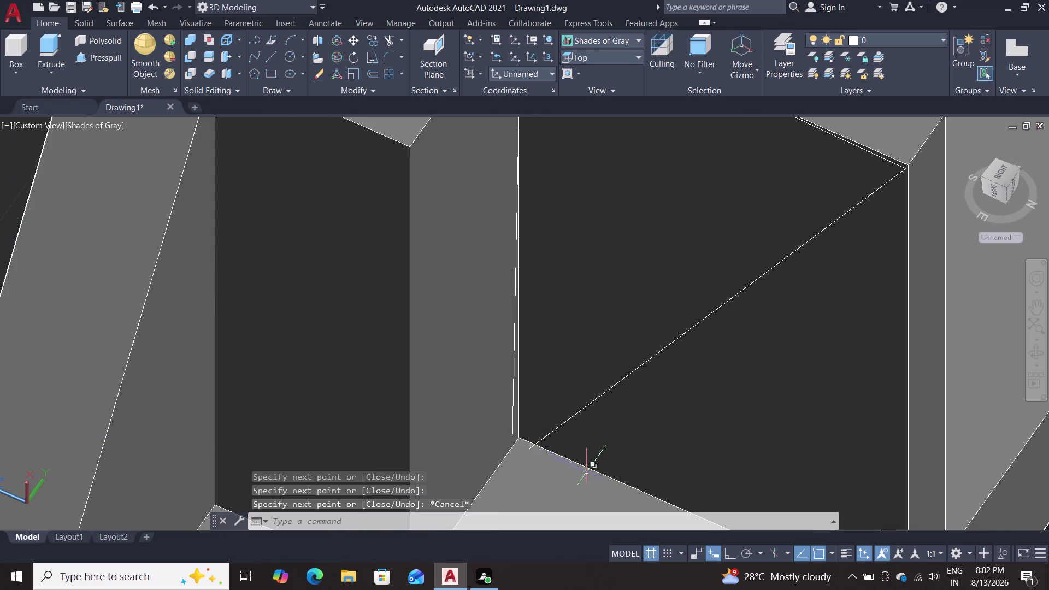
Delete the diagonal line on the wall face, then undo the deletion.
scroll(down, 3)
scroll(down, 3)
middle_drag(874, 470, 821, 394)
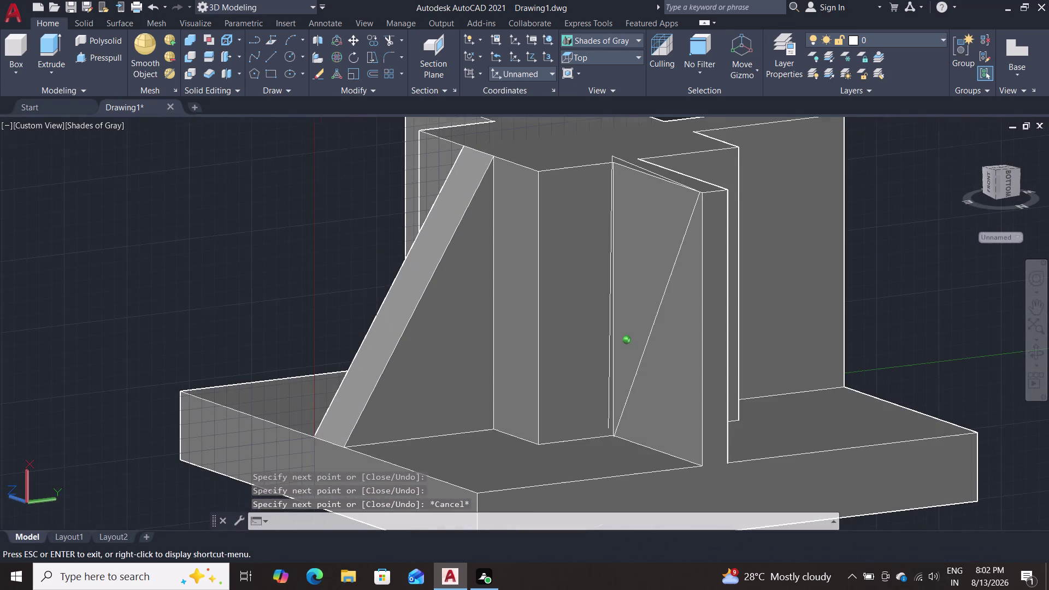
middle_drag(820, 393, 916, 581)
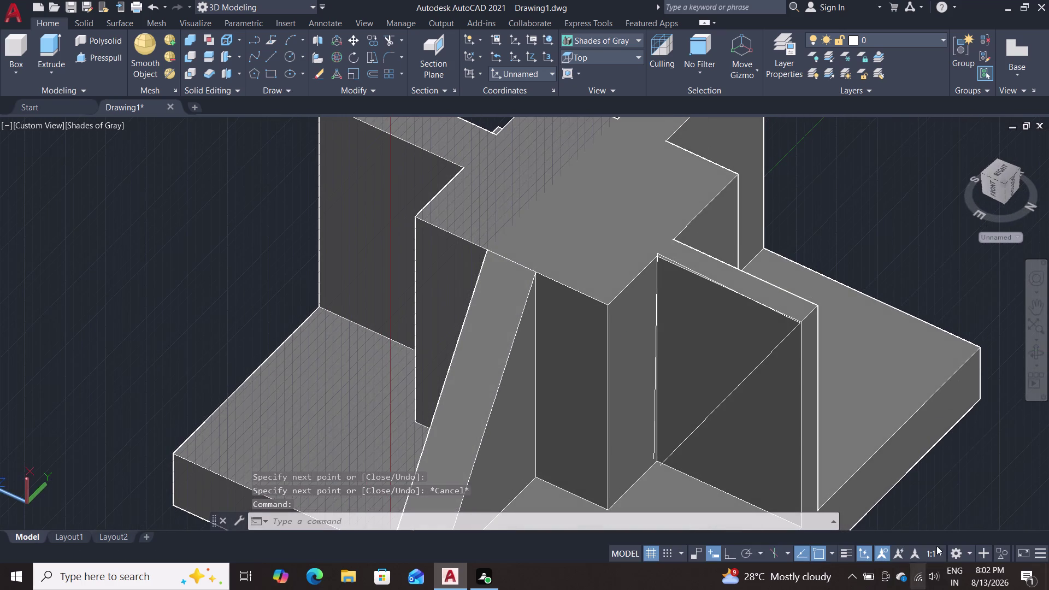
click(738, 384)
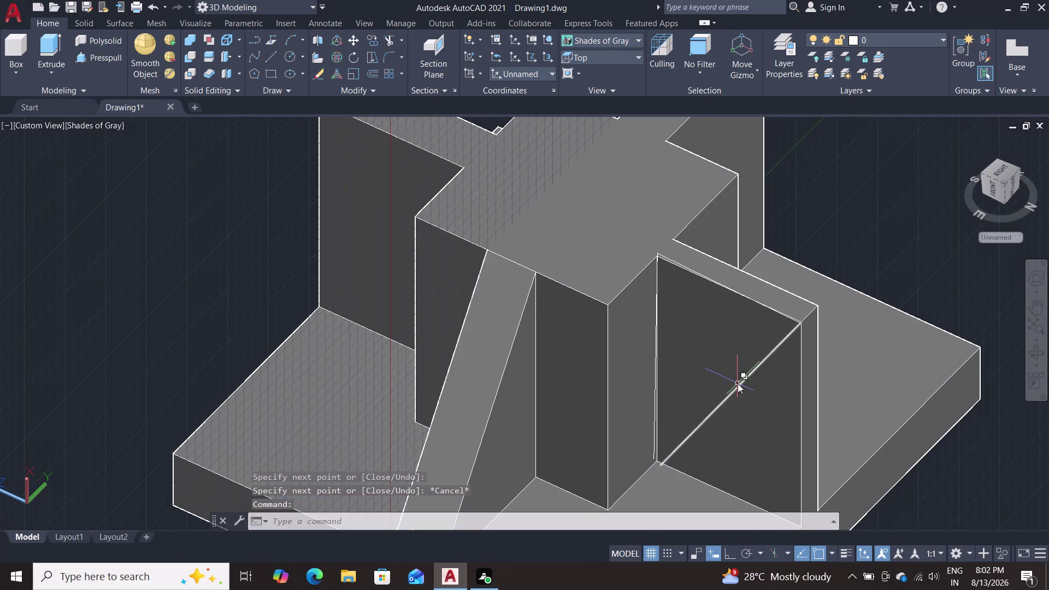
key(Delete)
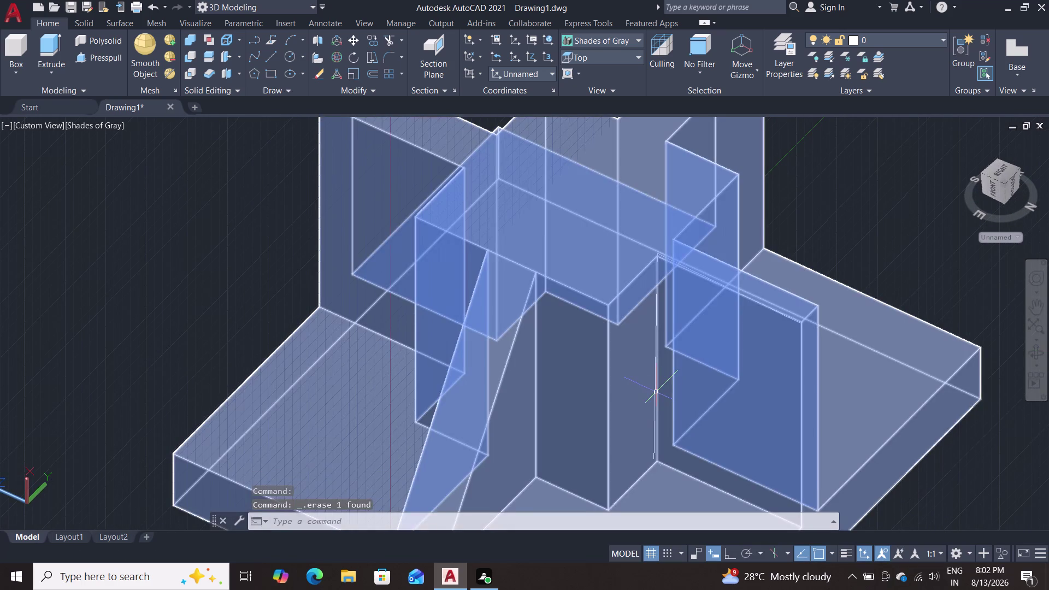
double_click(652, 391)
key(Delete)
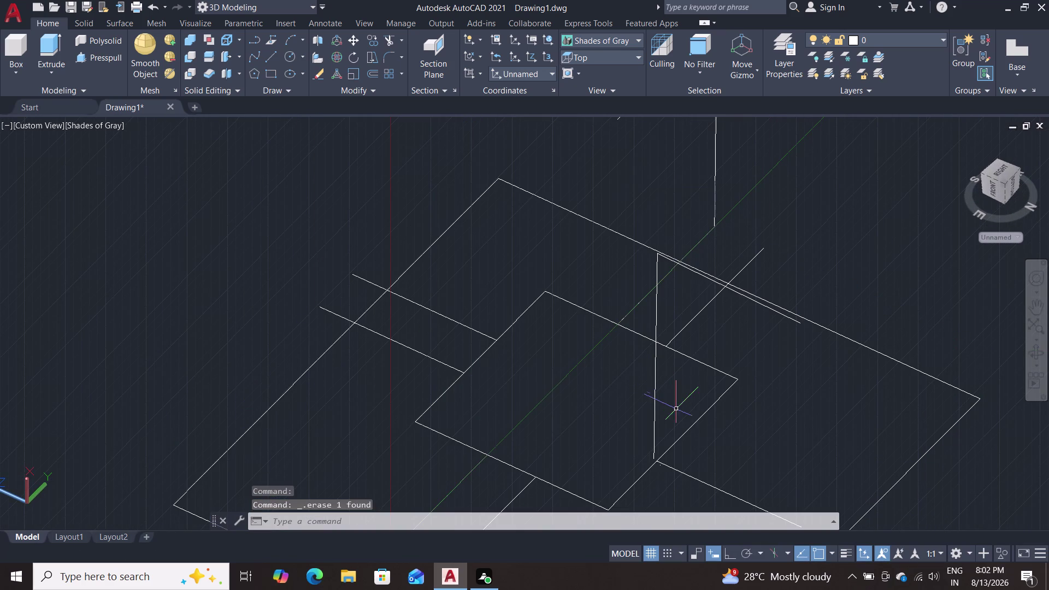
key(ctrl+z)
key(Escape)
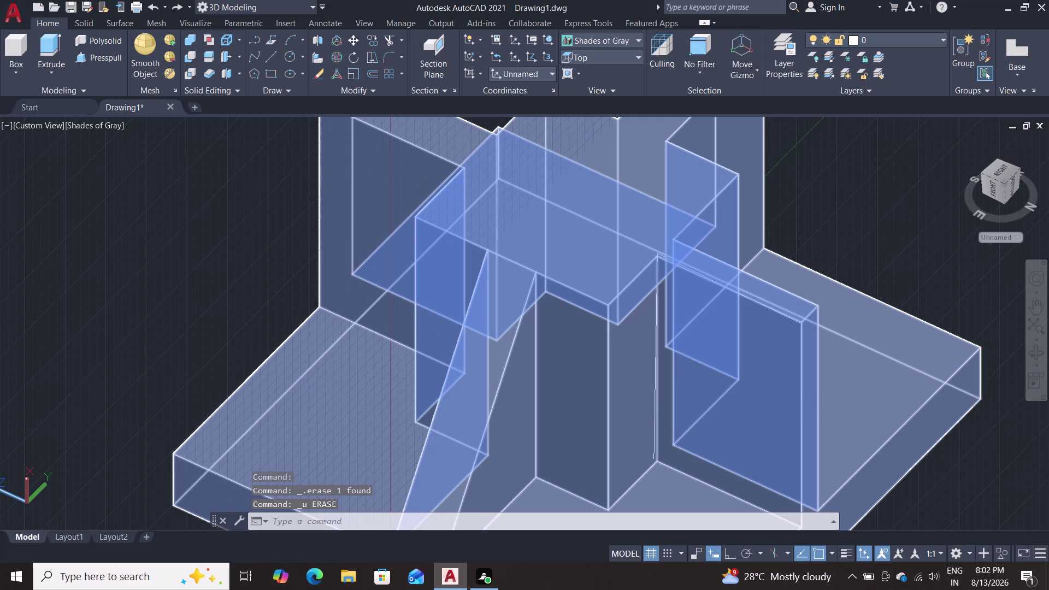
Select the solid, clear the selection, and press Delete on a reselected object.
scroll(down, 3)
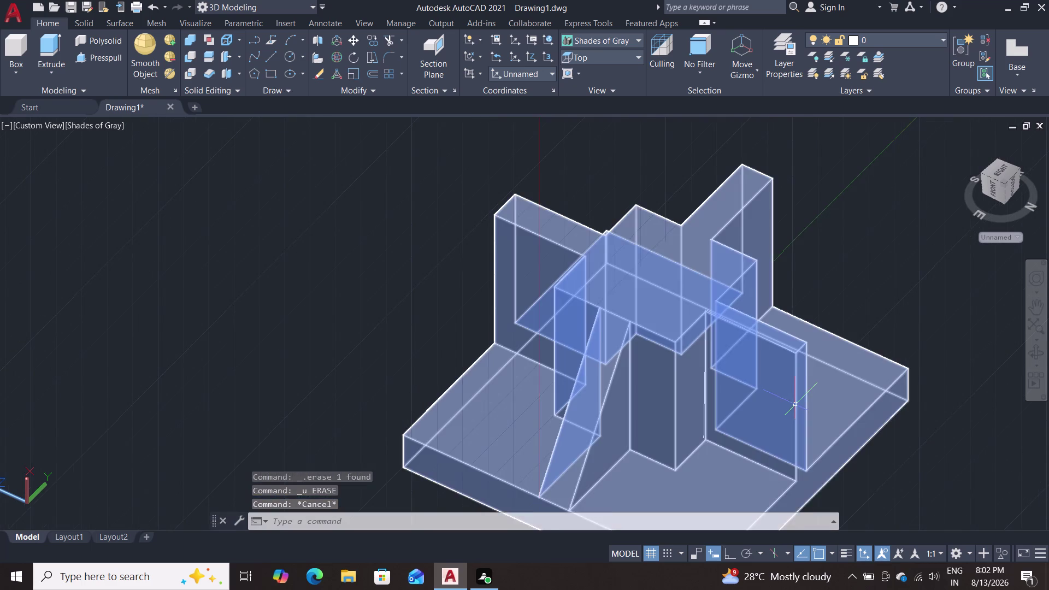
scroll(up, 3)
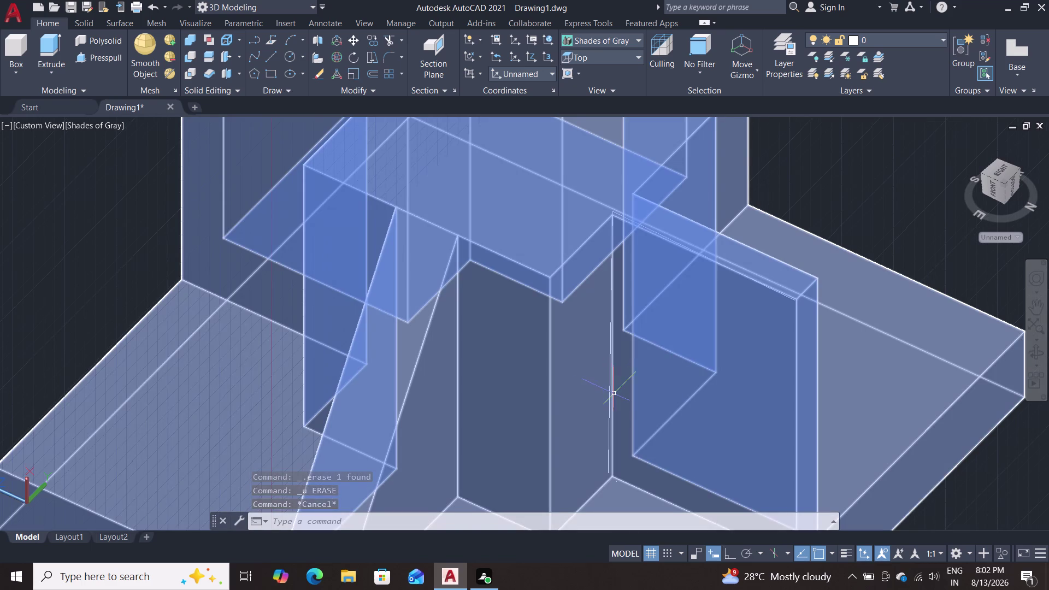
click(615, 394)
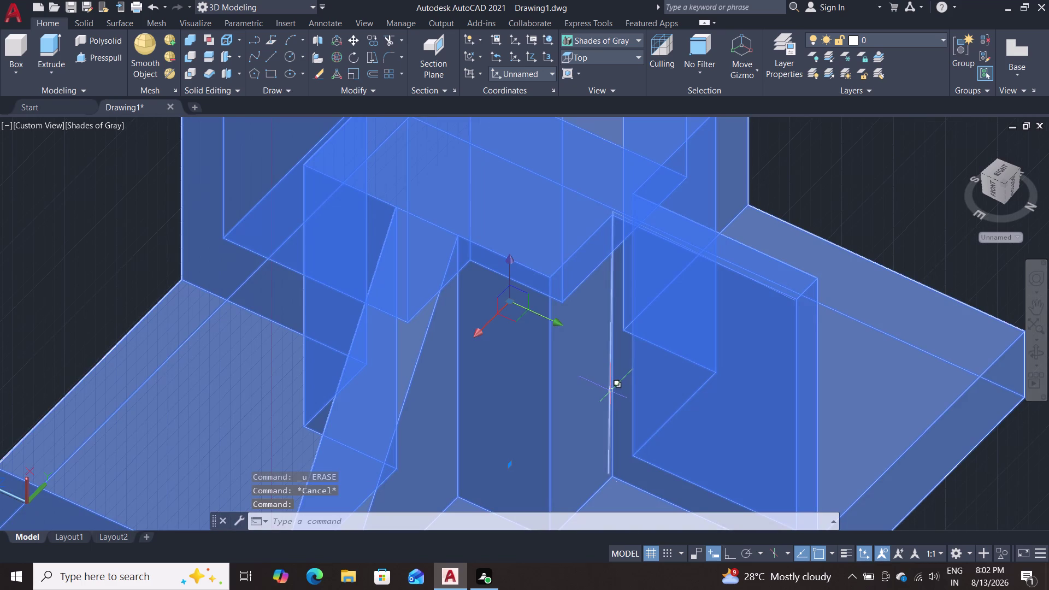
key(Escape)
click(609, 391)
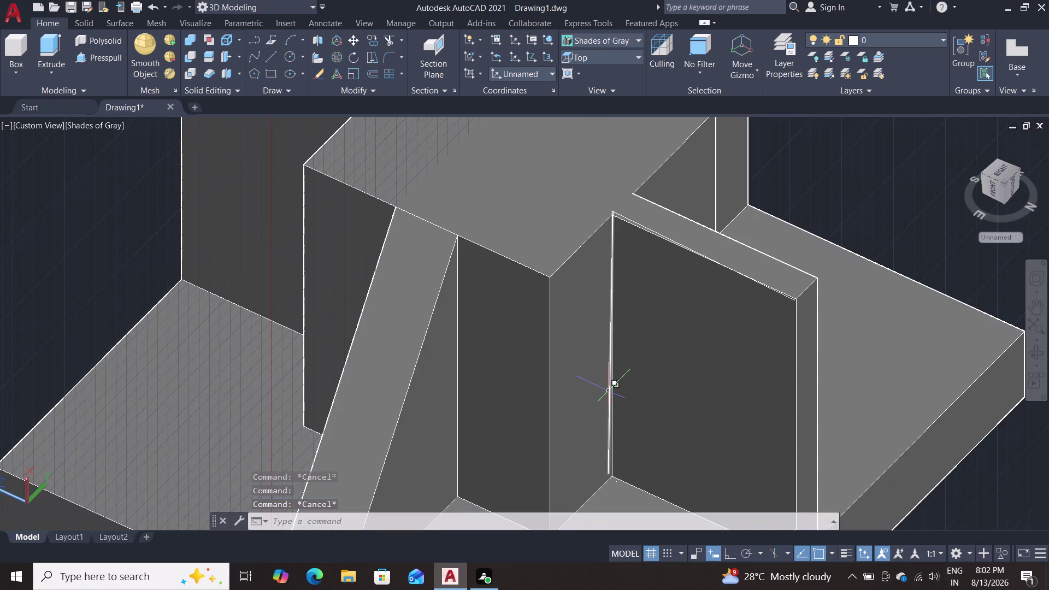
key(Delete)
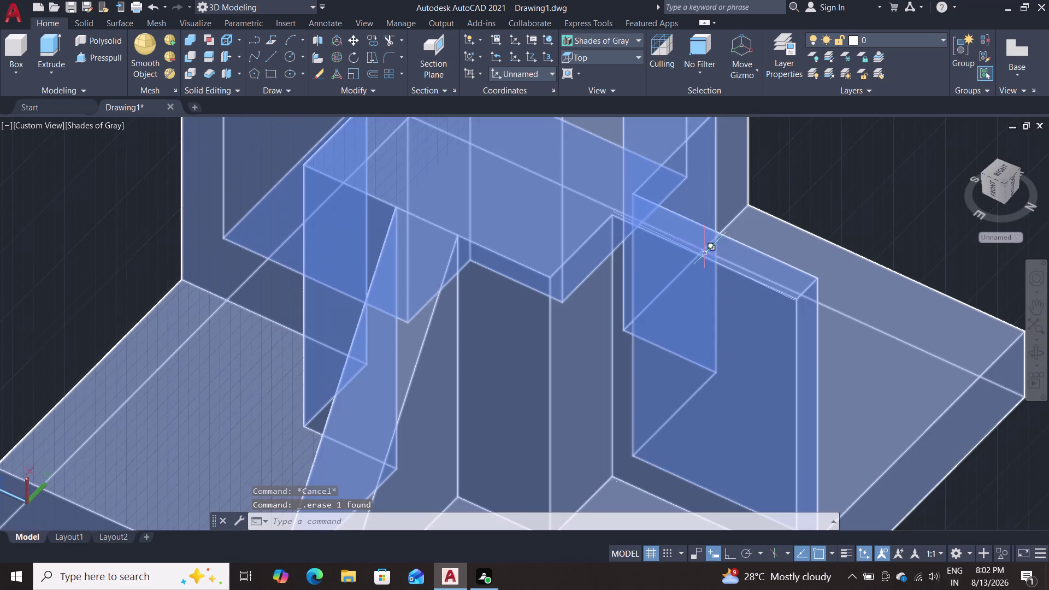
Pick the short line on the wall's top edge via selection cycling, then cancel.
click(702, 257)
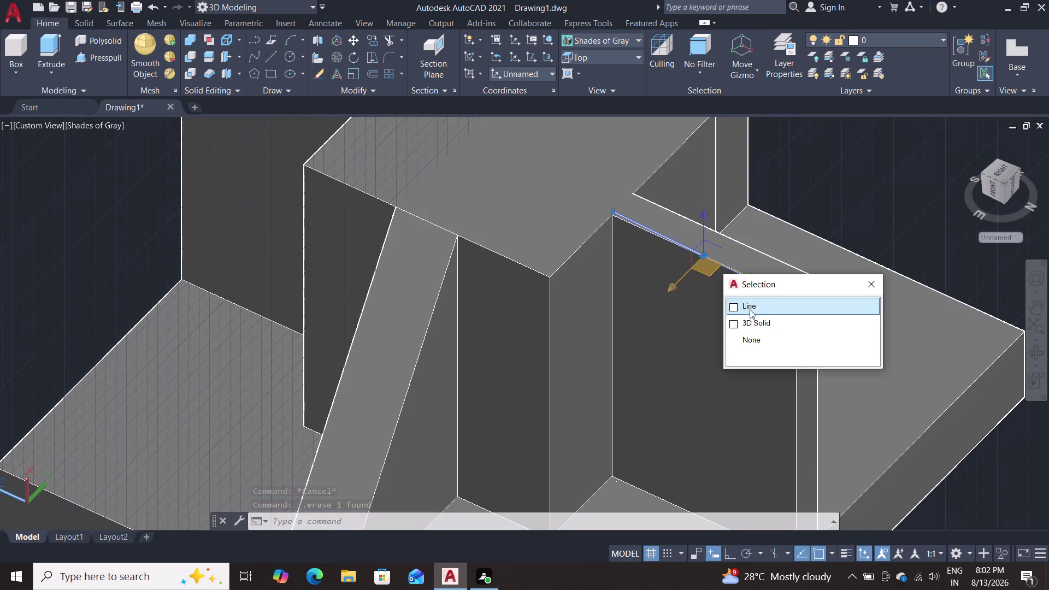
double_click(751, 313)
key(Delete)
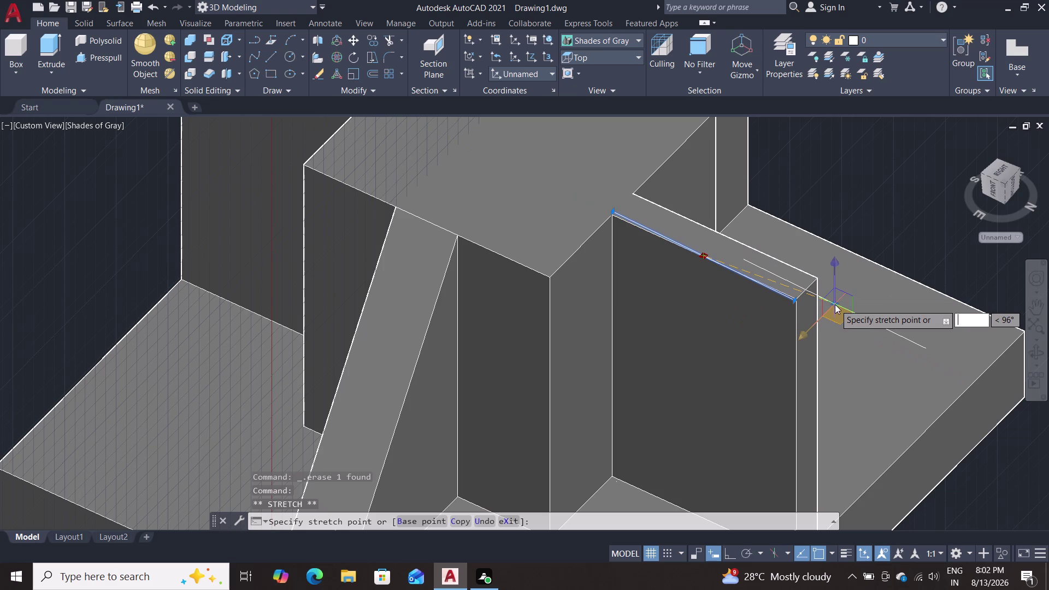
key(Delete)
key(Escape)
key(Escape)
key(Escape)
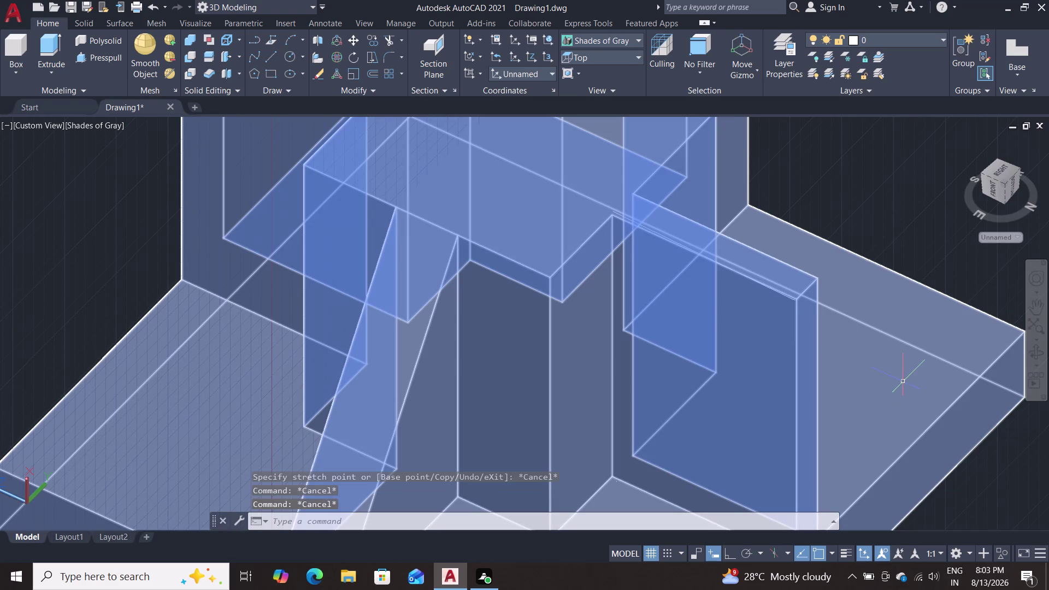
Delete the solids picked at the wall's top corner, then undo the erase.
scroll(down, 3)
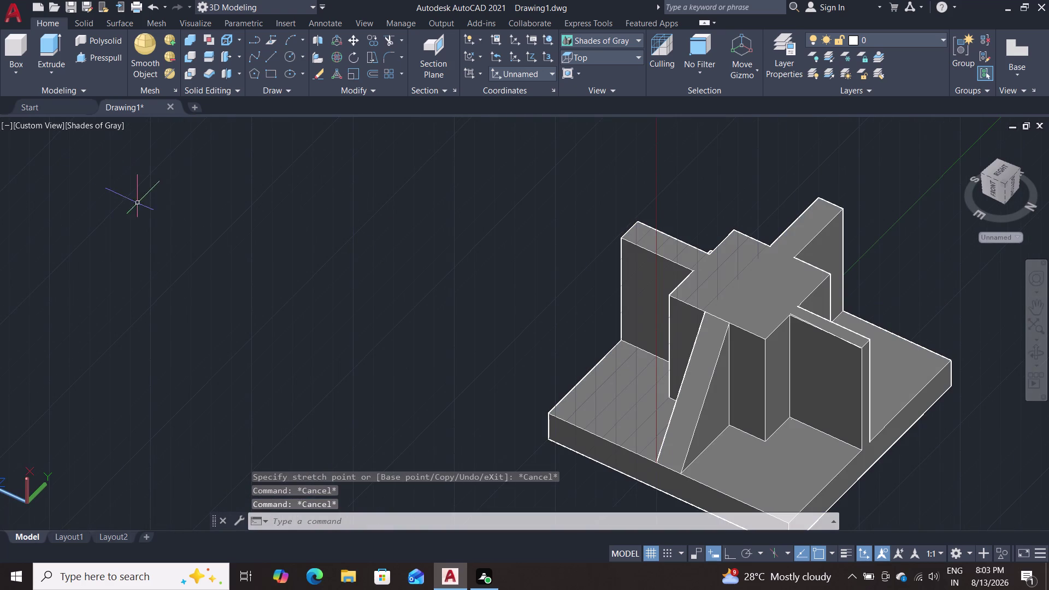
scroll(up, 3)
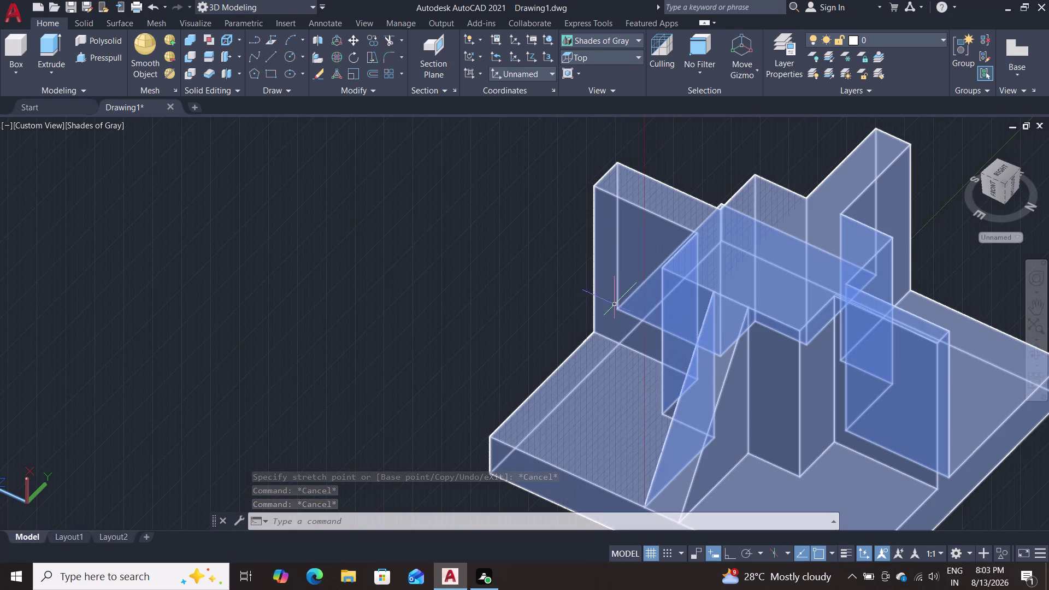
scroll(up, 3)
middle_drag(498, 279, 68, 241)
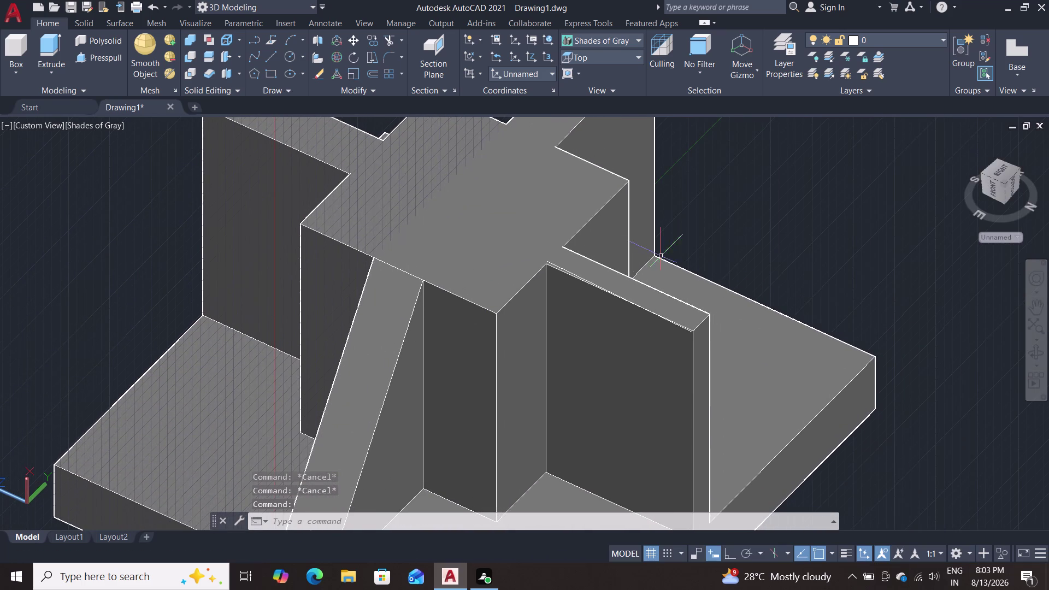
click(582, 275)
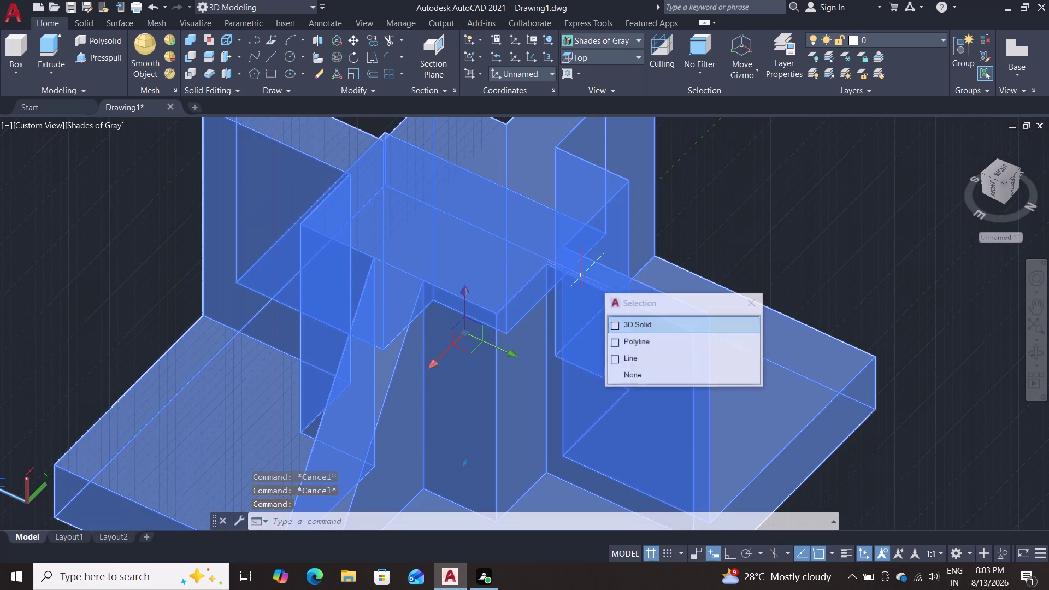
double_click(632, 356)
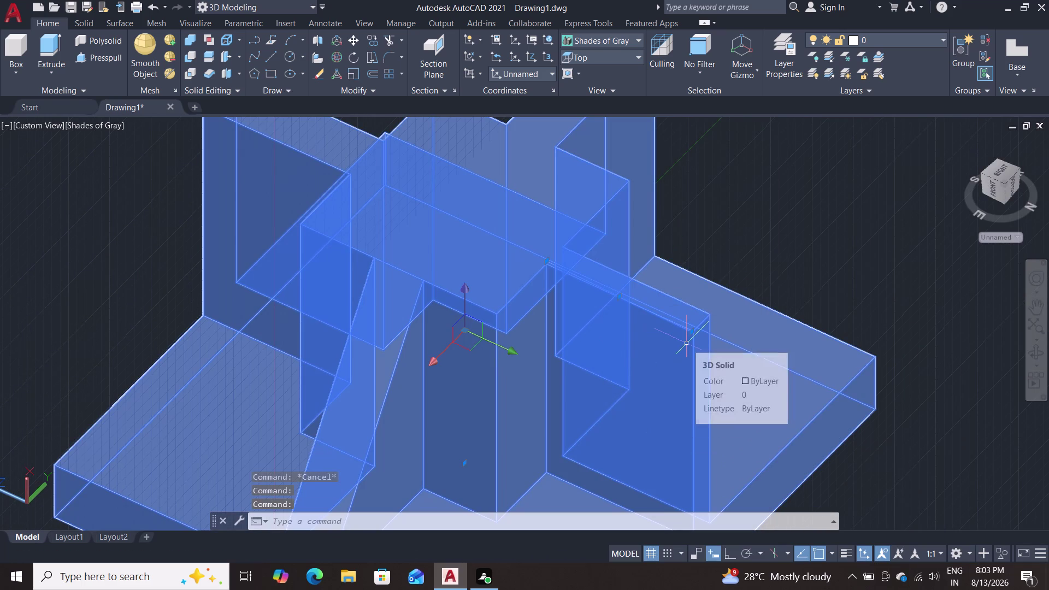
key(Delete)
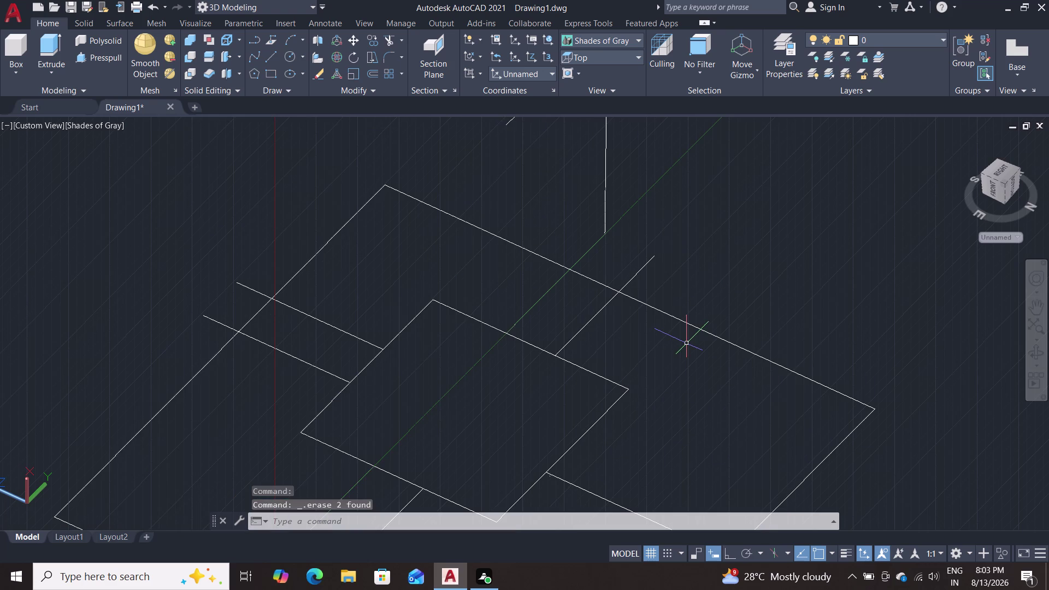
key(ctrl+z)
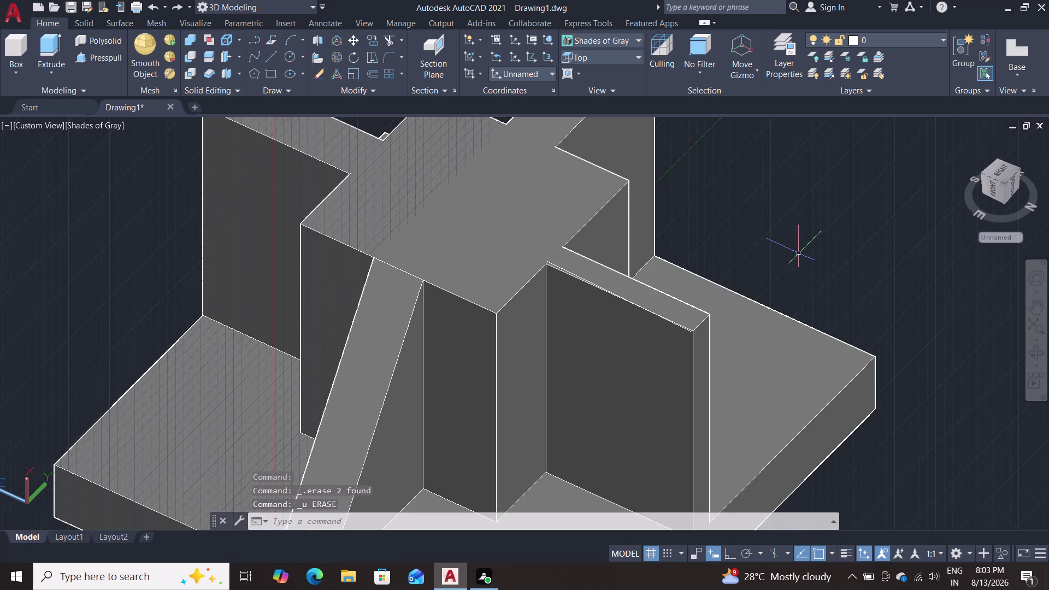
Choose the stray wall-edge line from the overlapping objects and delete it.
scroll(up, 3)
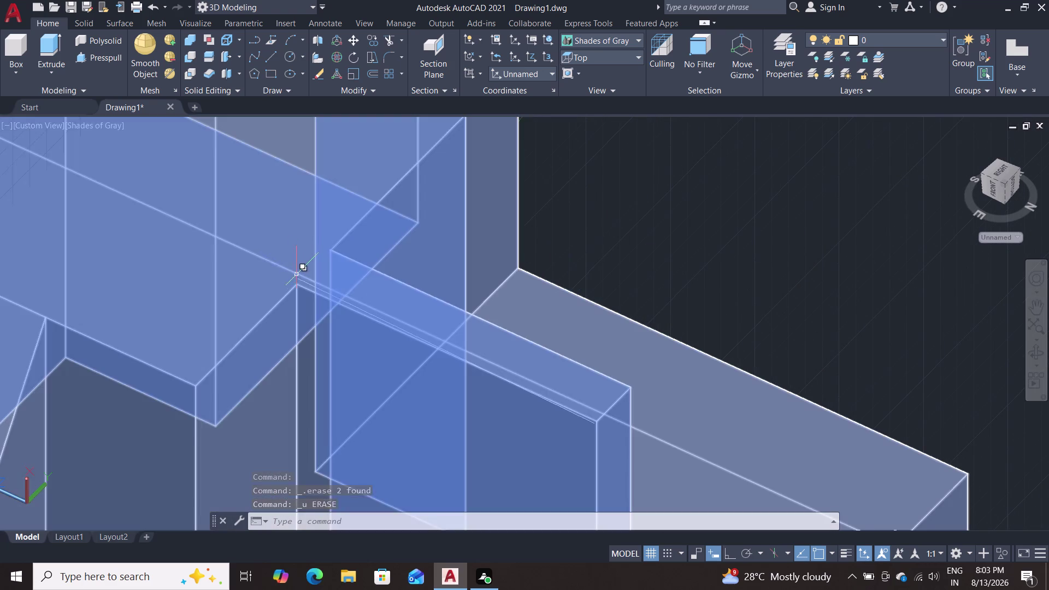
click(316, 286)
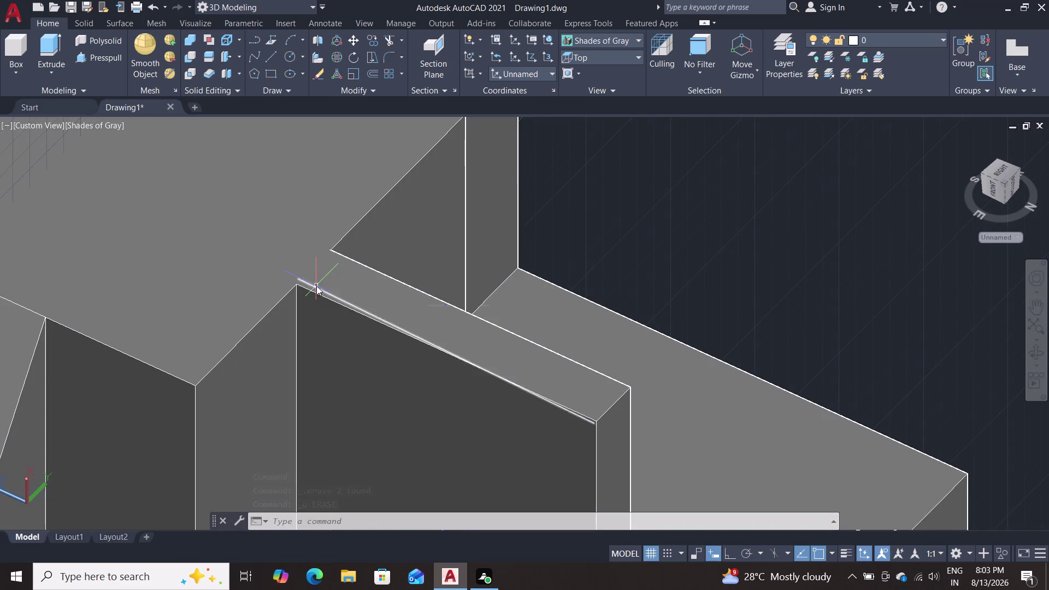
key(Delete)
key(Delete)
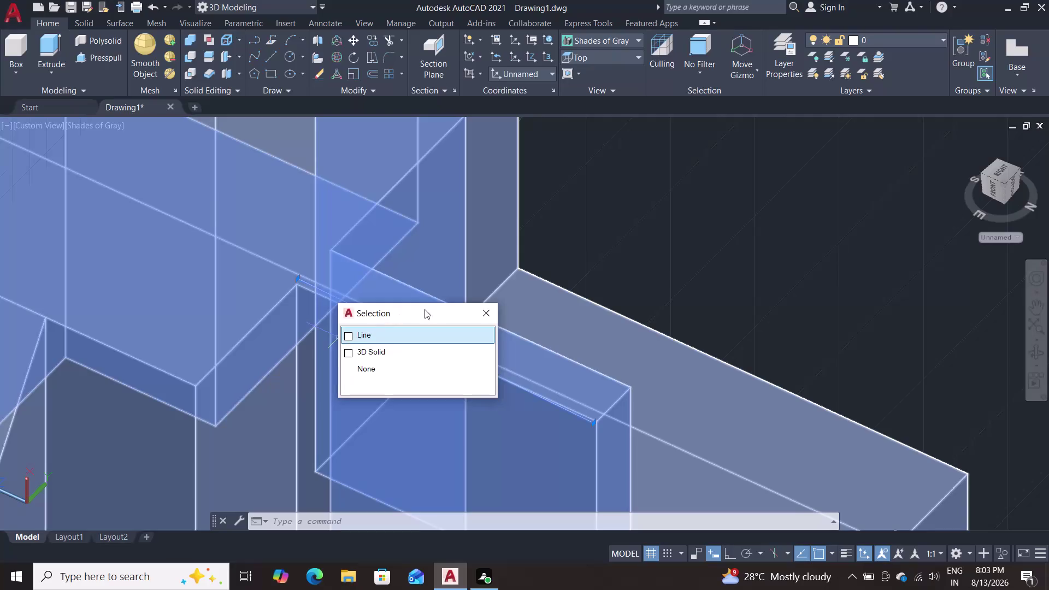
key(Delete)
key(Delete)
scroll(down, 3)
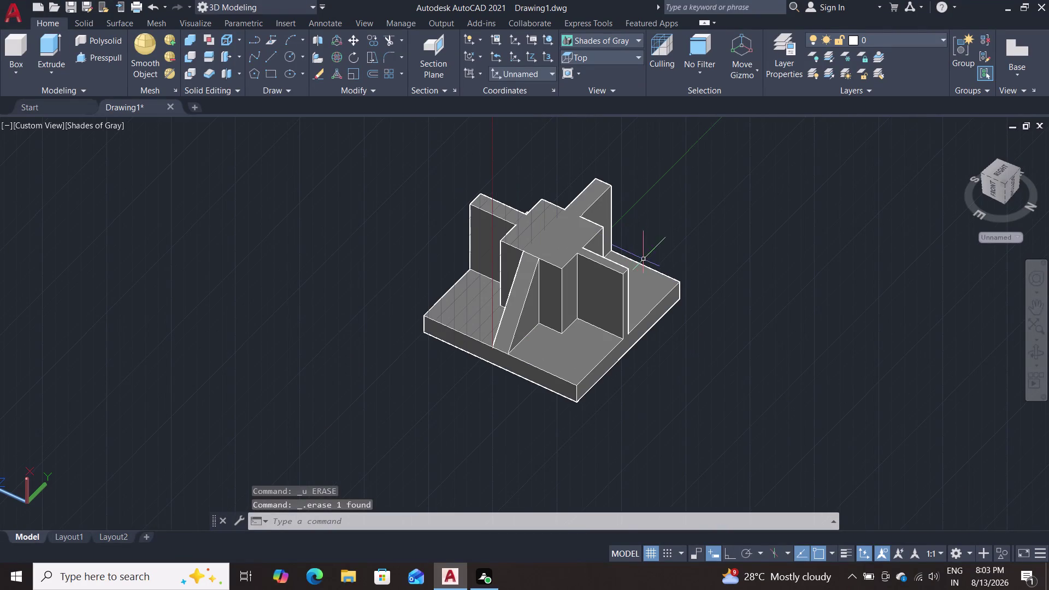
middle_drag(781, 303, 477, 289)
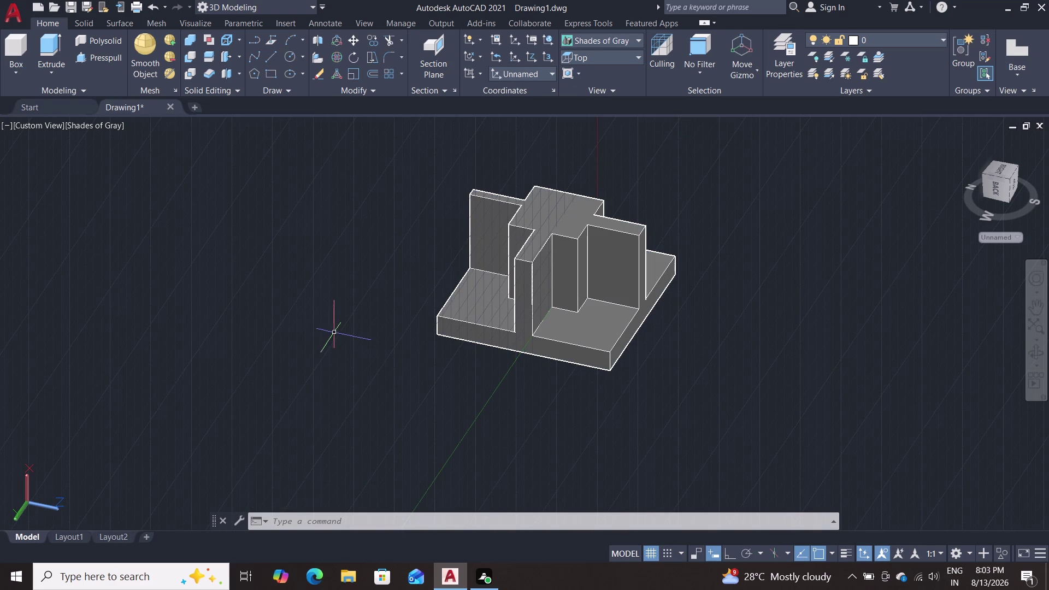
middle_drag(344, 331, 625, 319)
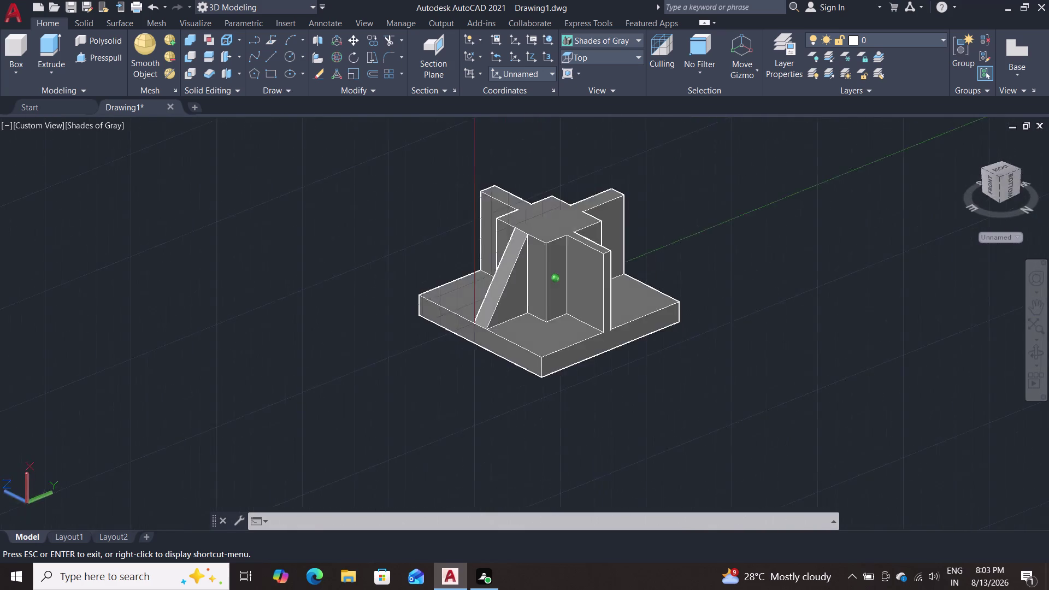
middle_drag(625, 319, 615, 297)
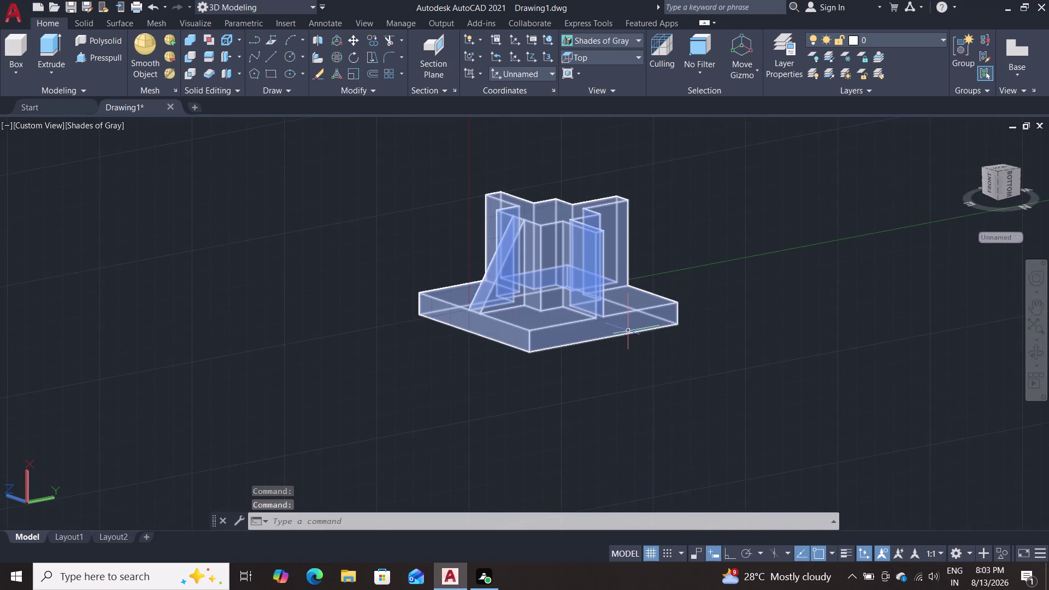
scroll(up, 3)
scroll(down, 3)
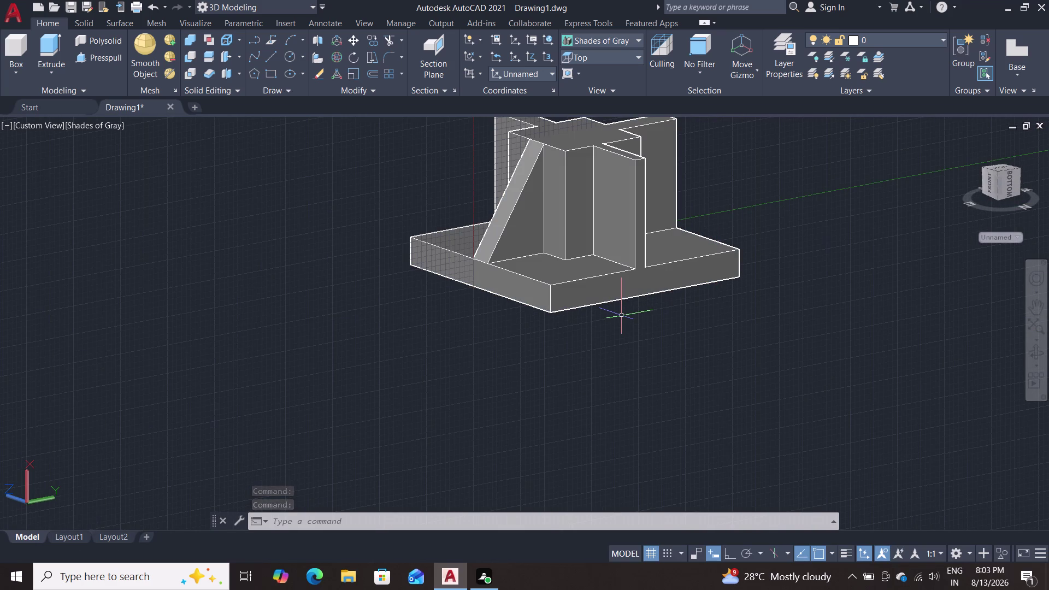
key(c)
key(o)
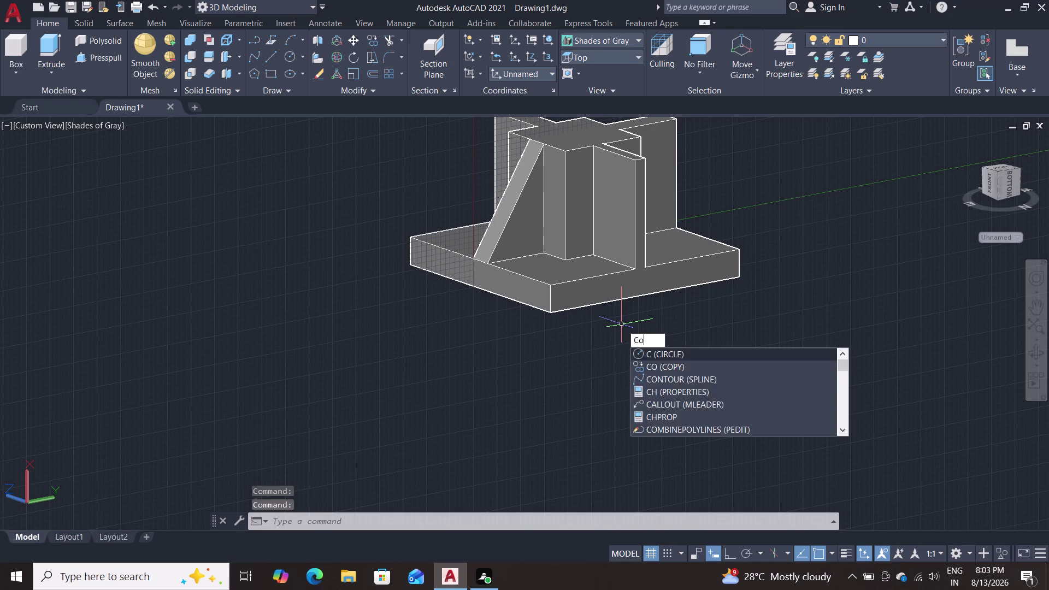
key(Return)
click(524, 243)
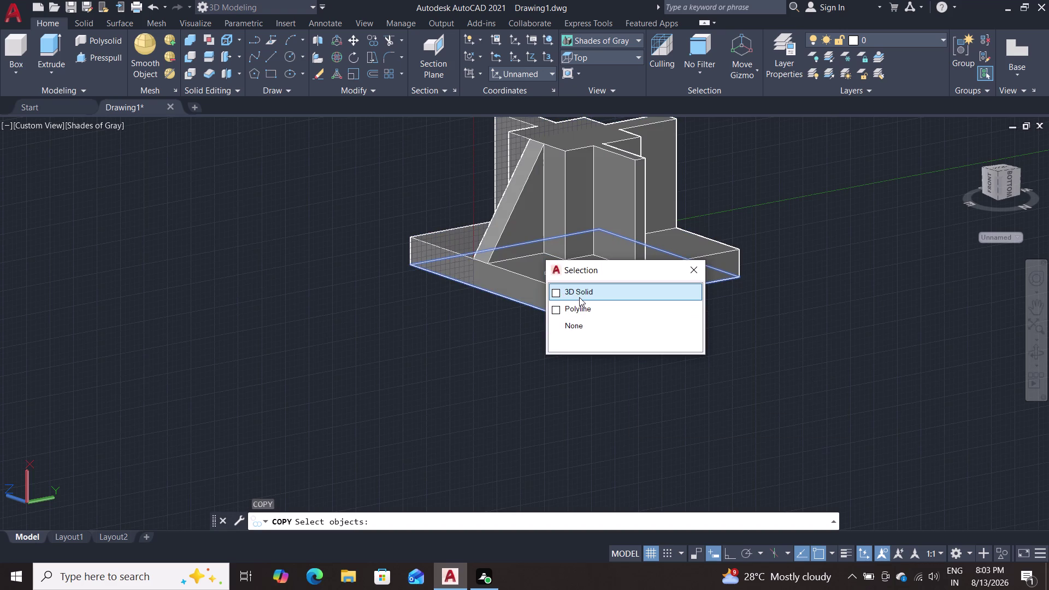
key(Escape)
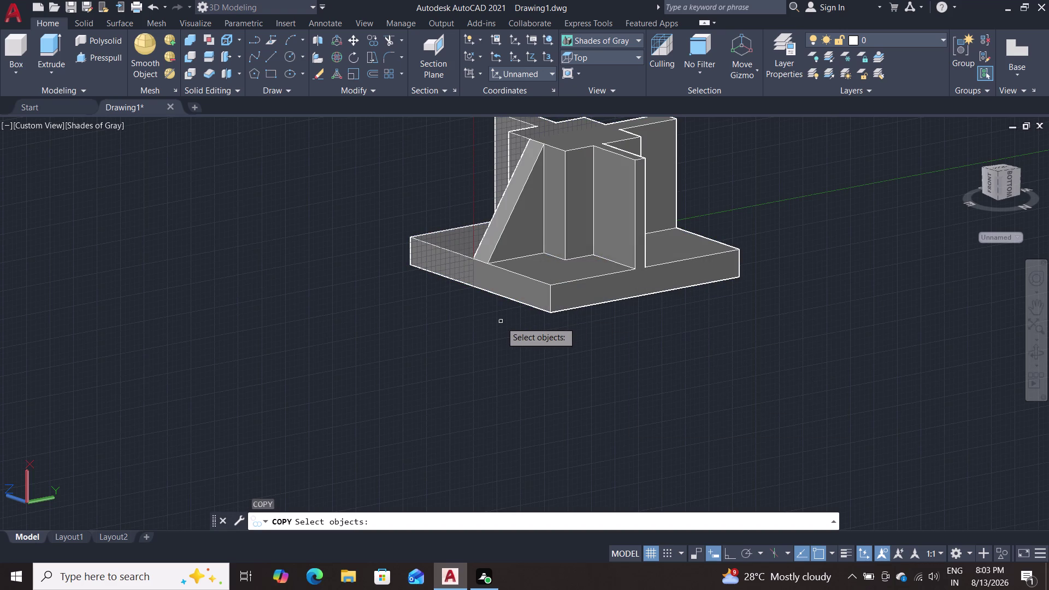
middle_drag(477, 340, 421, 442)
scroll(up, 3)
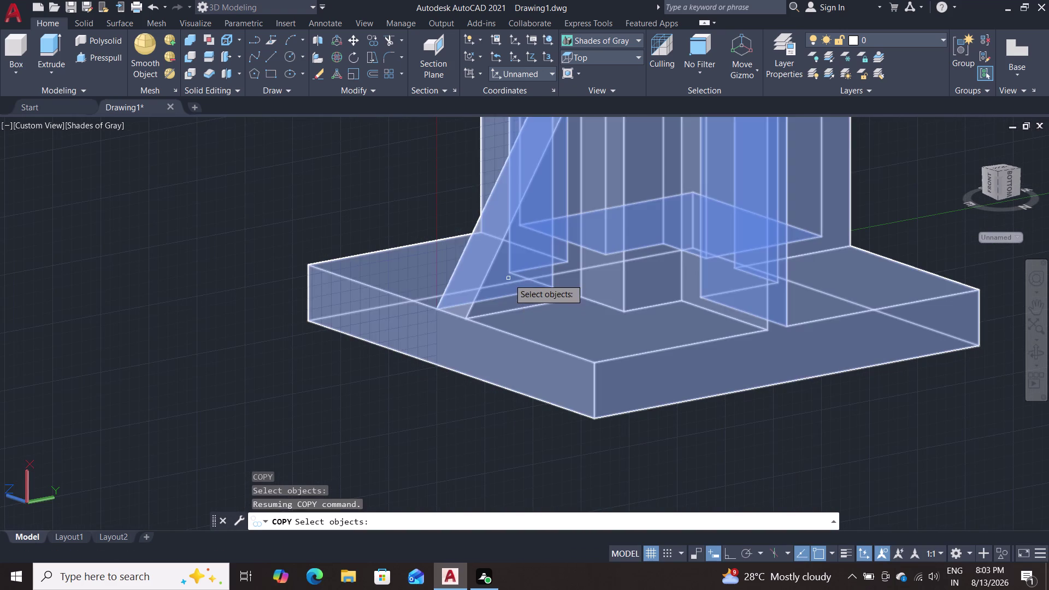
double_click(507, 277)
key(Escape)
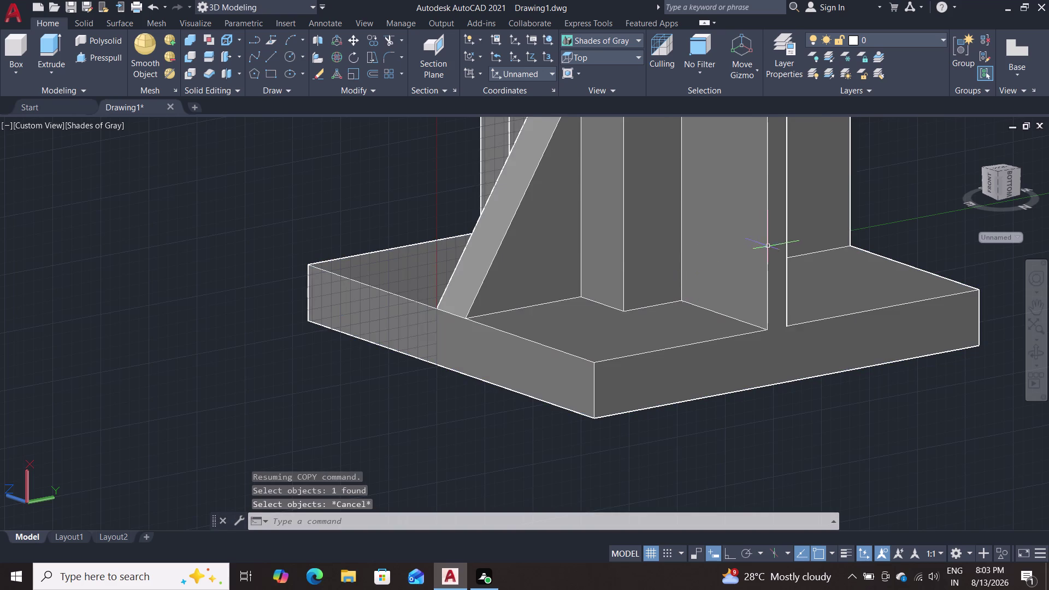
middle_drag(906, 199, 911, 289)
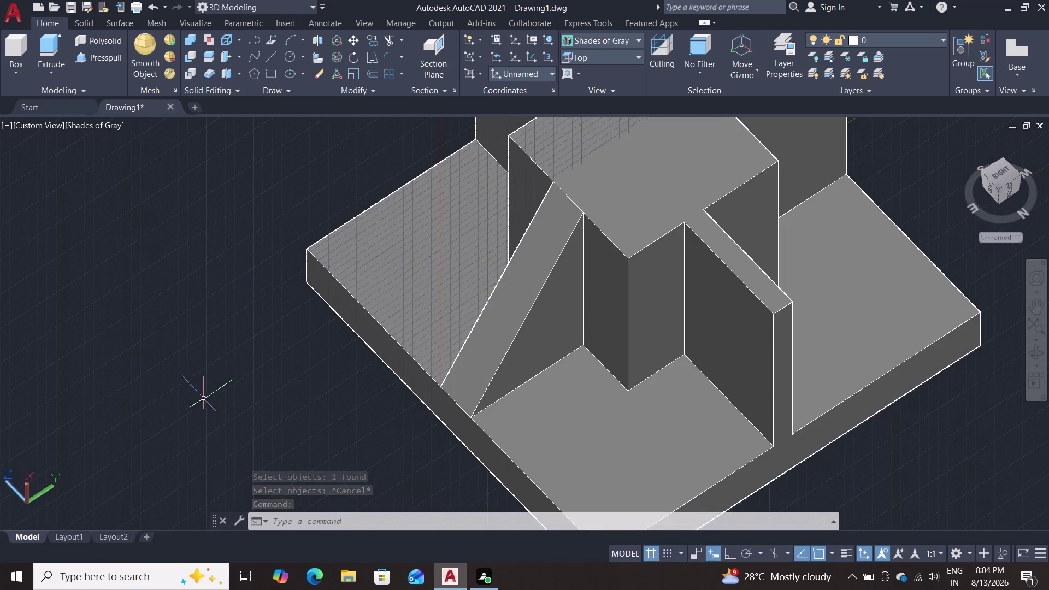
middle_drag(207, 404, 438, 368)
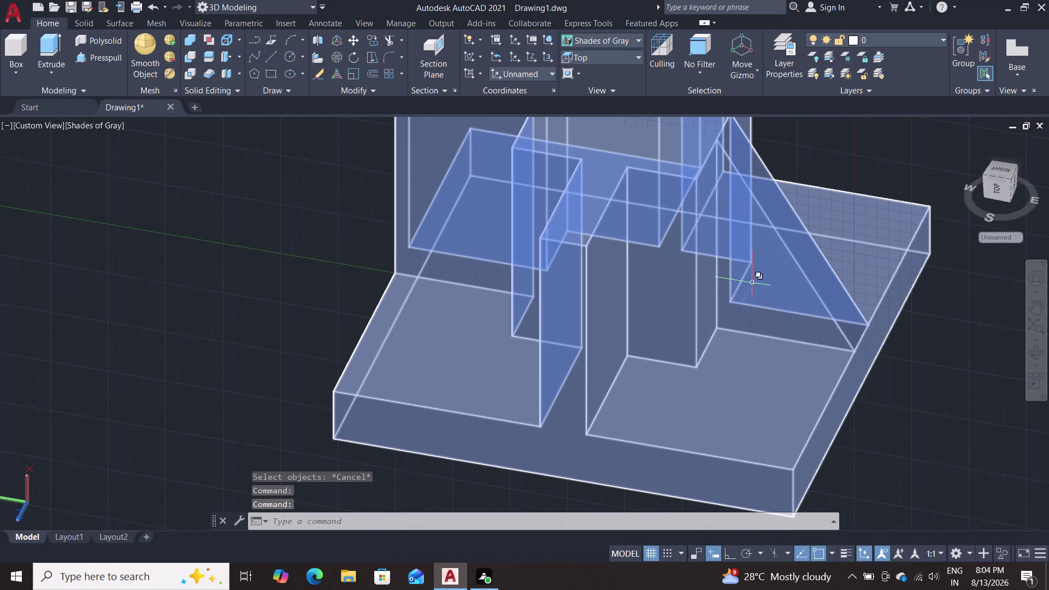
double_click(756, 281)
key(Escape)
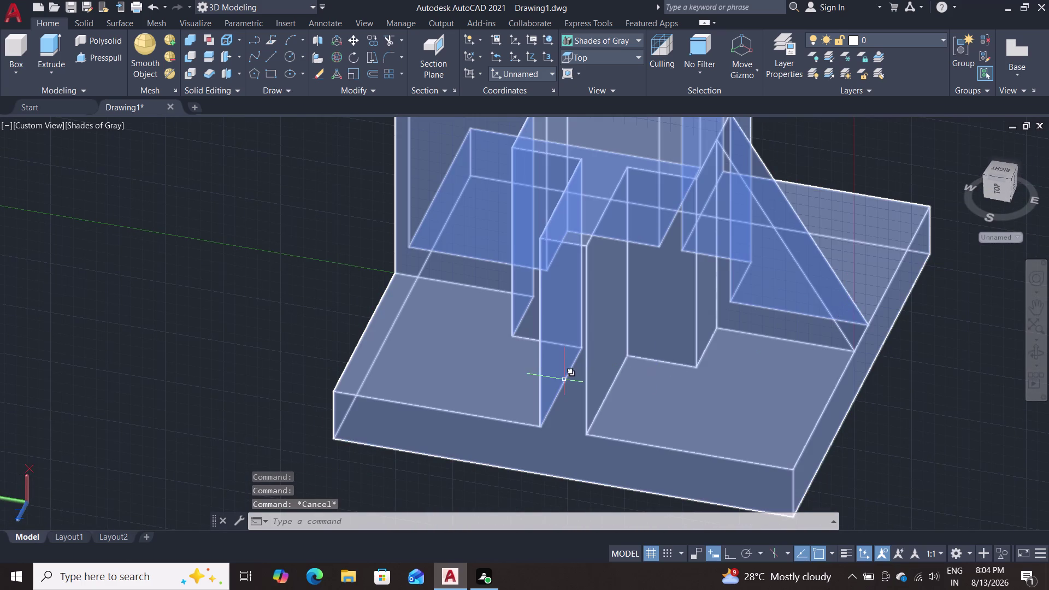
key(Escape)
scroll(down, 3)
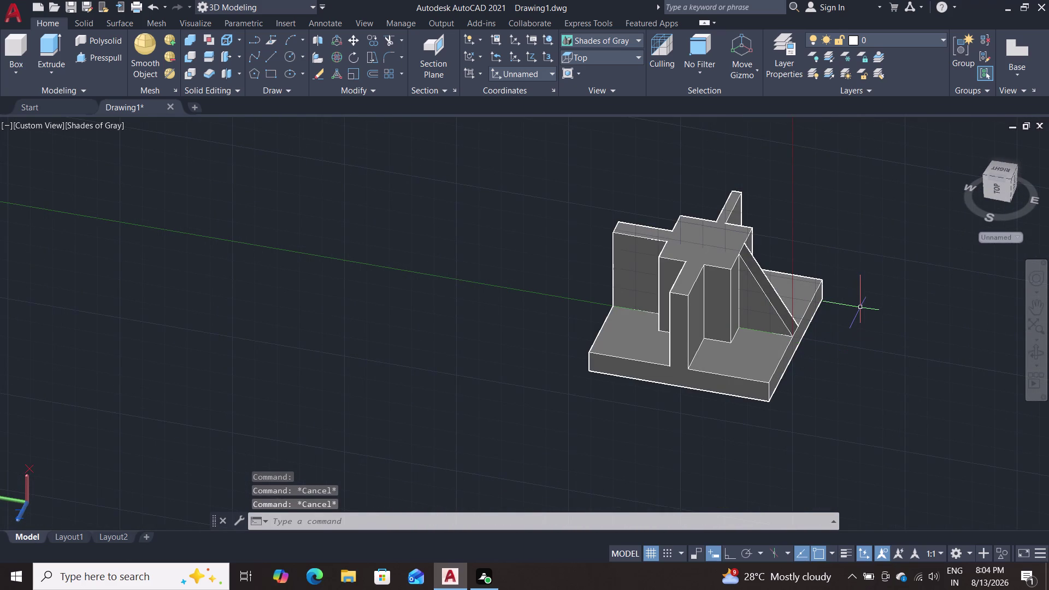
middle_drag(890, 309, 801, 284)
scroll(up, 3)
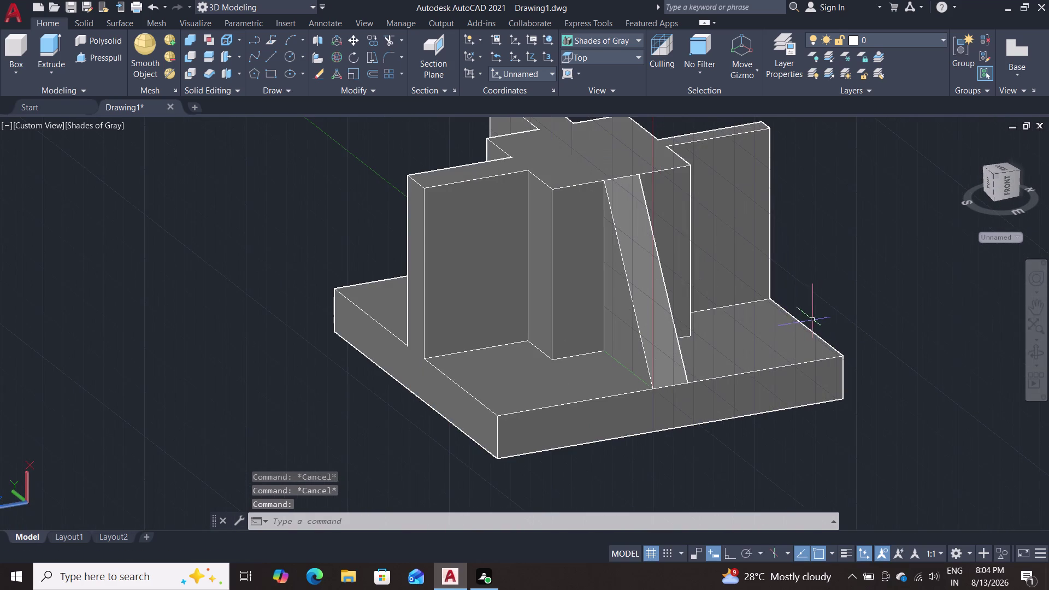
Draw outline lines from the wall's top corner through two more corners.
key(l)
key(Return)
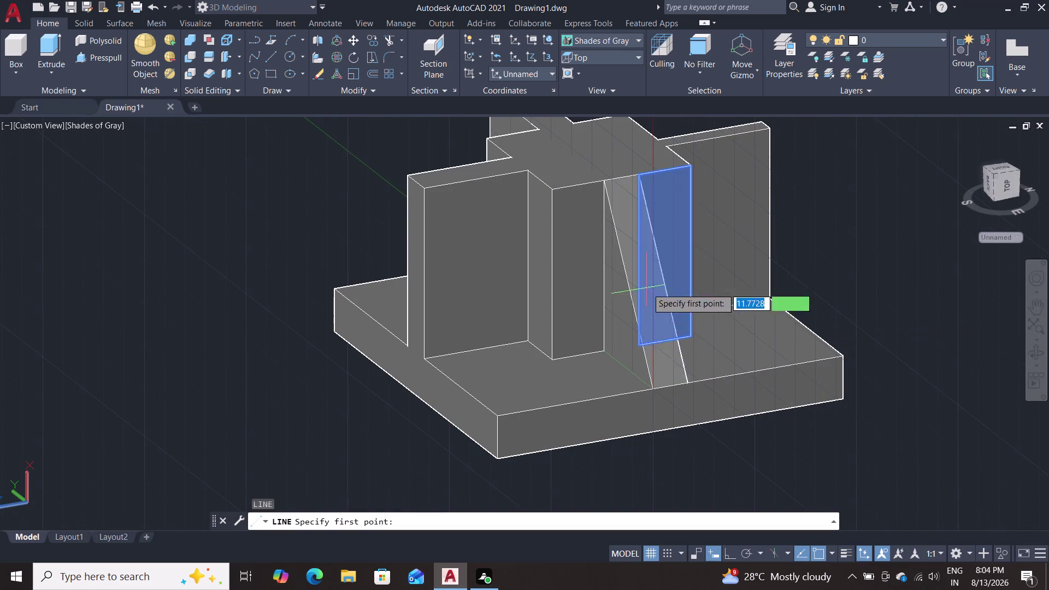
scroll(up, 3)
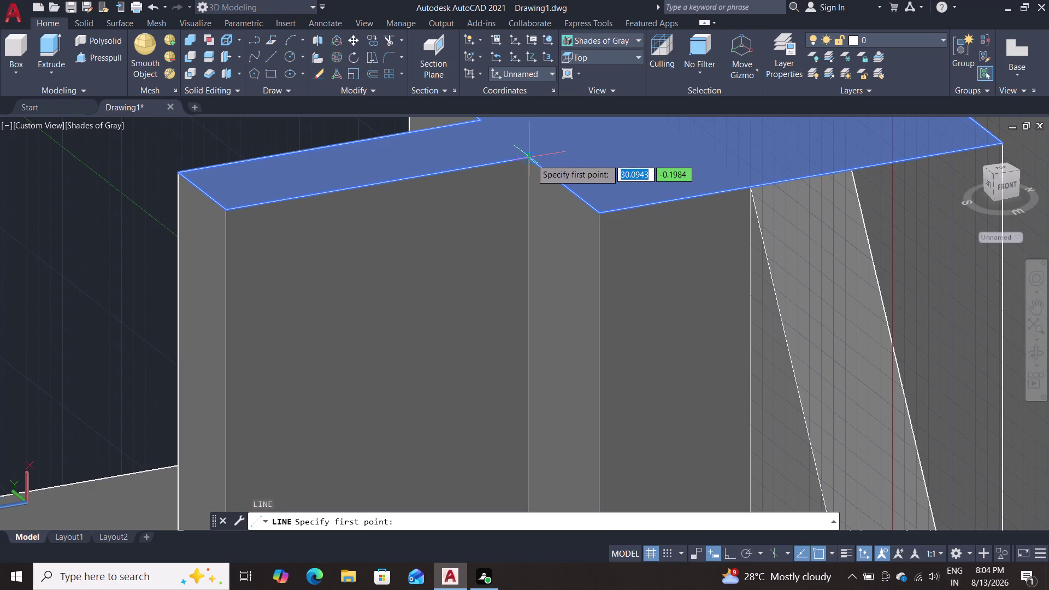
click(532, 159)
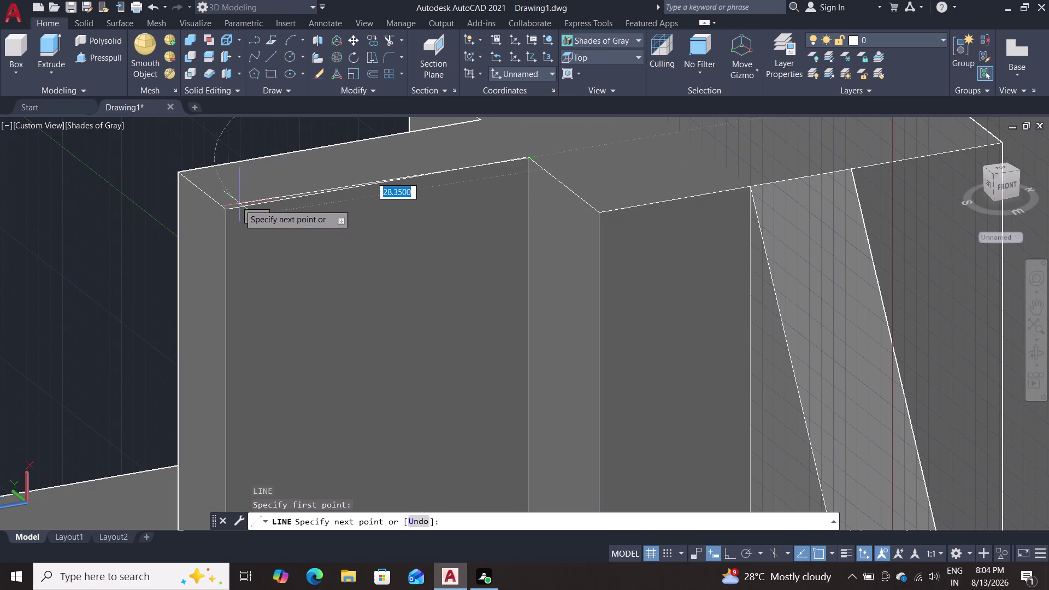
click(223, 211)
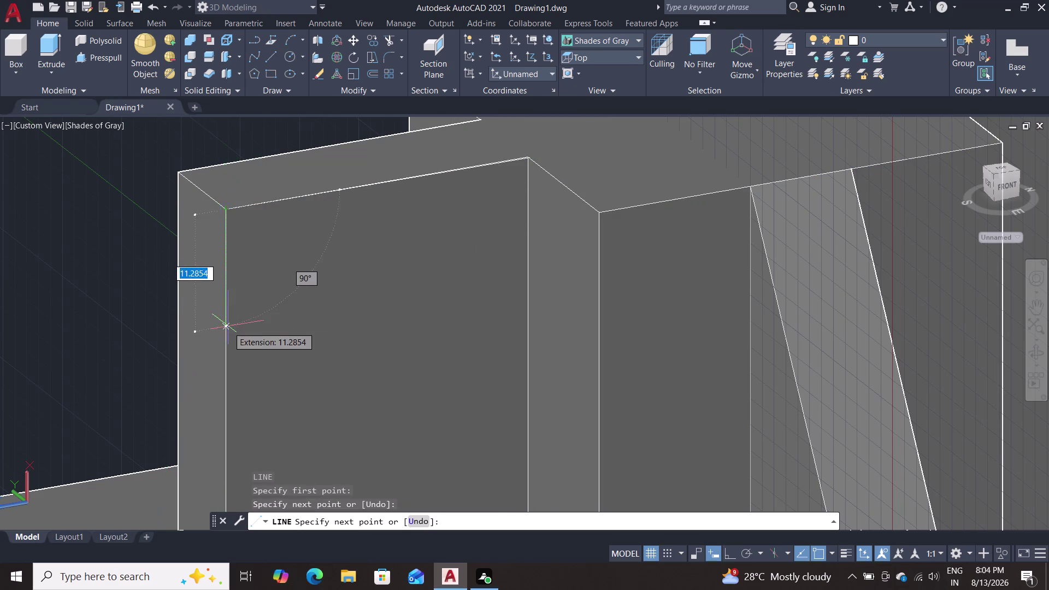
scroll(down, 3)
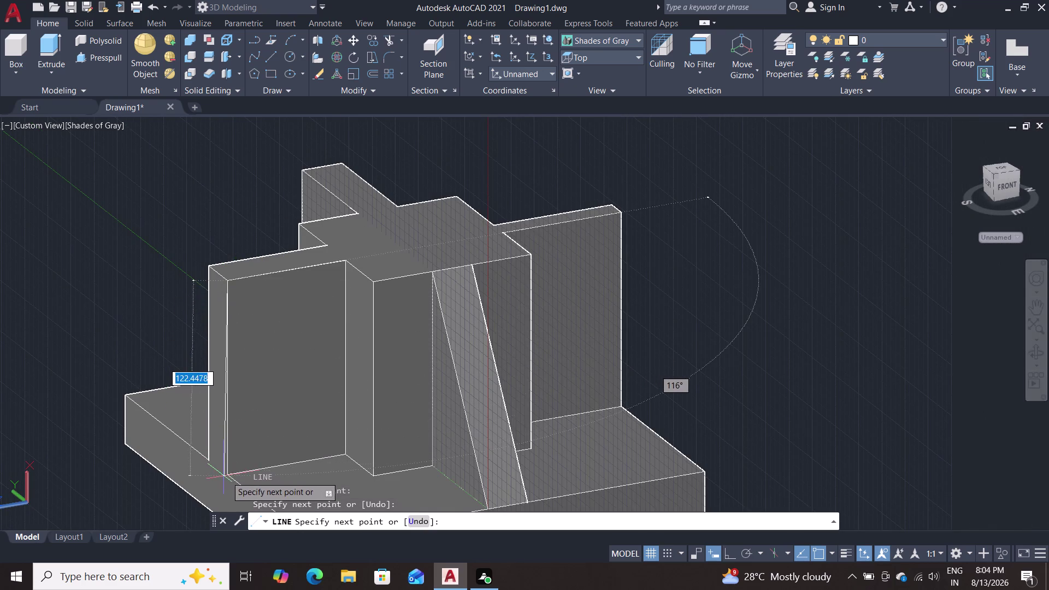
middle_drag(160, 423, 266, 401)
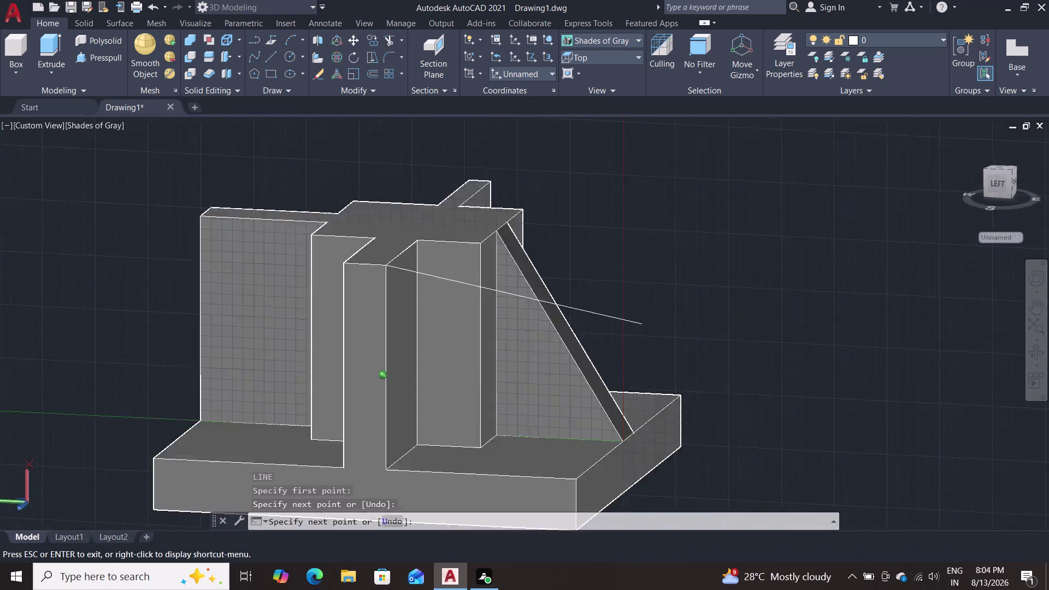
middle_drag(266, 401, 217, 399)
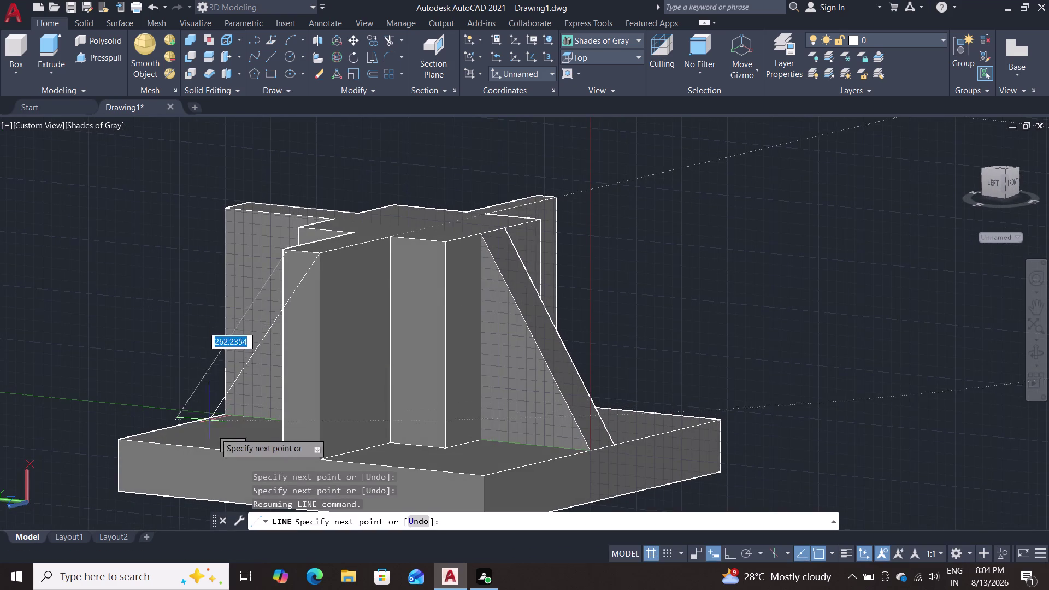
middle_drag(204, 427, 119, 462)
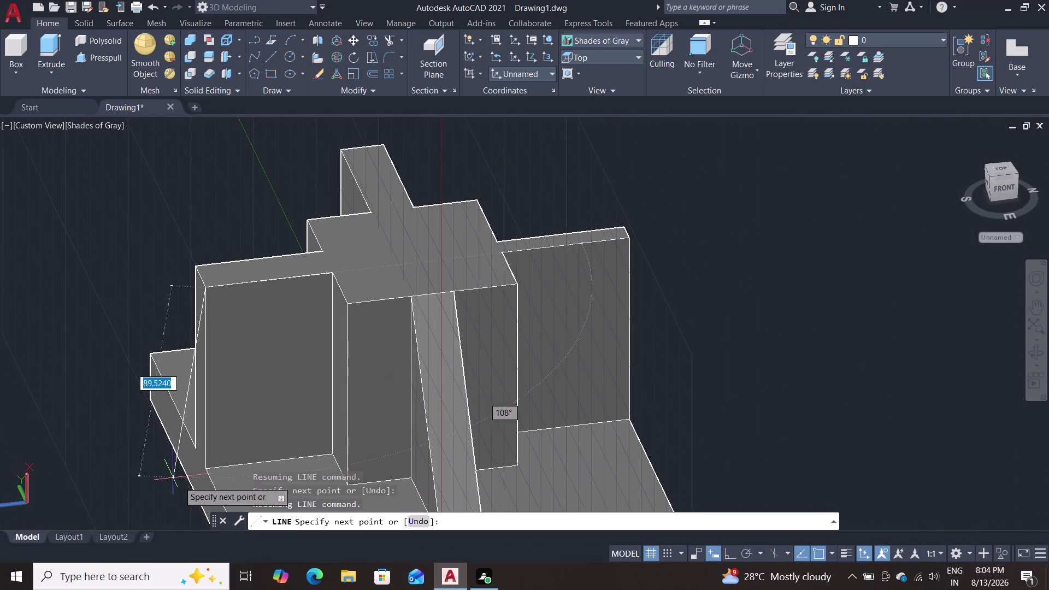
scroll(up, 3)
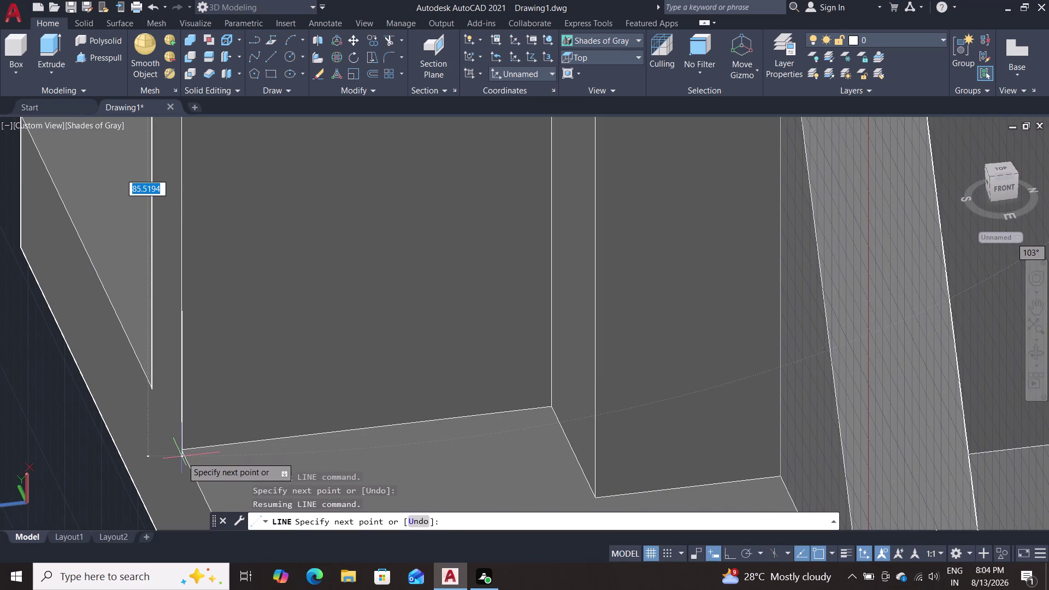
scroll(up, 3)
scroll(up, 3)
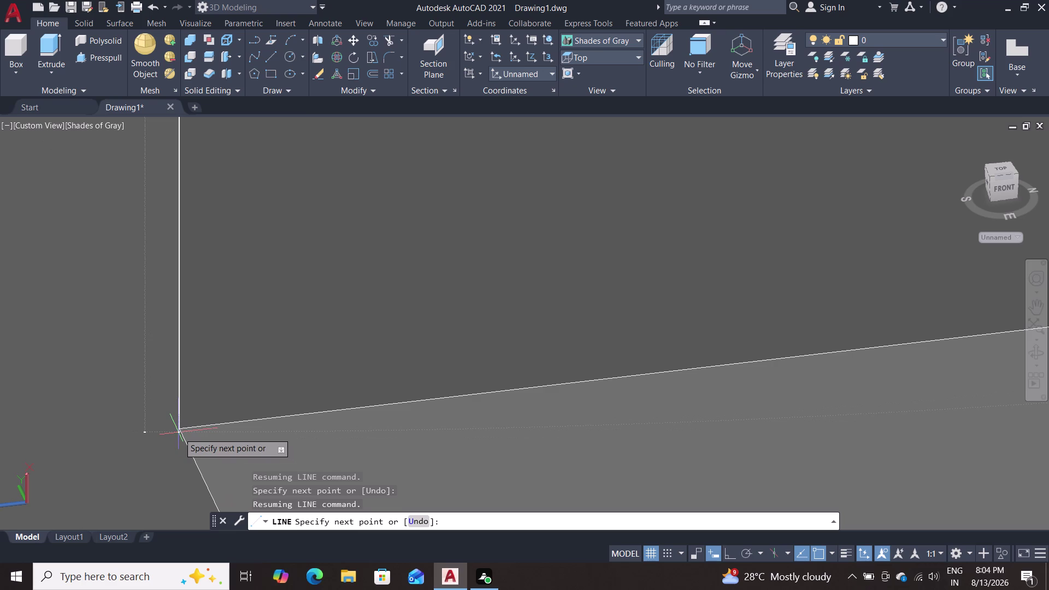
click(178, 429)
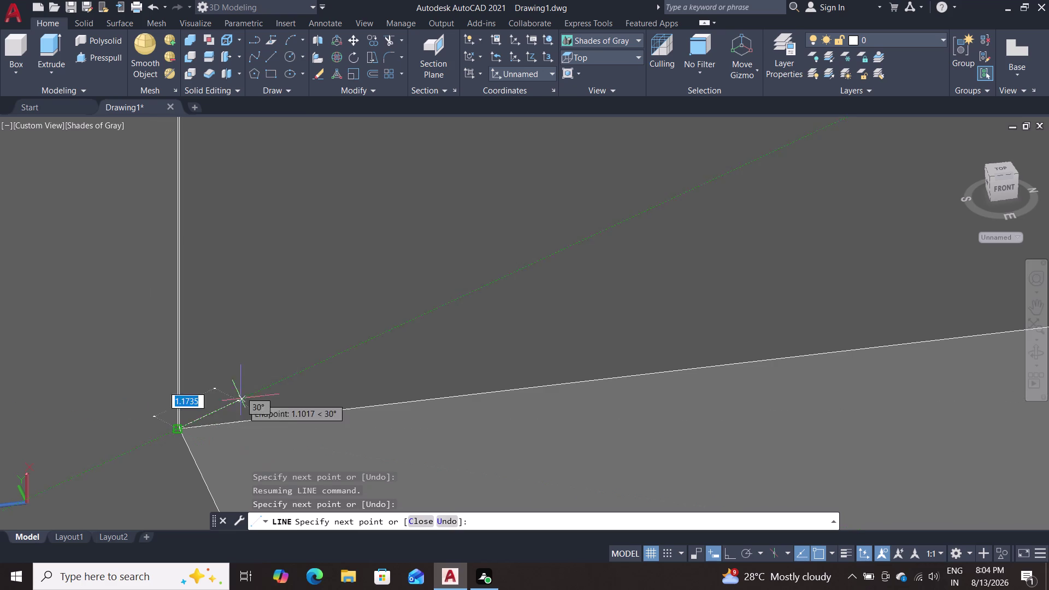
Pick a point at the wall's upper corner, cancel, and delete the stray crossing line.
scroll(down, 3)
scroll(down, 3)
middle_drag(453, 268, 425, 338)
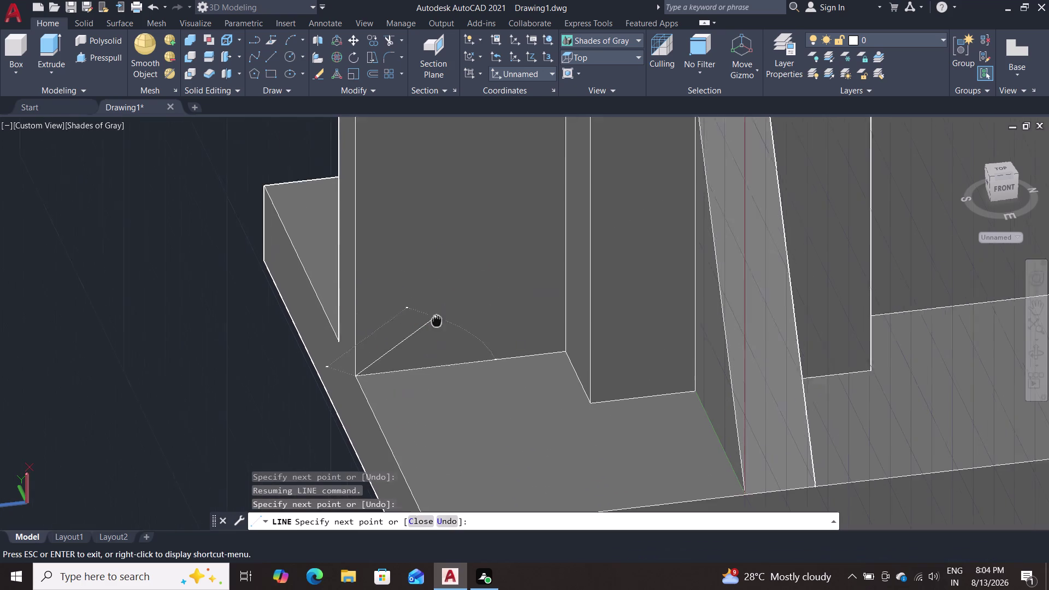
middle_drag(425, 338, 380, 482)
scroll(up, 3)
middle_drag(521, 227, 486, 344)
scroll(up, 3)
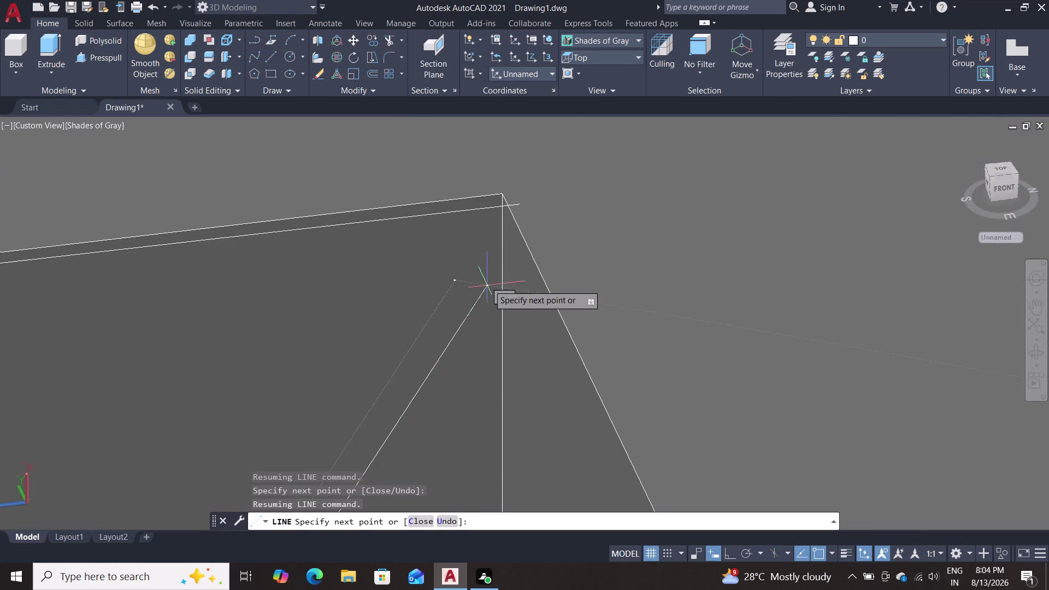
scroll(up, 3)
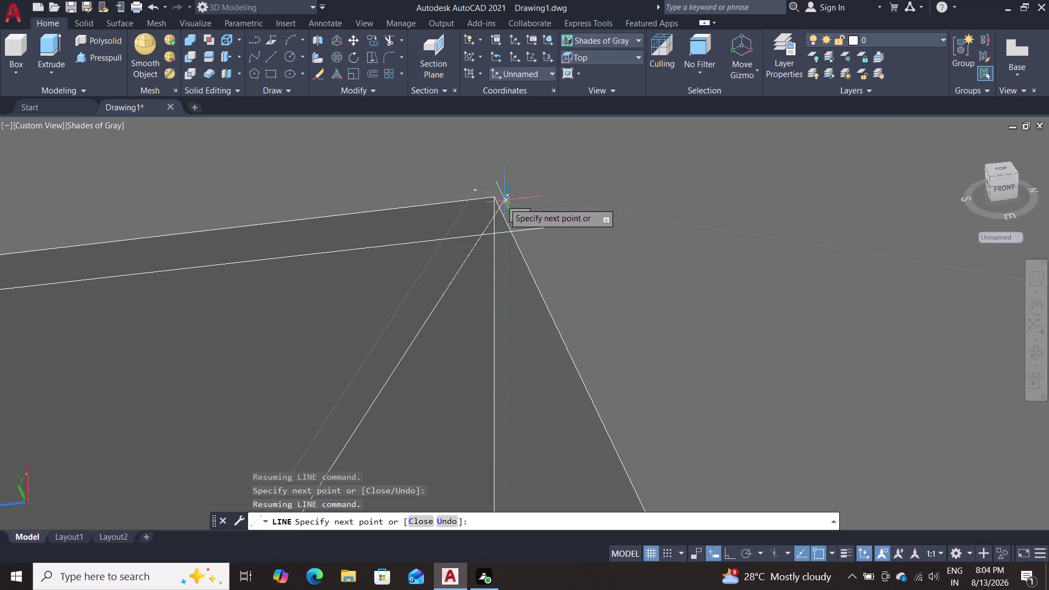
scroll(up, 3)
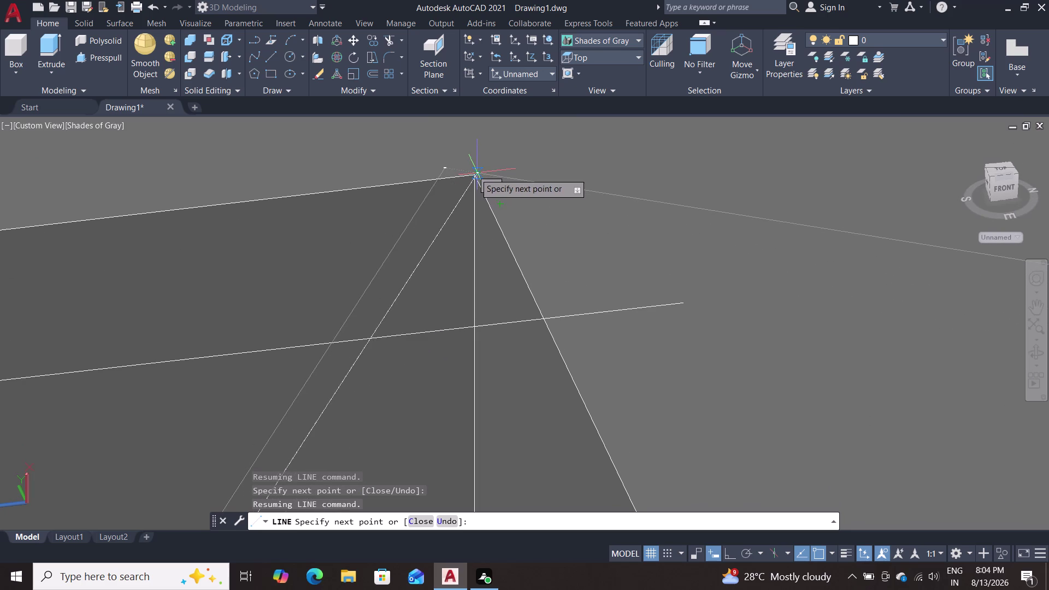
click(470, 176)
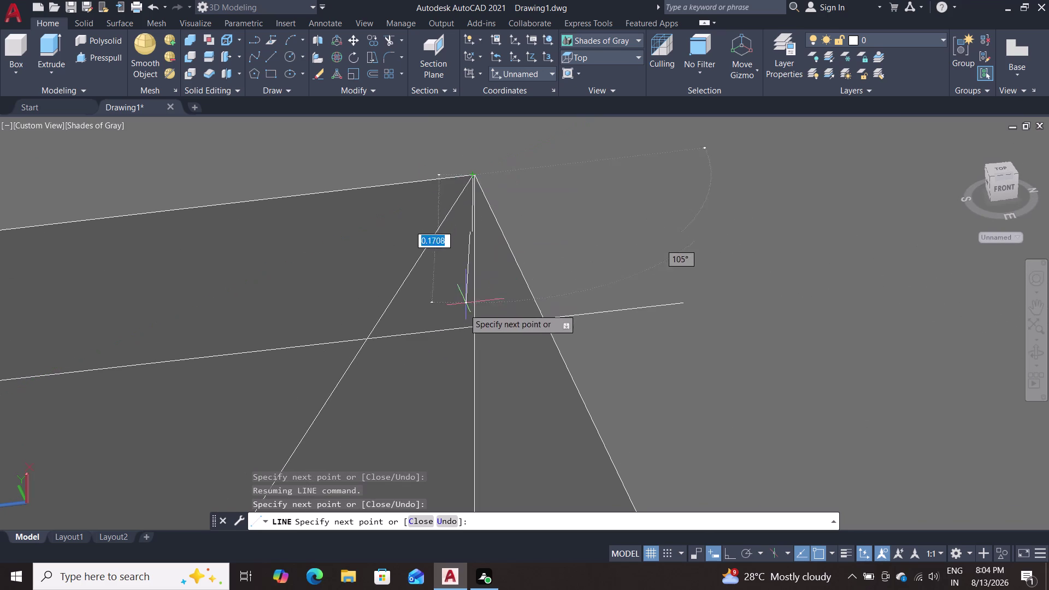
key(Escape)
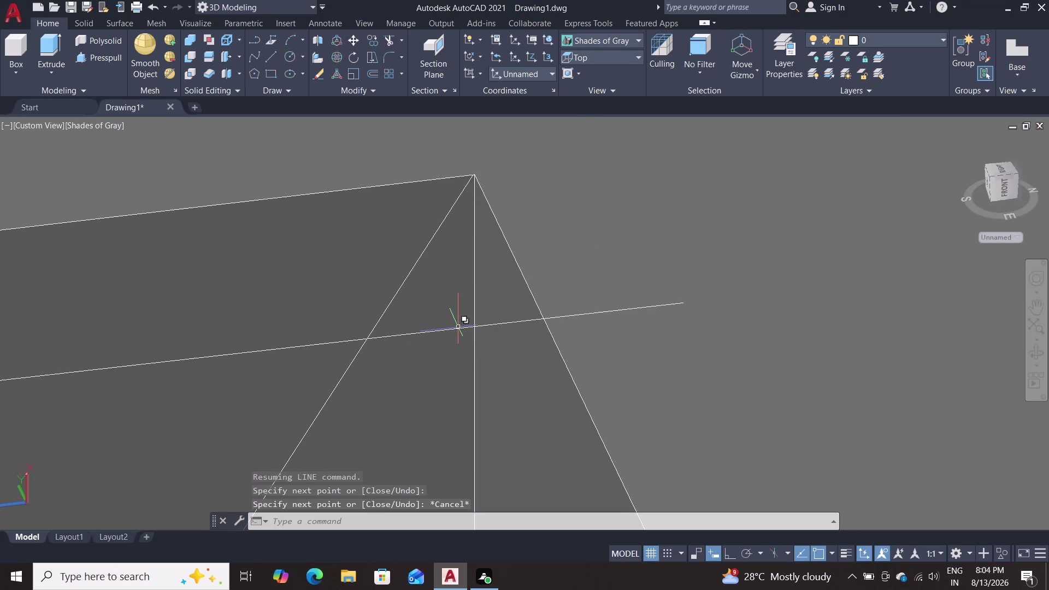
click(459, 327)
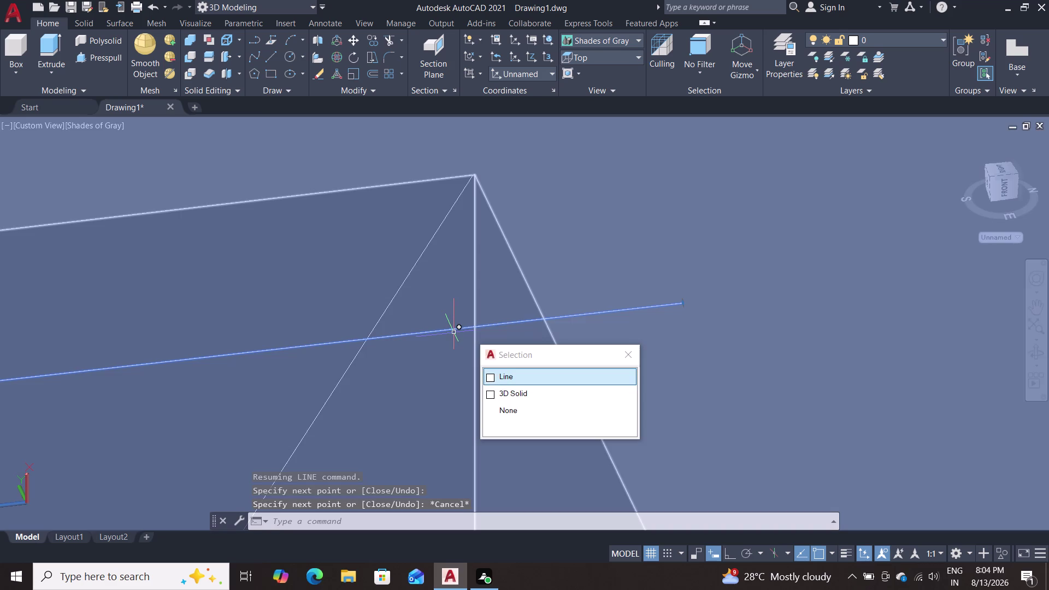
key(Delete)
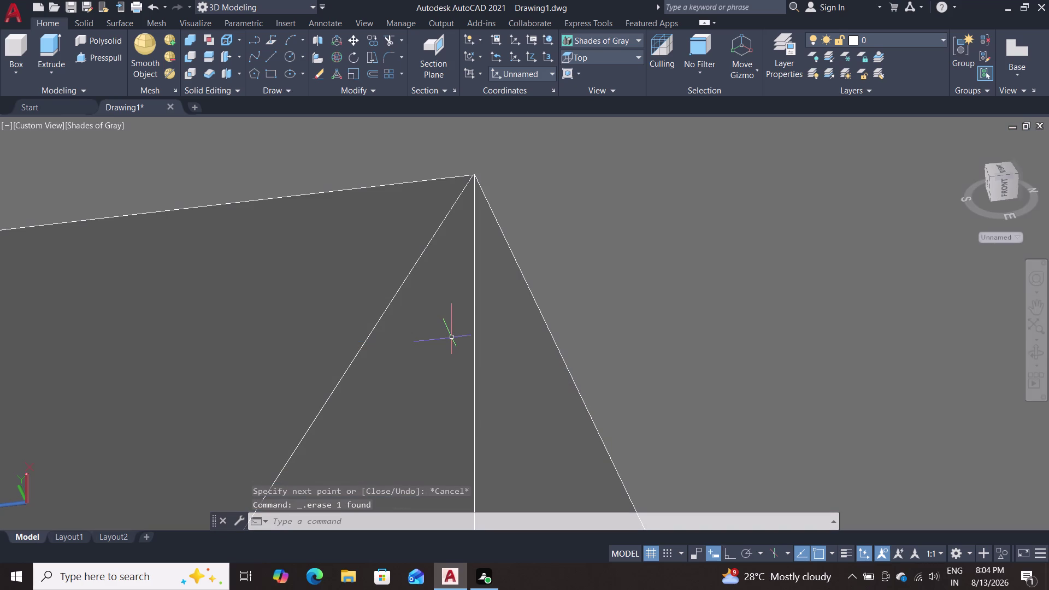
Start a new line at the wall's top corner and pan along the top edge.
key(l)
key(Return)
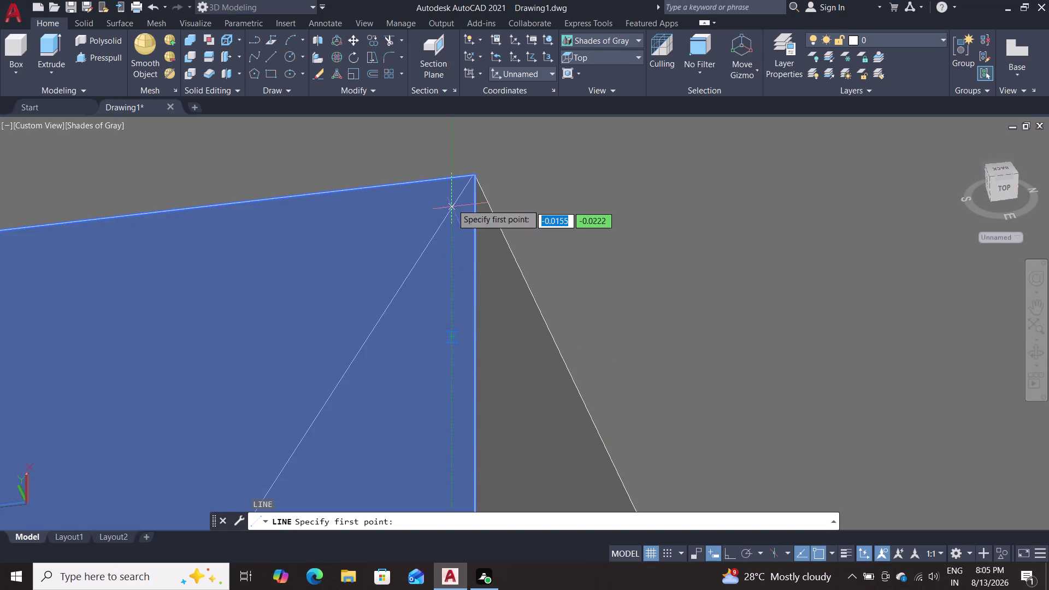
click(473, 178)
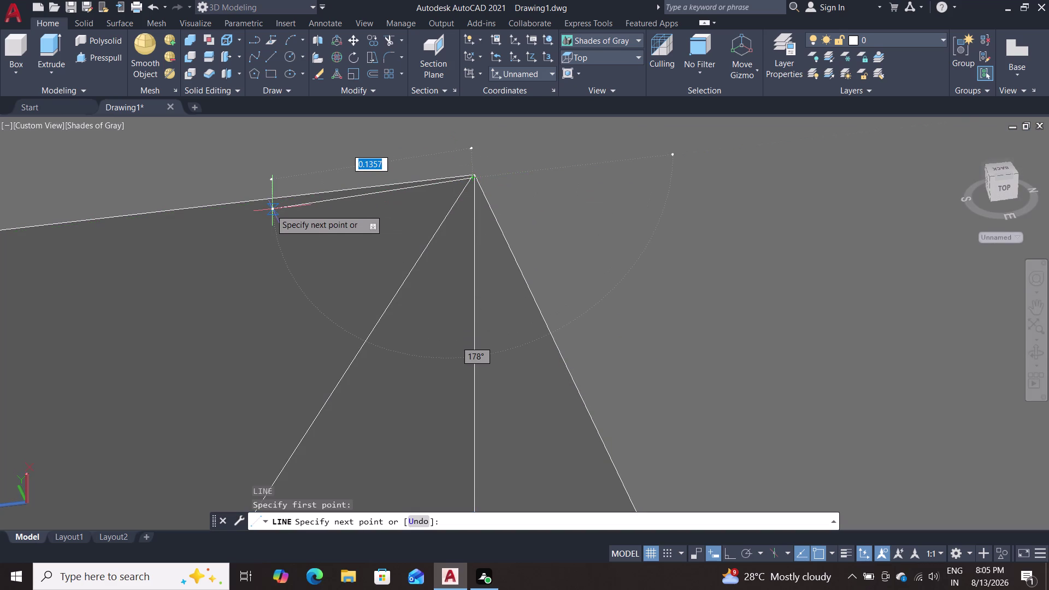
scroll(down, 3)
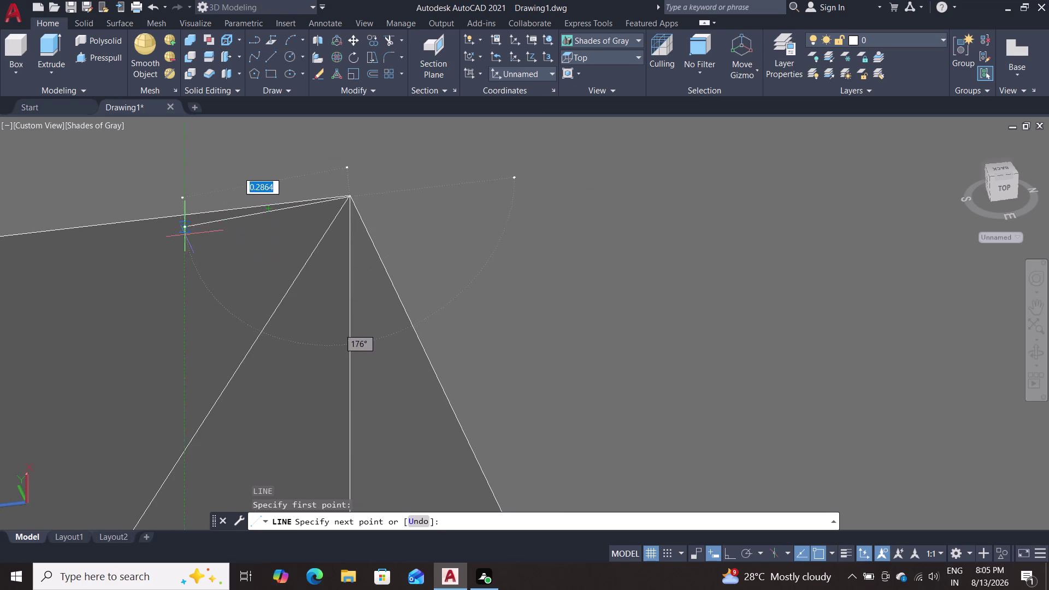
scroll(down, 3)
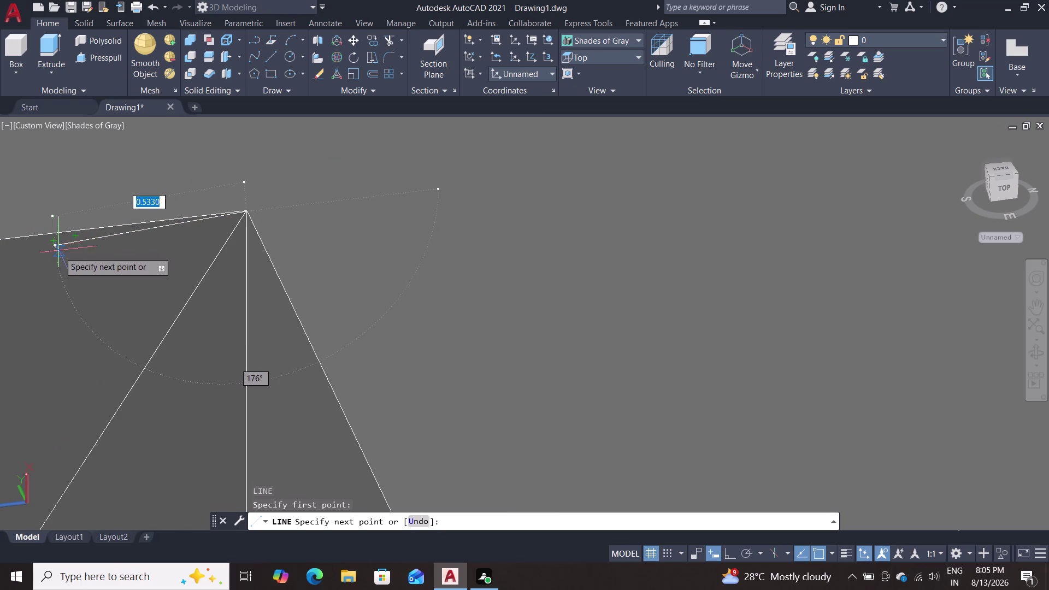
middle_drag(106, 283, 659, 242)
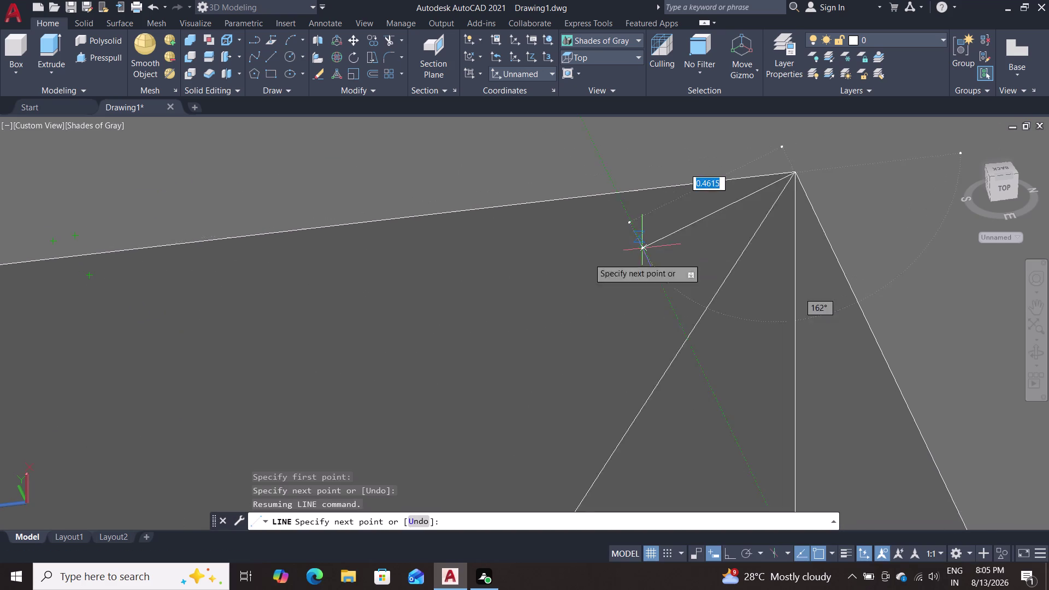
scroll(down, 3)
scroll(down, 3)
Pan back to the wall's top corner, cancel the line, and select the solid.
middle_drag(276, 271, 471, 195)
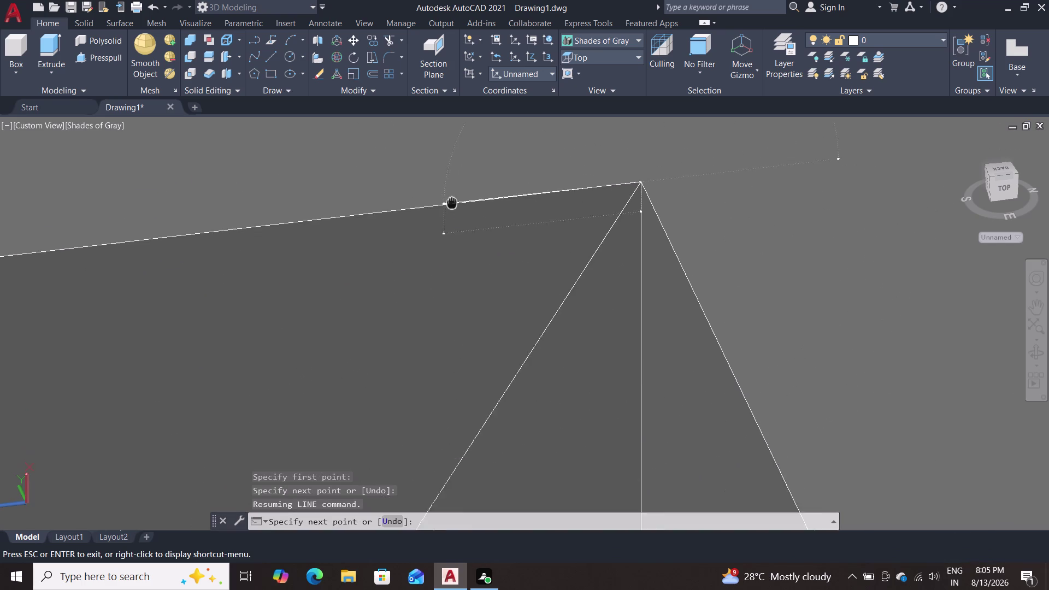
middle_drag(471, 196, 731, 179)
middle_drag(224, 337, 537, 307)
scroll(down, 3)
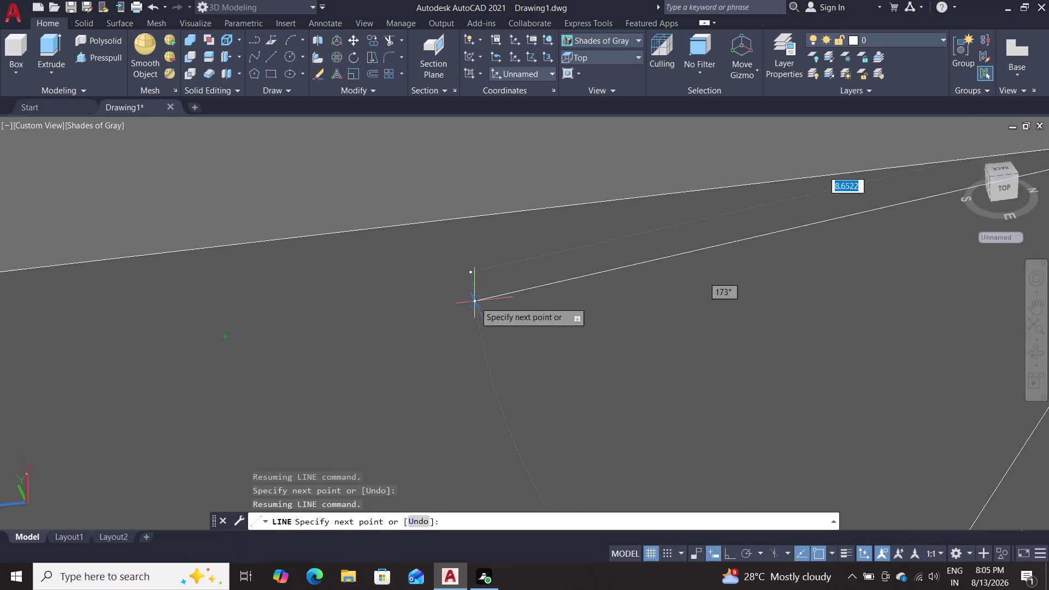
scroll(down, 3)
scroll(down, 3)
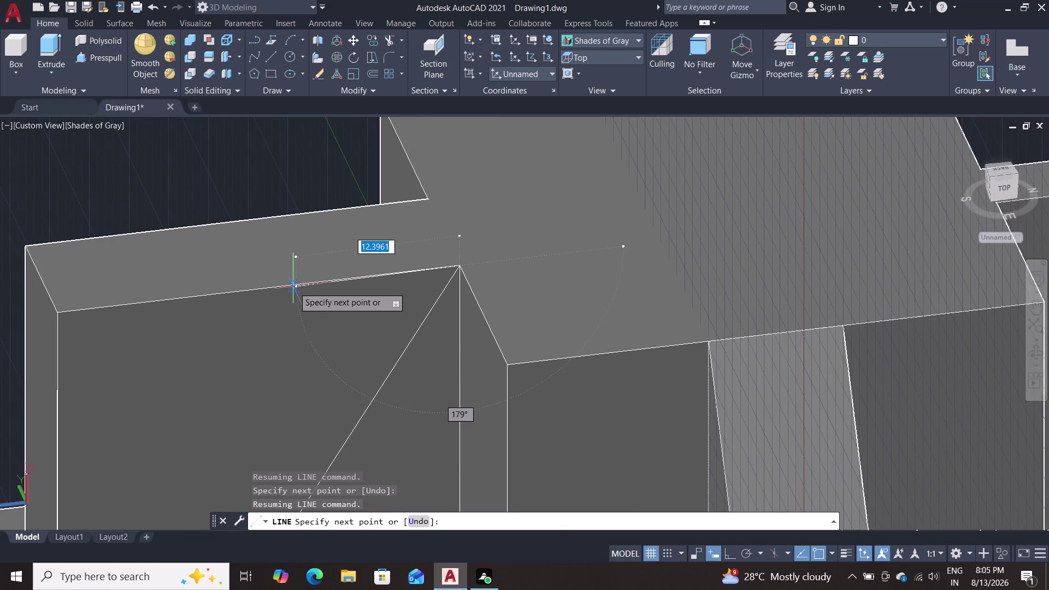
middle_drag(247, 300, 517, 227)
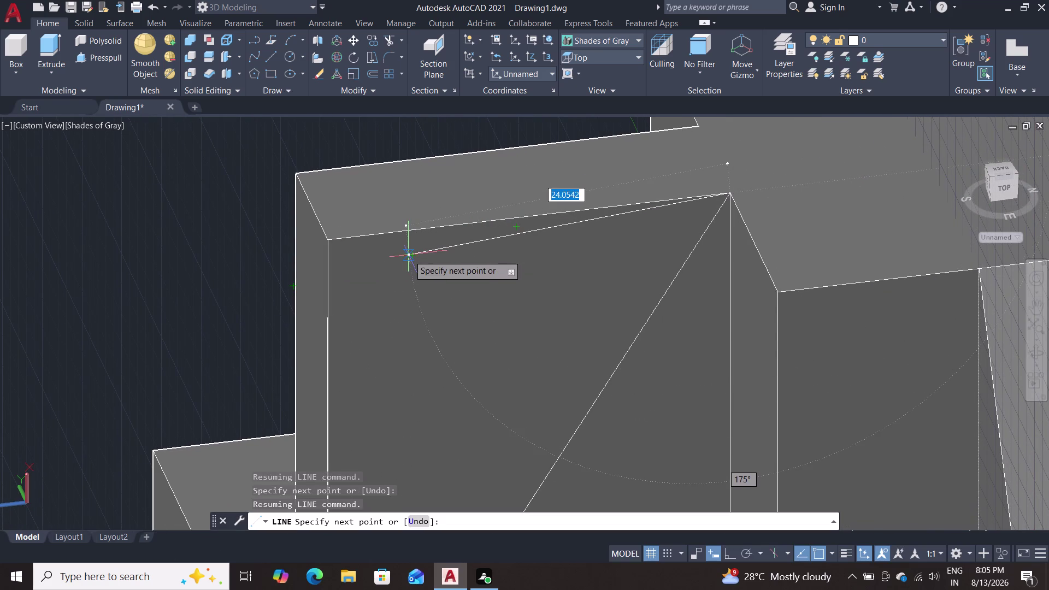
key(Escape)
key(Escape)
scroll(down, 3)
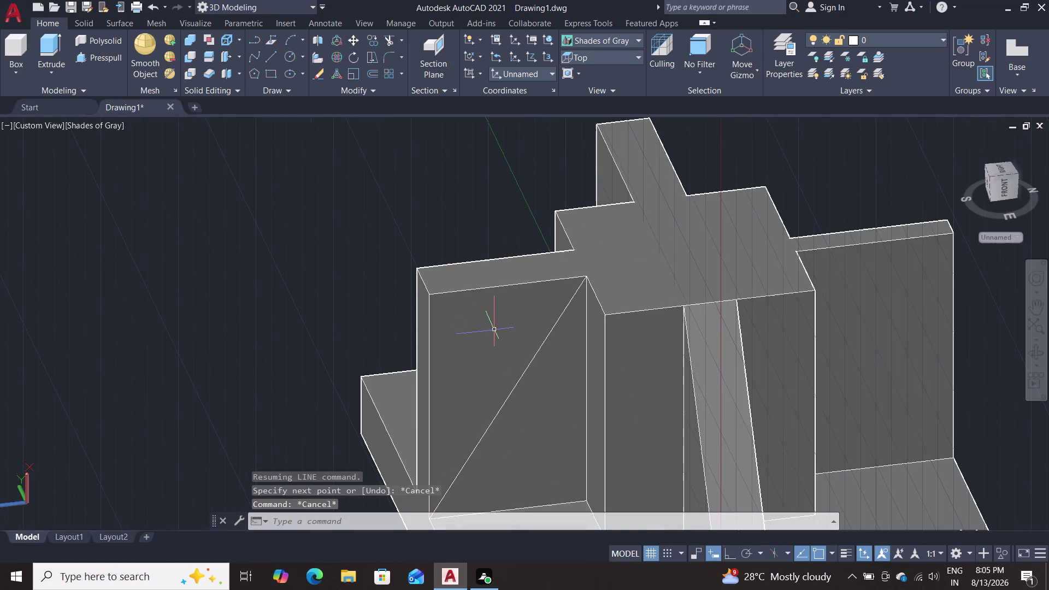
click(432, 375)
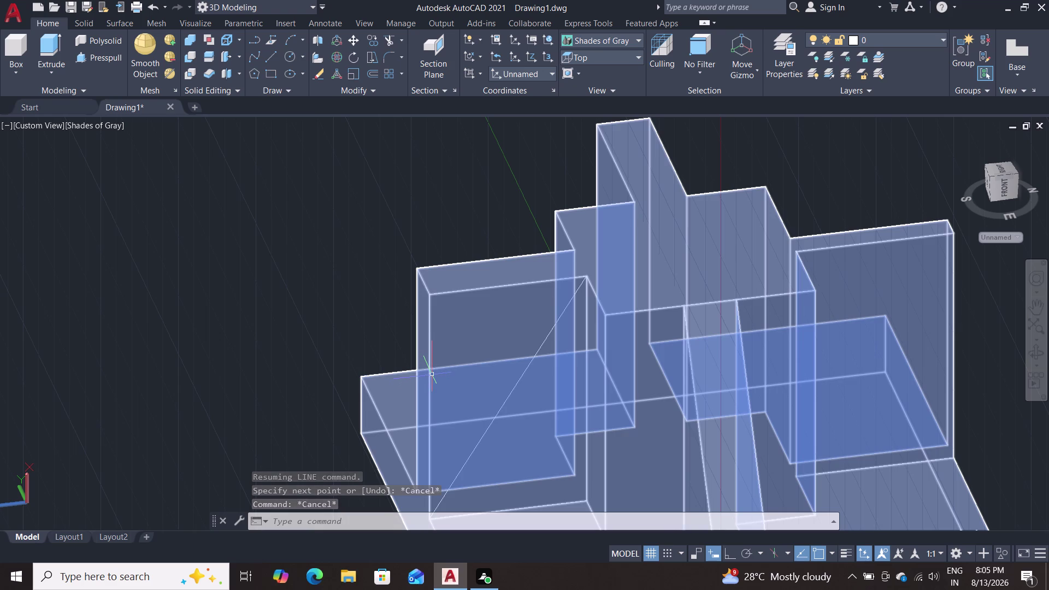
Erase the two stray diagonal lines sticking out beside the wall.
key(Escape)
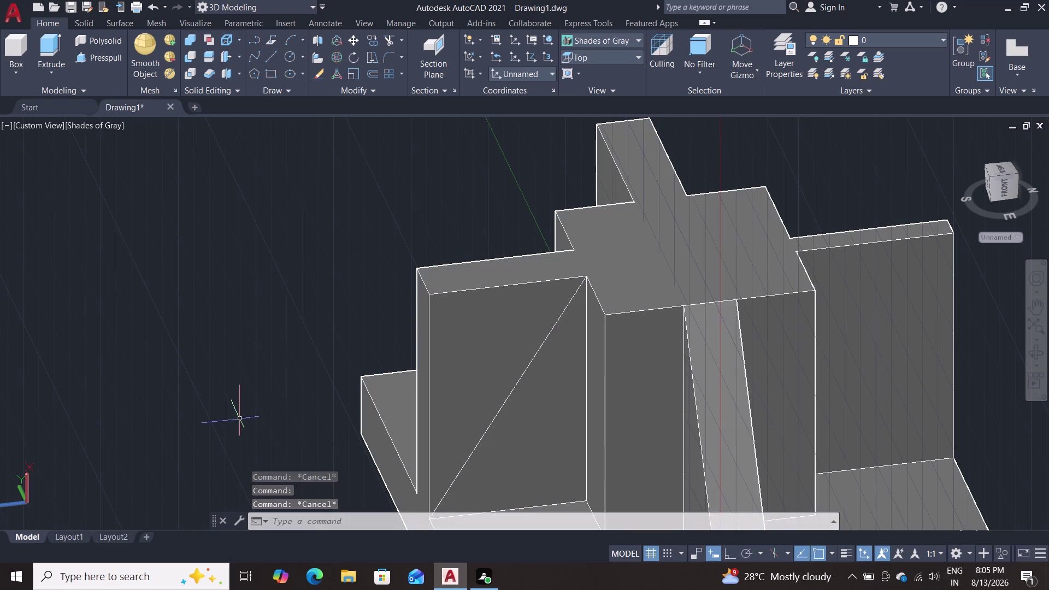
middle_drag(293, 369, 253, 359)
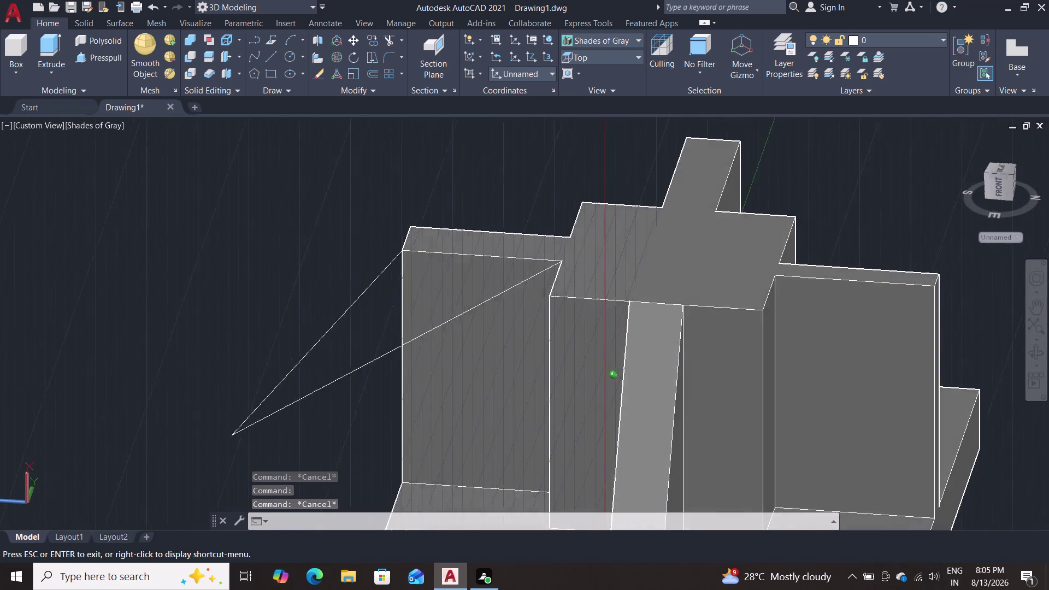
middle_drag(253, 359, 250, 366)
click(298, 383)
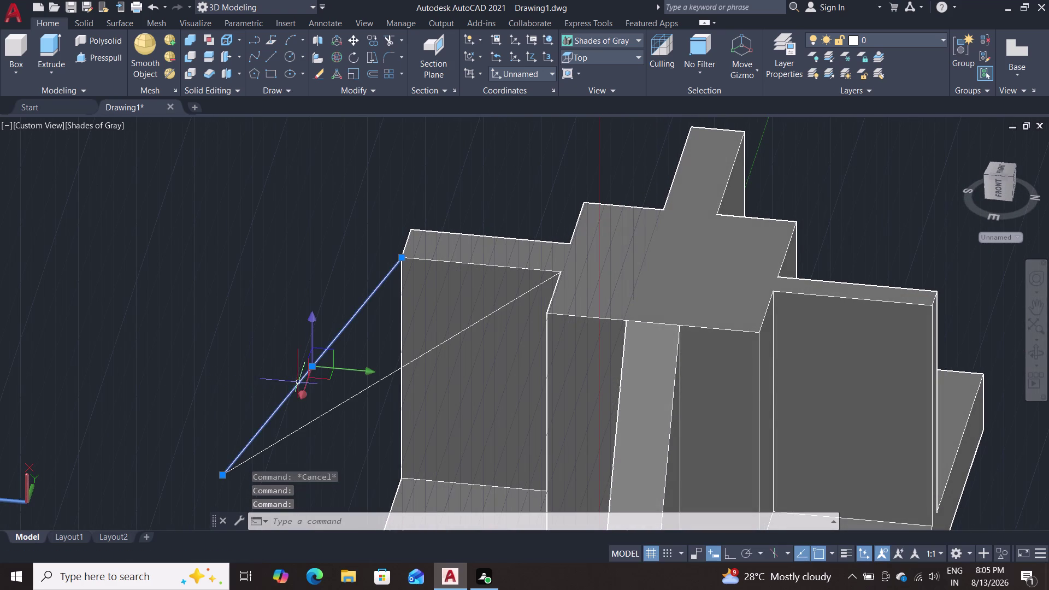
click(342, 401)
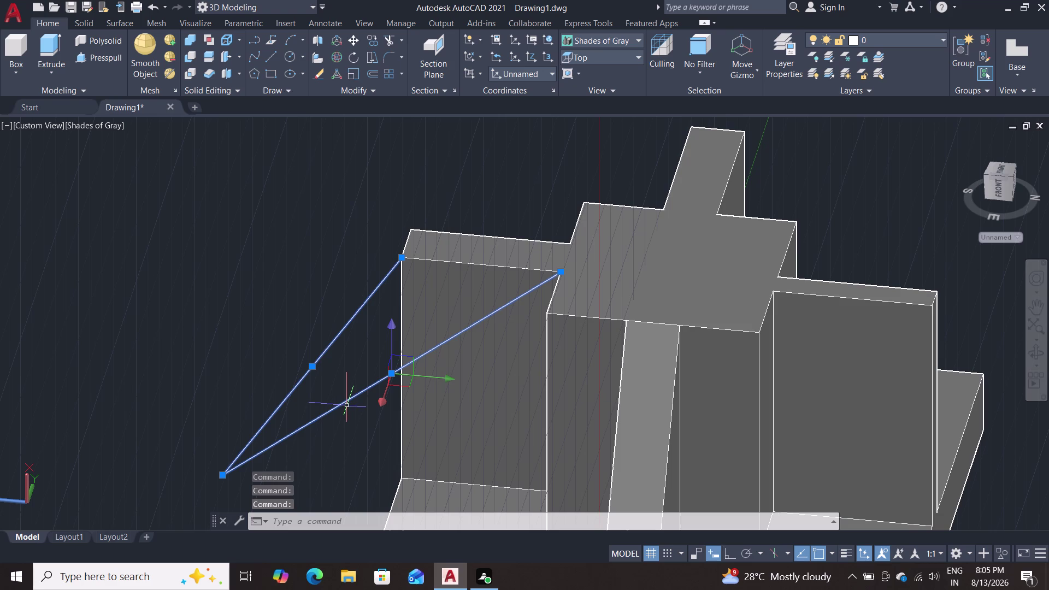
key(Delete)
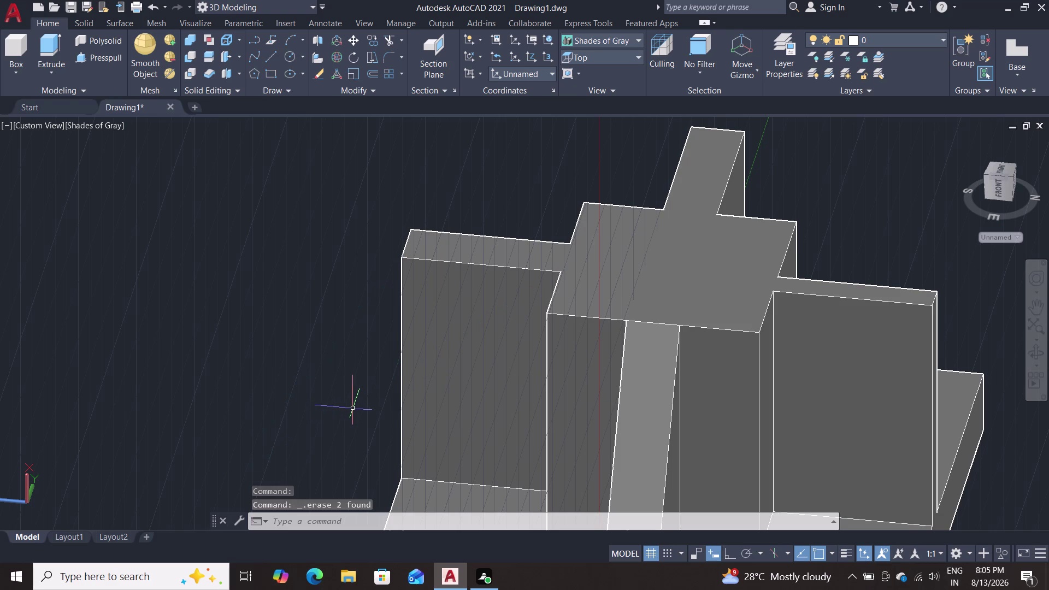
Orbit around the slab to view the model from another side.
scroll(down, 3)
scroll(up, 3)
middle_drag(568, 381, 447, 374)
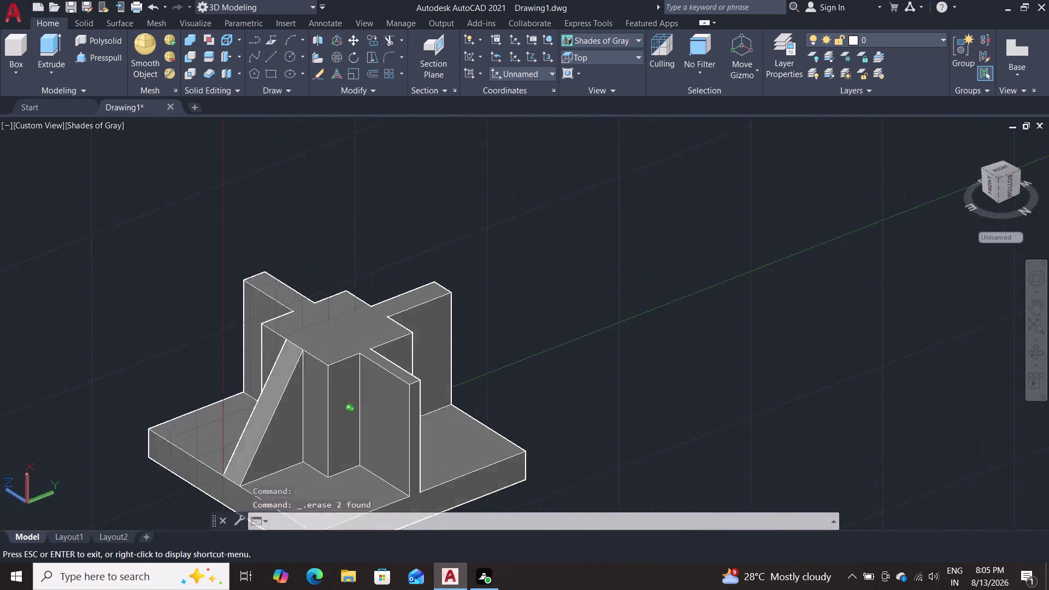
middle_drag(447, 374, 402, 383)
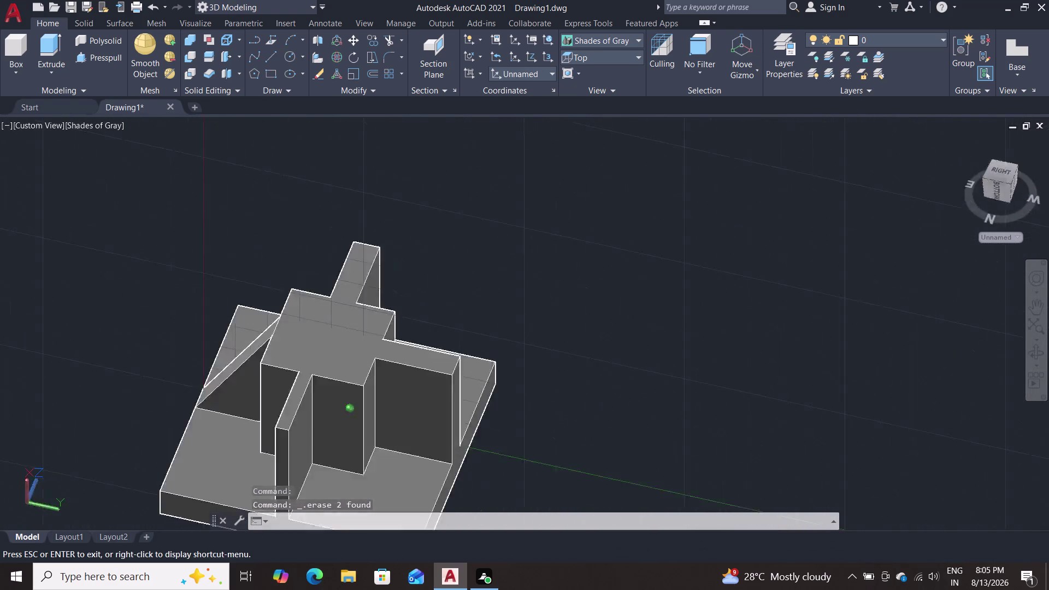
middle_drag(402, 383, 298, 389)
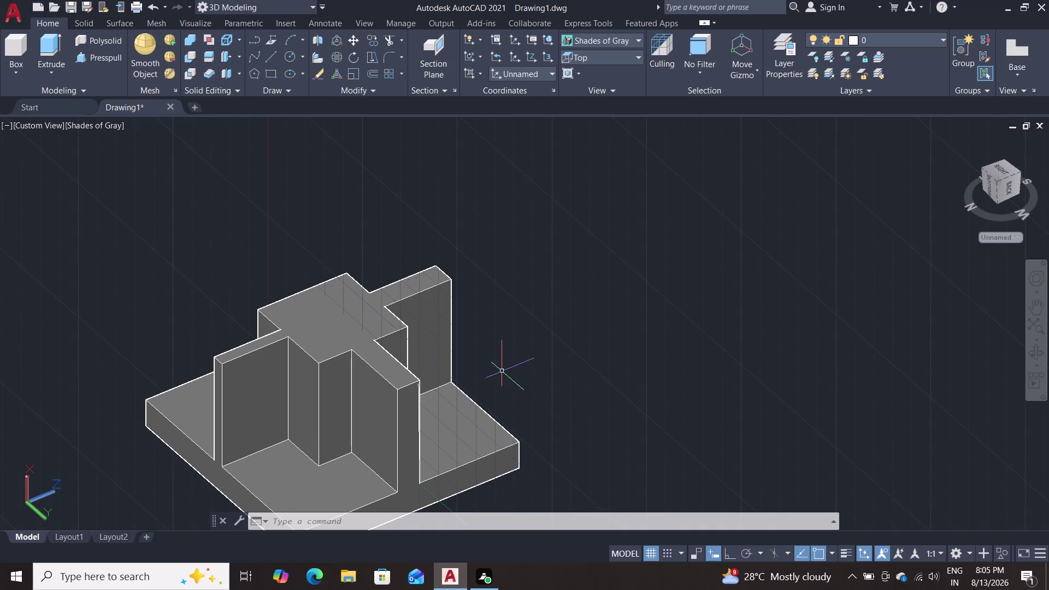
middle_drag(603, 371, 293, 349)
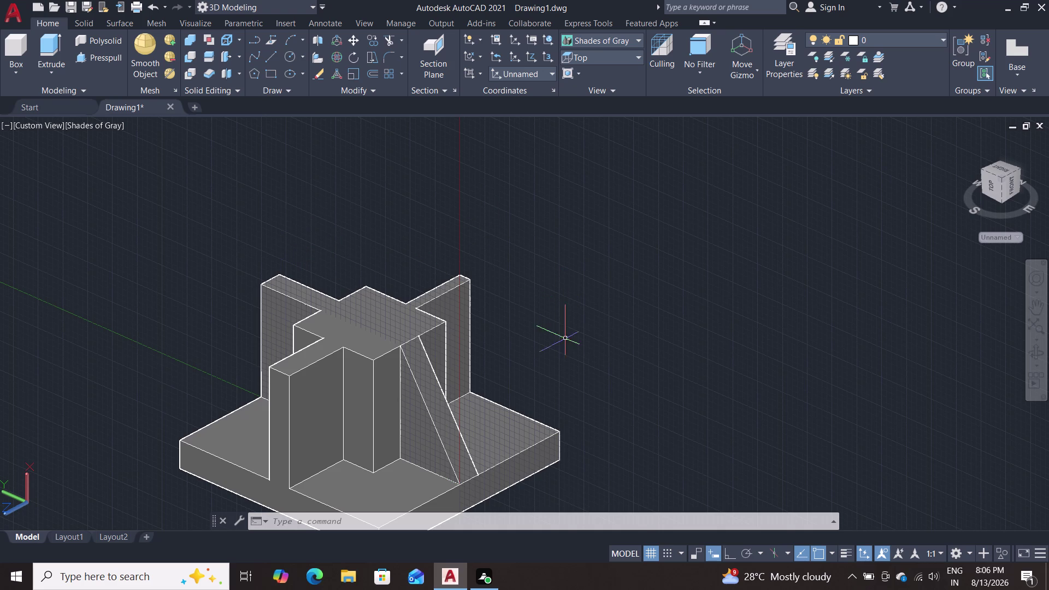
scroll(up, 3)
middle_drag(570, 343, 697, 248)
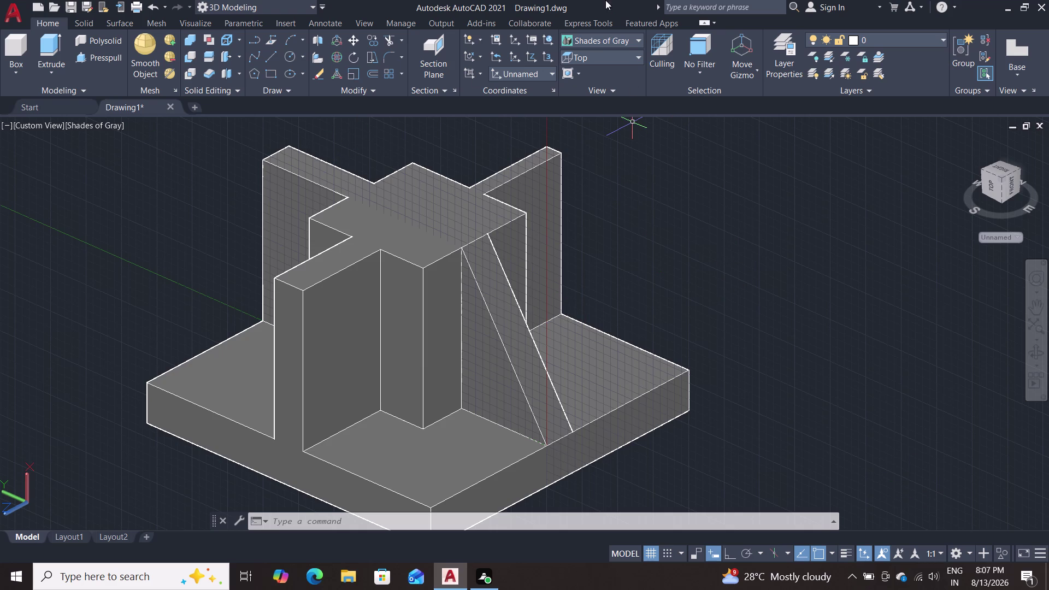
Switch the viewport to the Top preset view, then to the Left preset view.
double_click(626, 58)
click(625, 58)
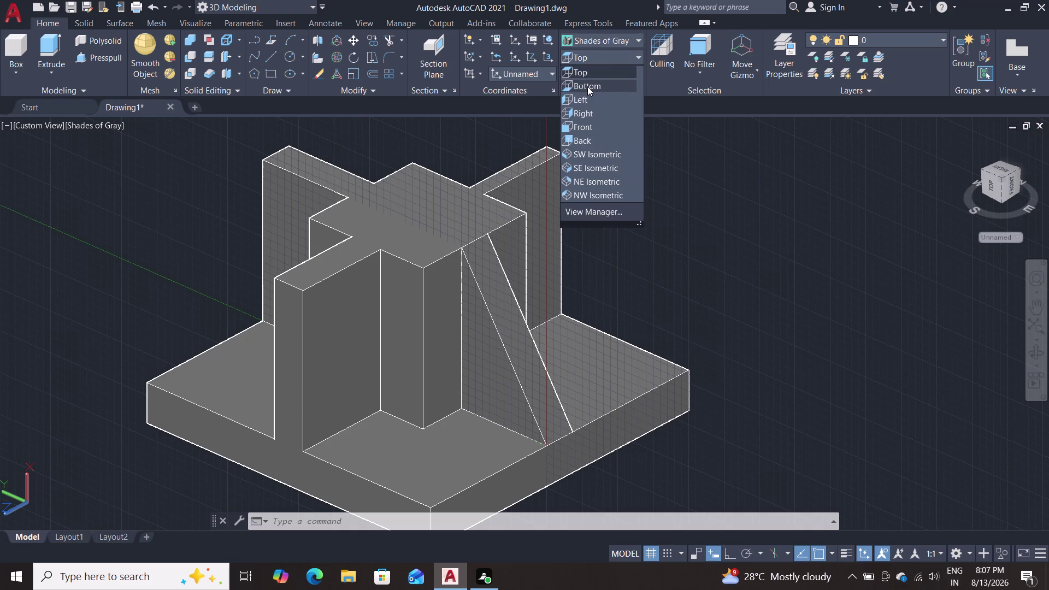
click(585, 70)
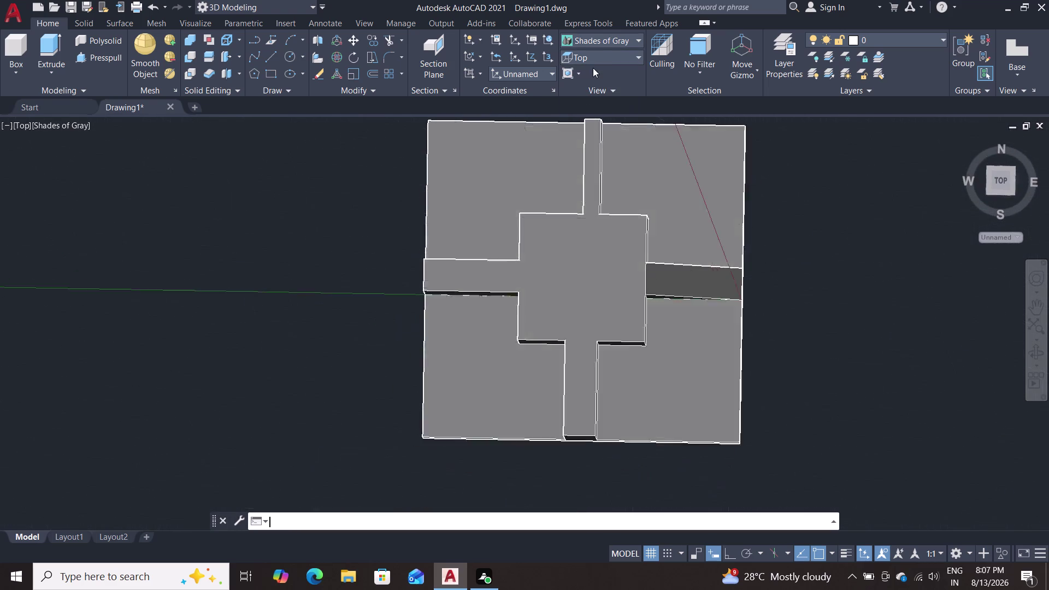
click(596, 56)
click(597, 56)
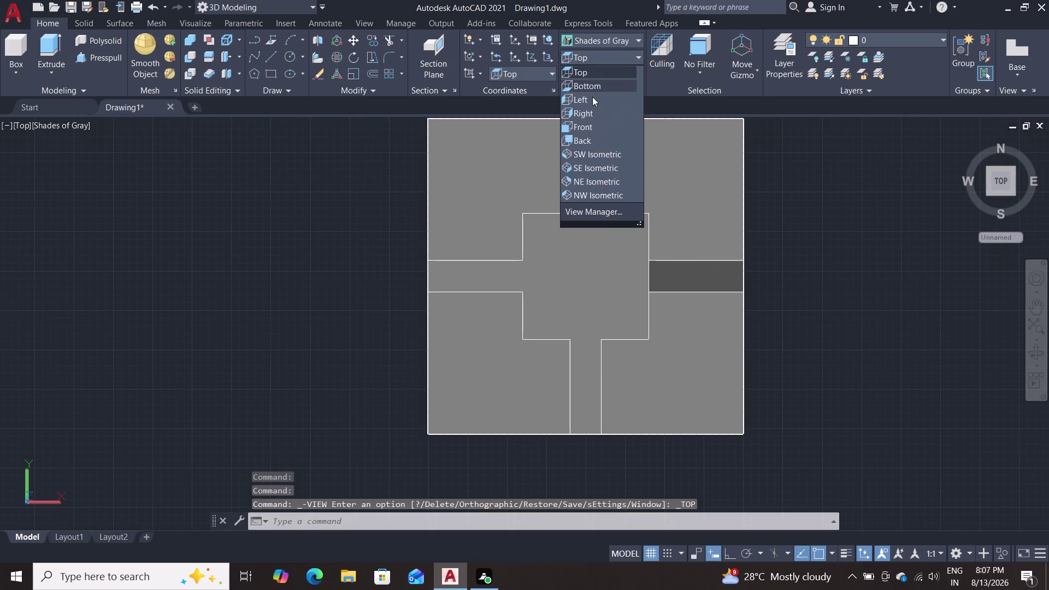
click(593, 94)
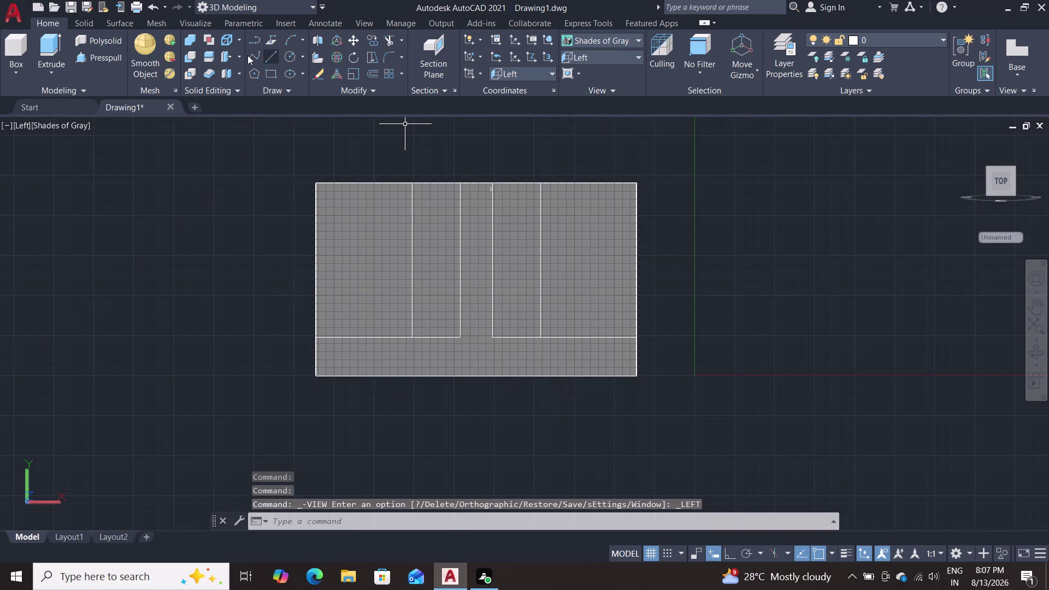
Trace a line triangle on the leftmost bay: wall top, lower-left, top-left corner, back along top.
click(271, 57)
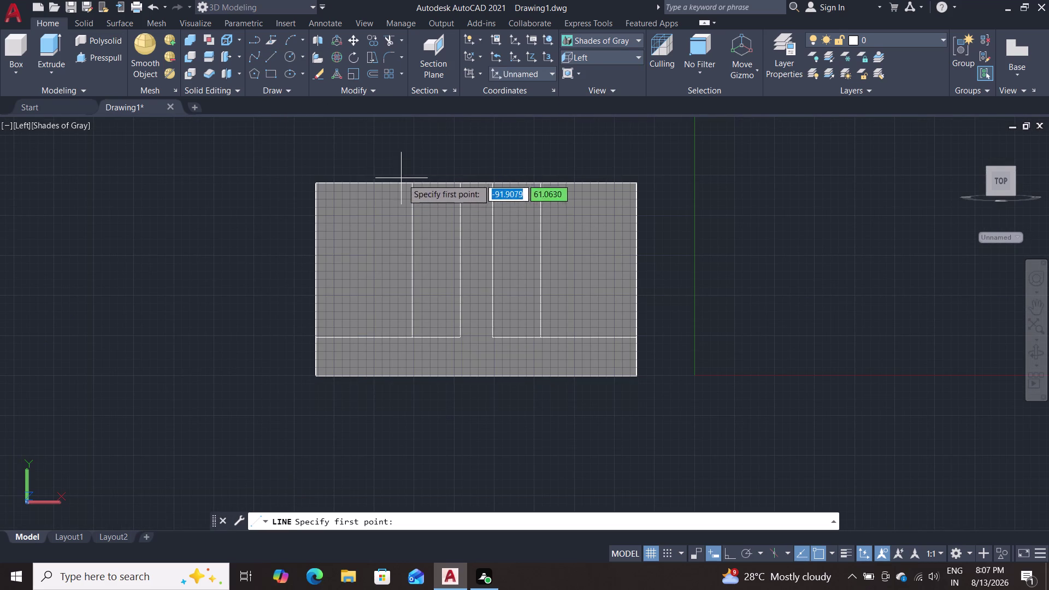
double_click(411, 183)
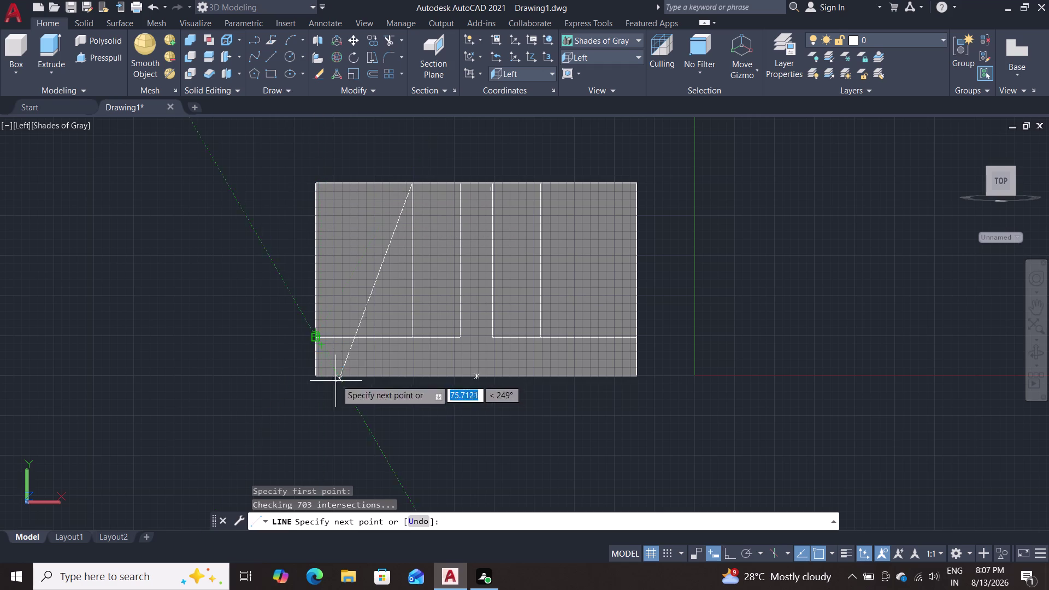
click(320, 342)
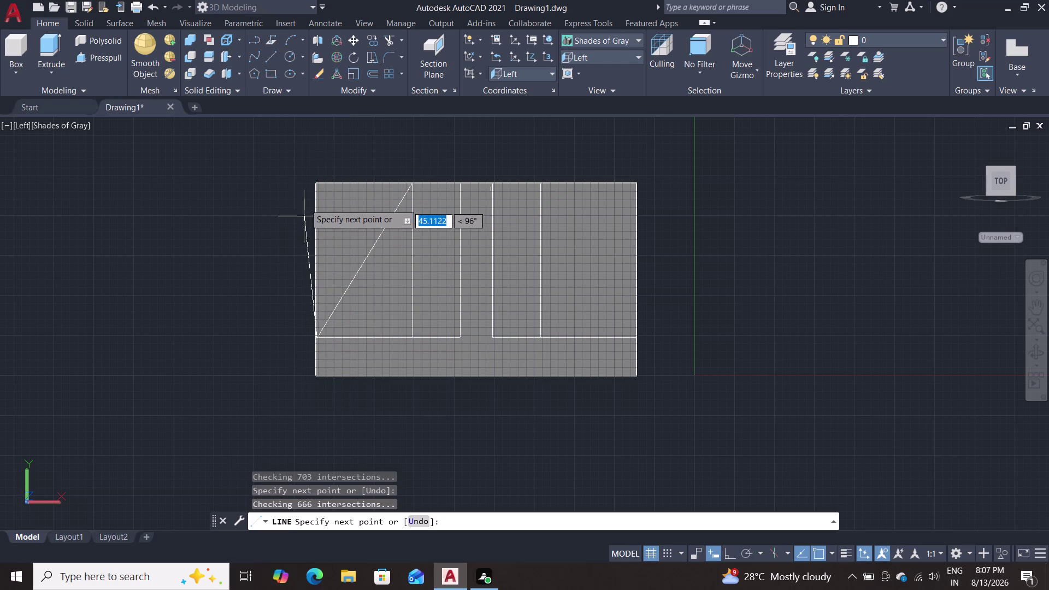
click(318, 183)
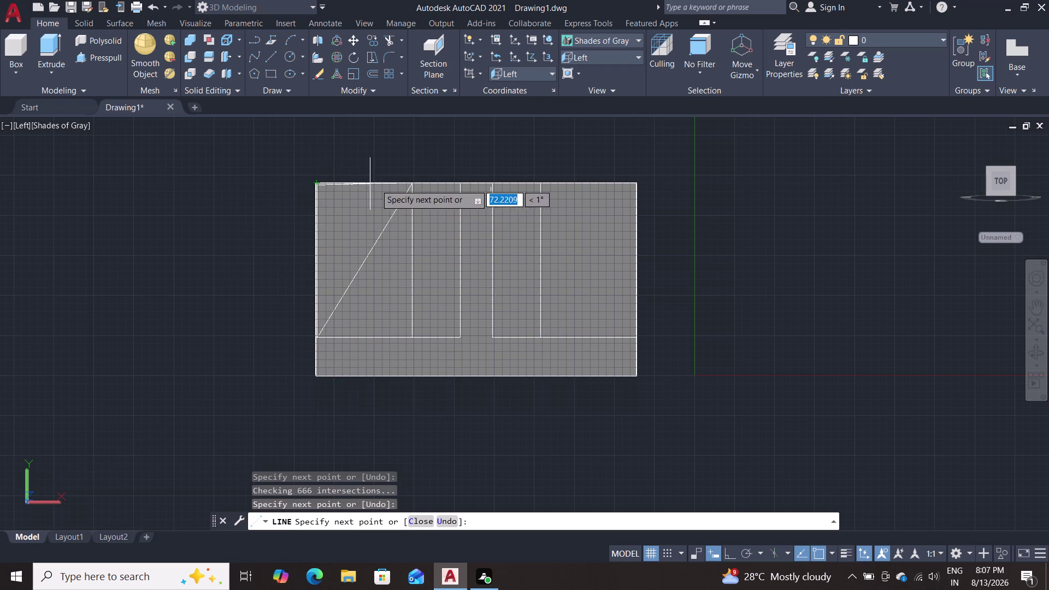
double_click(415, 180)
right_click(308, 180)
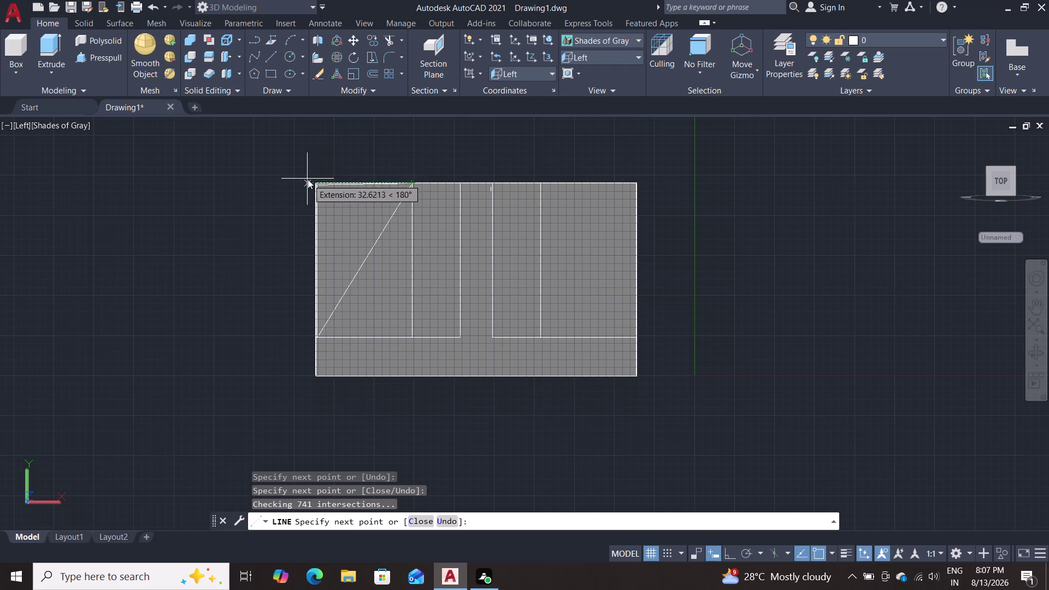
double_click(344, 188)
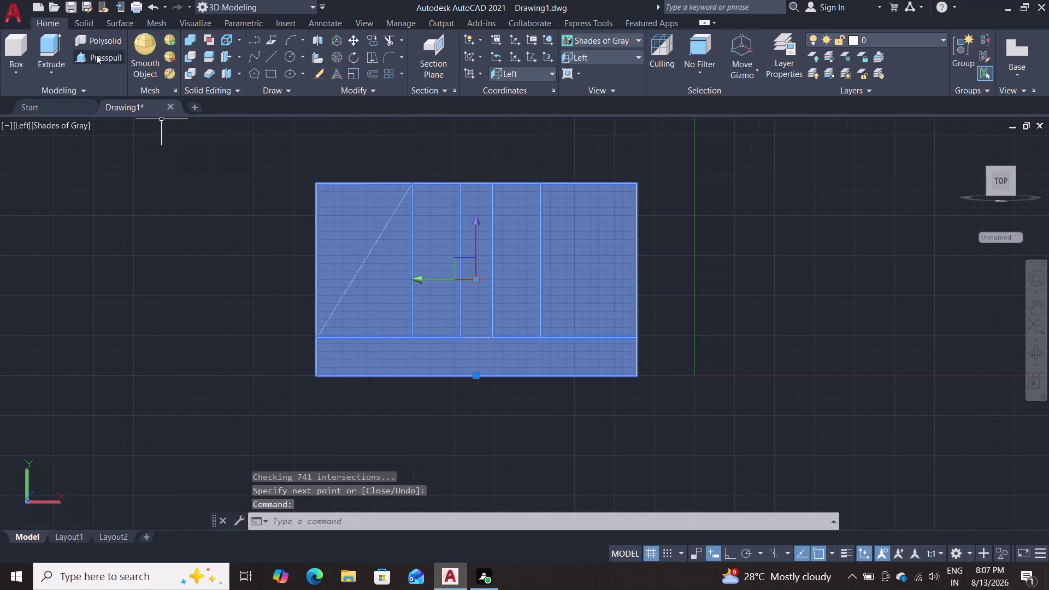
click(96, 63)
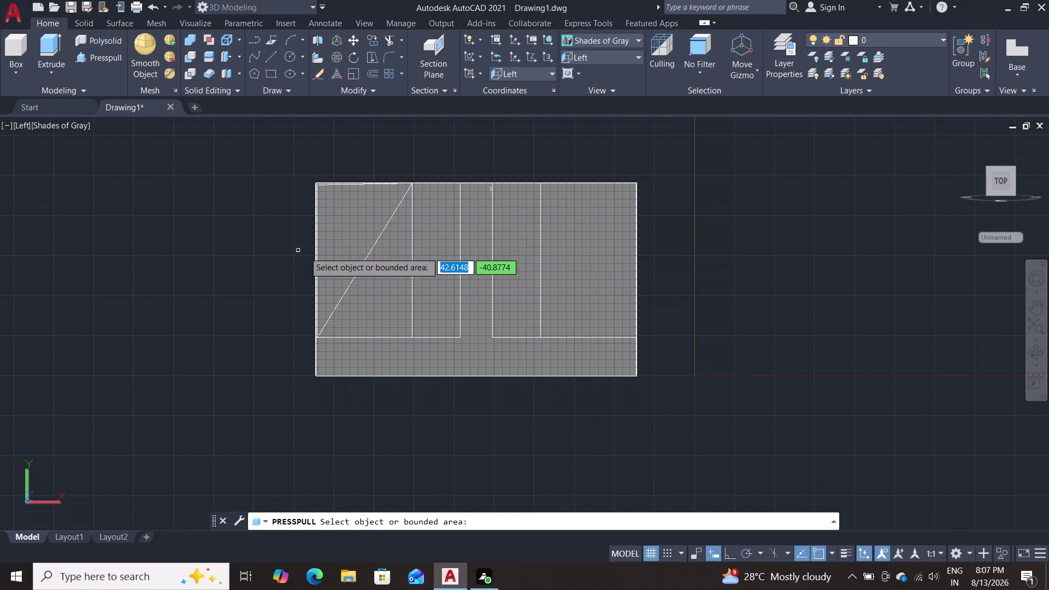
double_click(383, 229)
drag(373, 225, 359, 225)
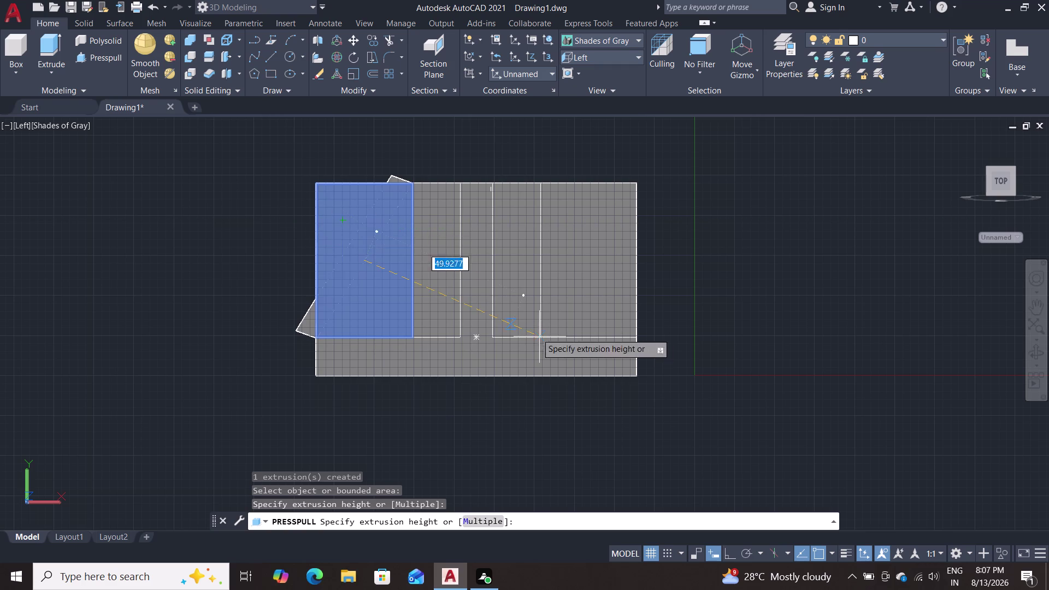
key(Escape)
middle_drag(237, 333, 265, 382)
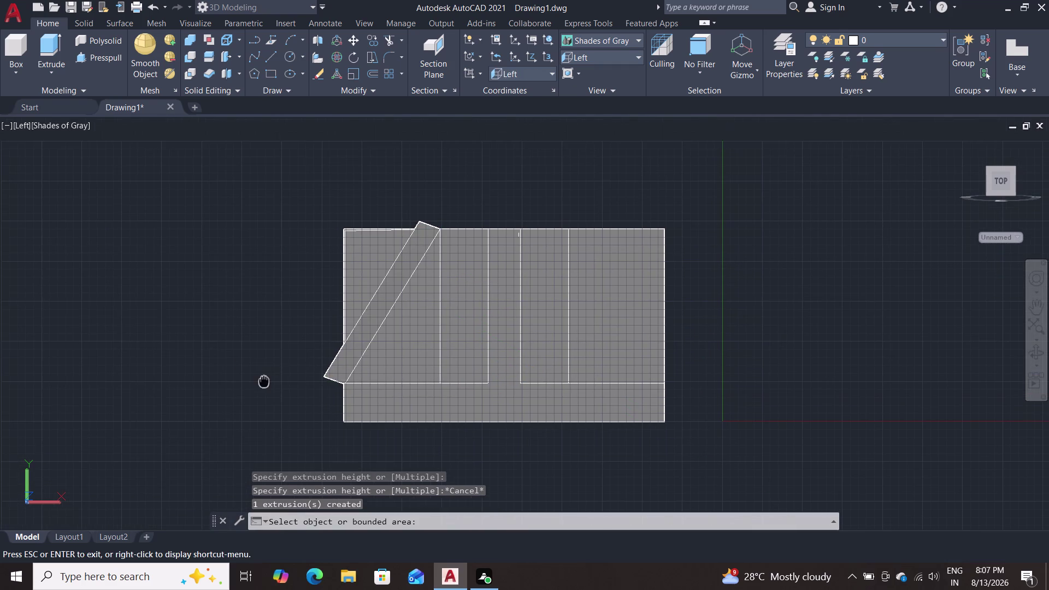
middle_drag(265, 382, 266, 384)
scroll(up, 3)
middle_drag(265, 339, 282, 387)
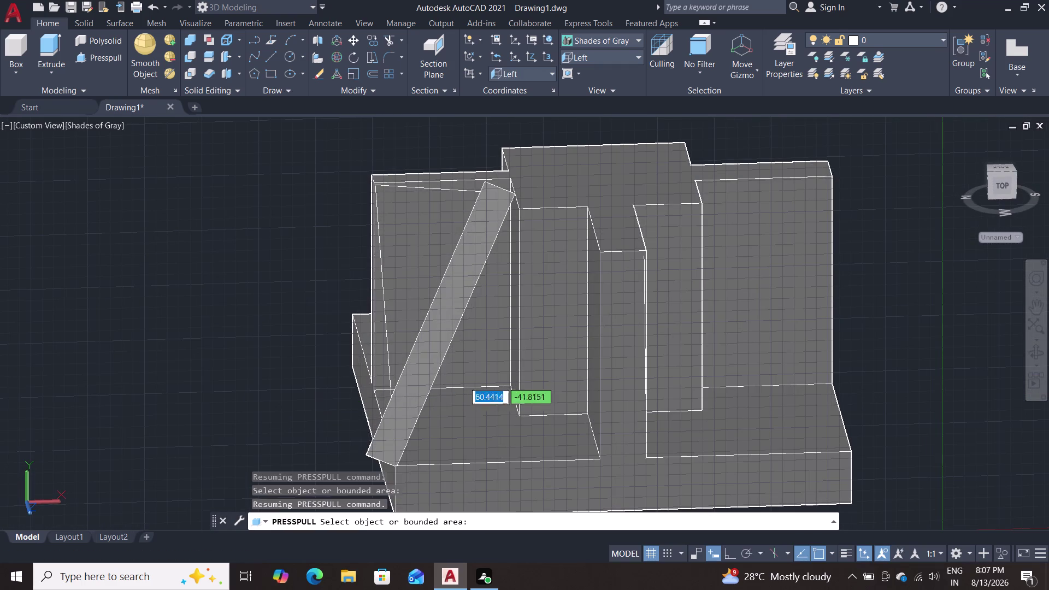
key(ctrl+z)
key(ctrl+z)
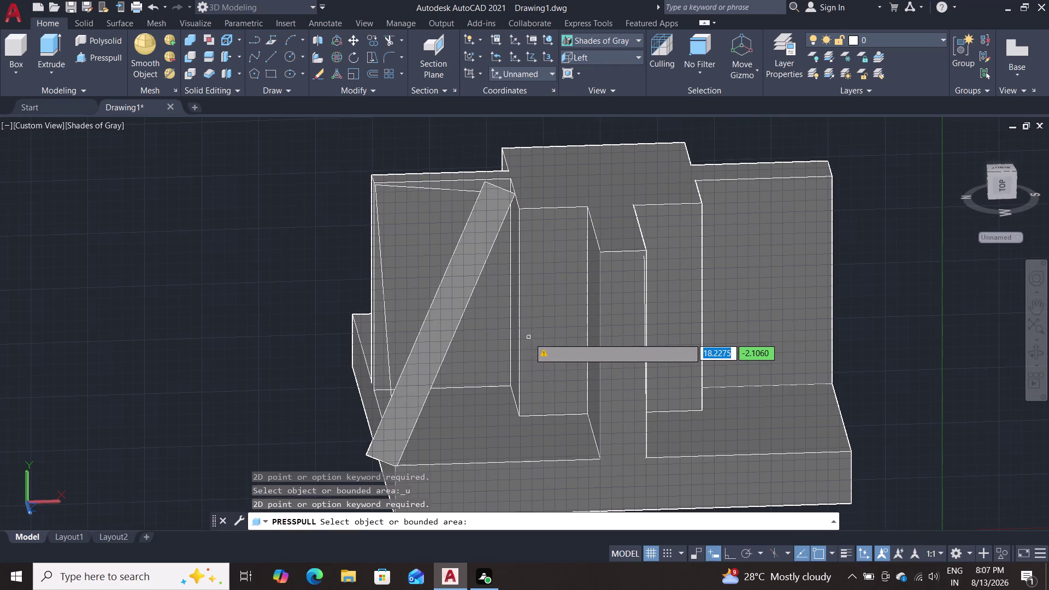
key(ctrl+z)
key(Escape)
key(grave)
key(ctrl+z)
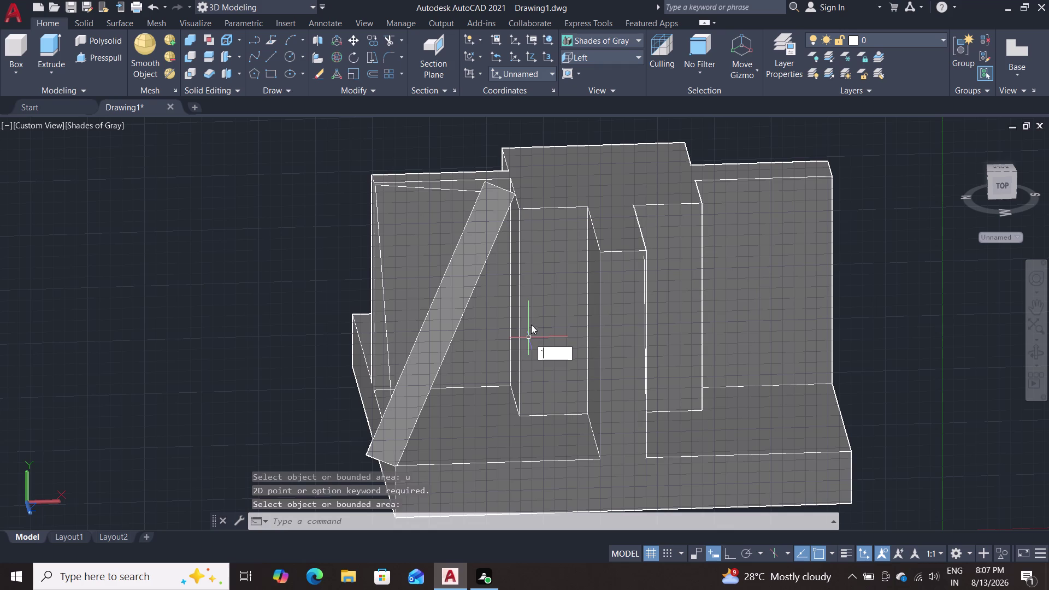
key(Escape)
key(ctrl+z)
key(ctrl+z)
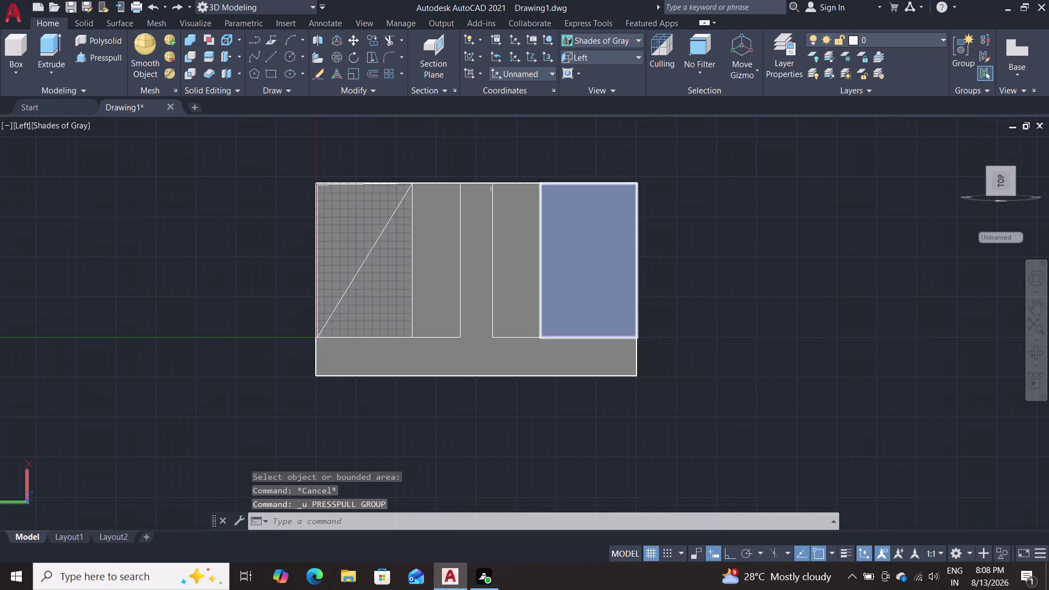
Pan and orbit the model into a 3D view from above.
scroll(up, 3)
middle_click(151, 284)
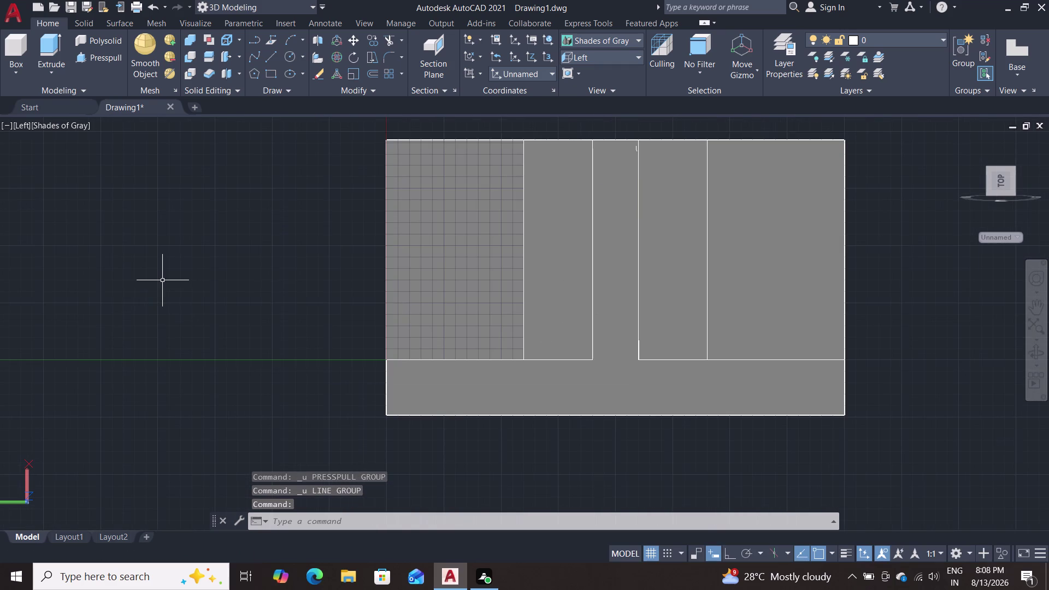
middle_drag(163, 281, 222, 404)
middle_drag(259, 278, 276, 318)
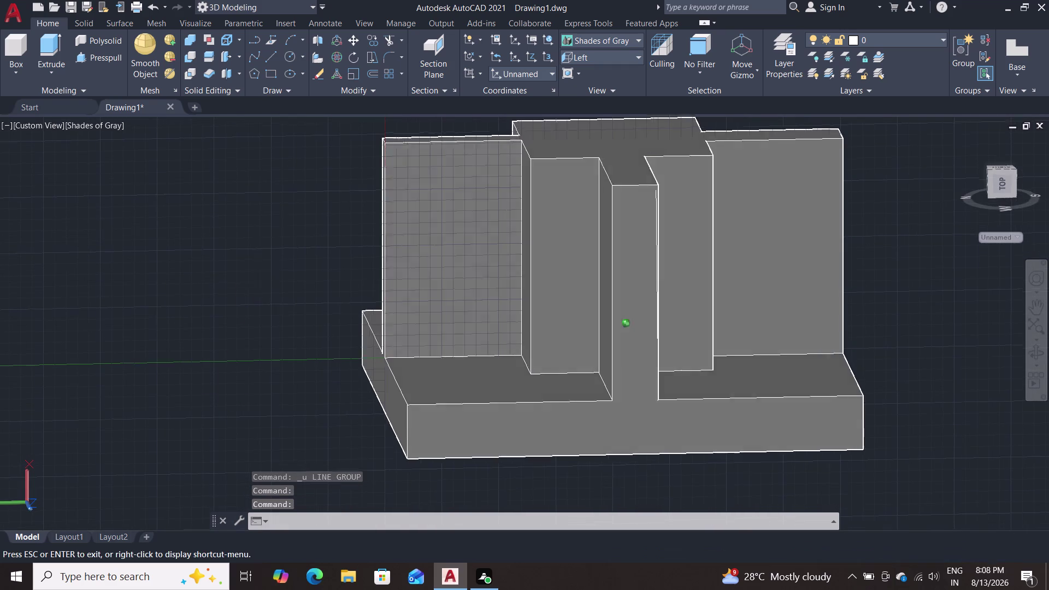
middle_drag(276, 318, 301, 353)
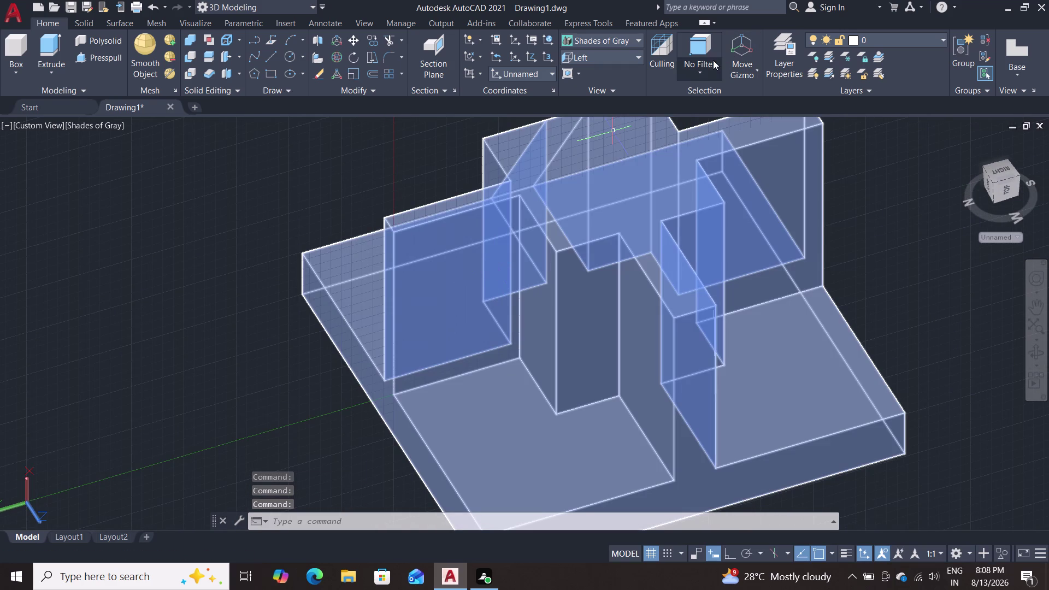
Switch to the Right preset view and orbit to face the slanted gusset side.
click(634, 56)
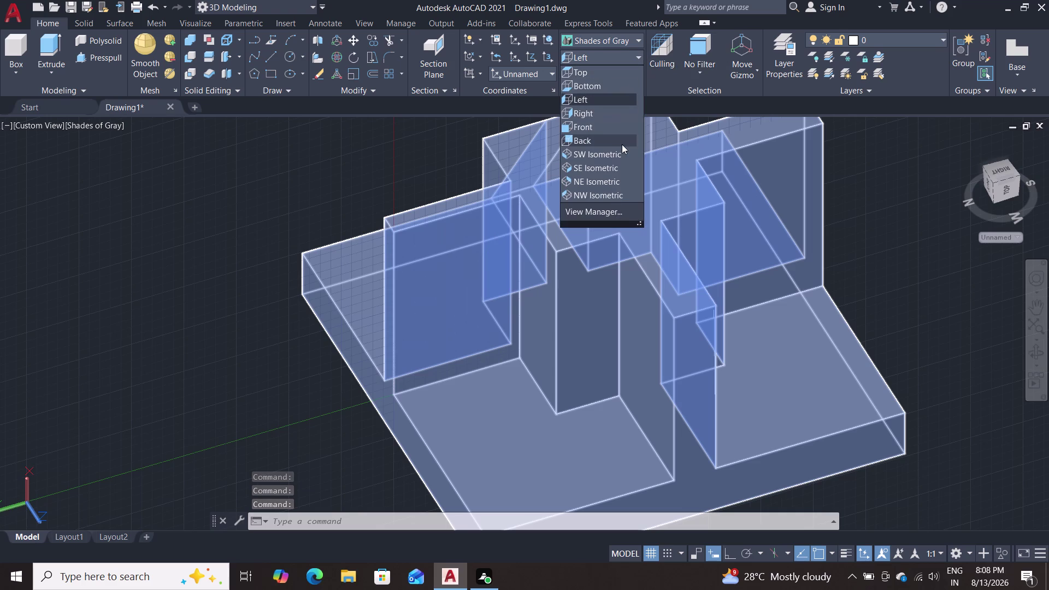
click(614, 113)
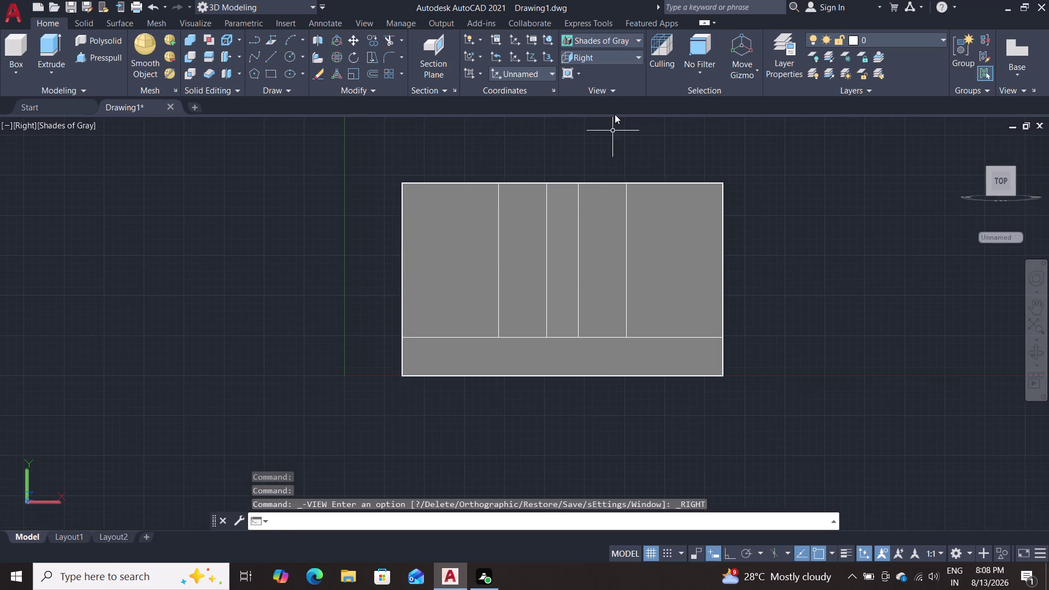
middle_drag(337, 200, 379, 267)
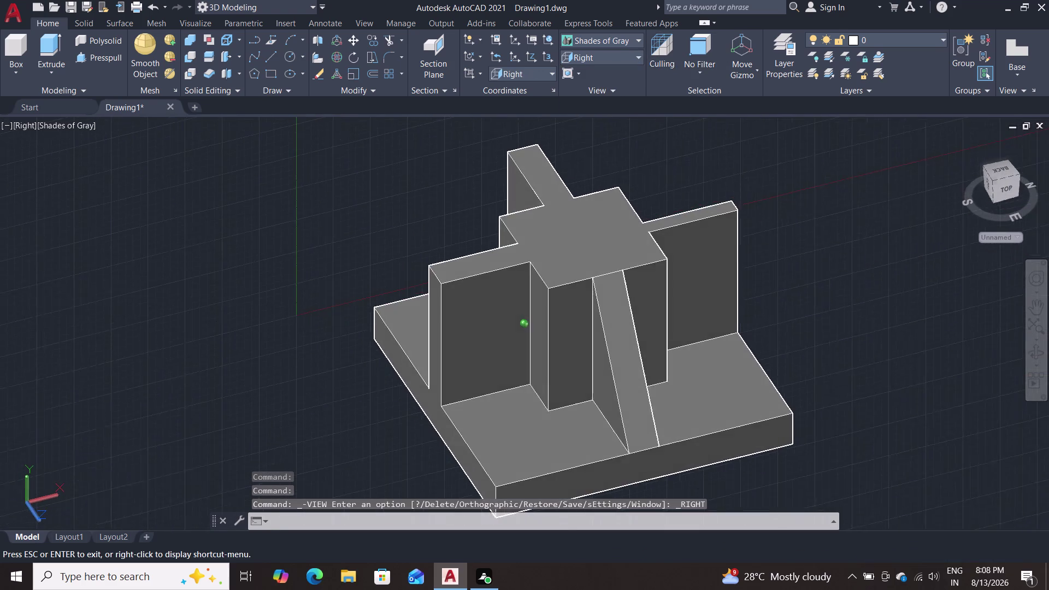
middle_drag(379, 267, 381, 262)
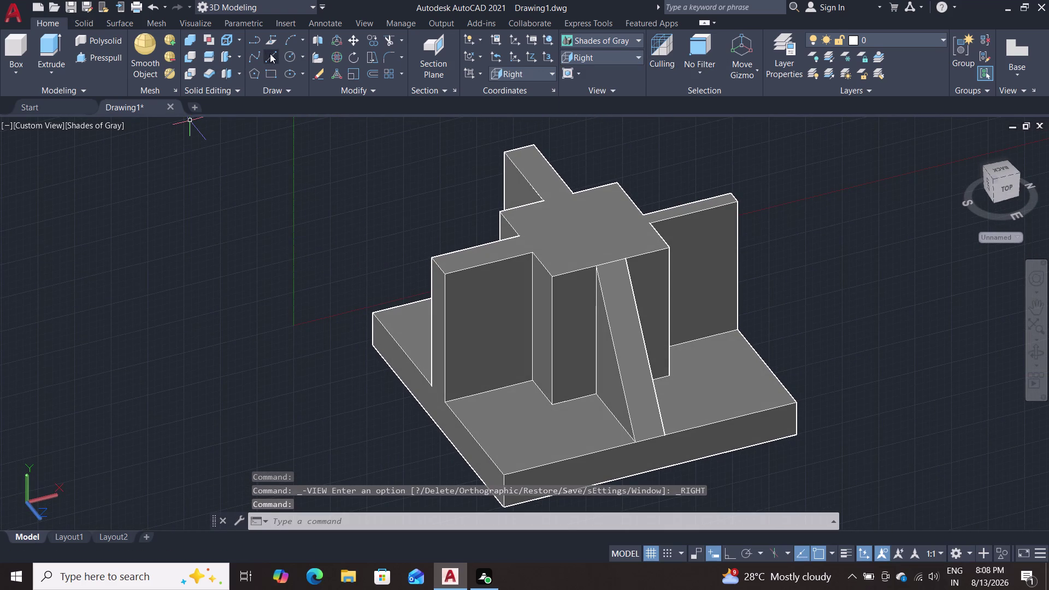
click(269, 54)
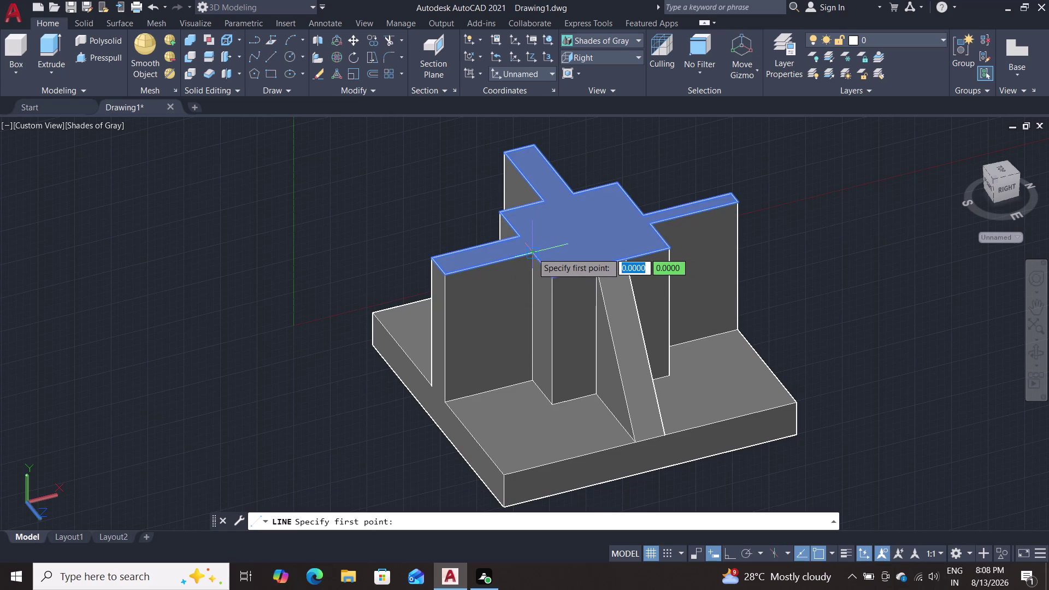
Start a line outline at the wall's top corner and bring it to the bottom of the face.
click(533, 252)
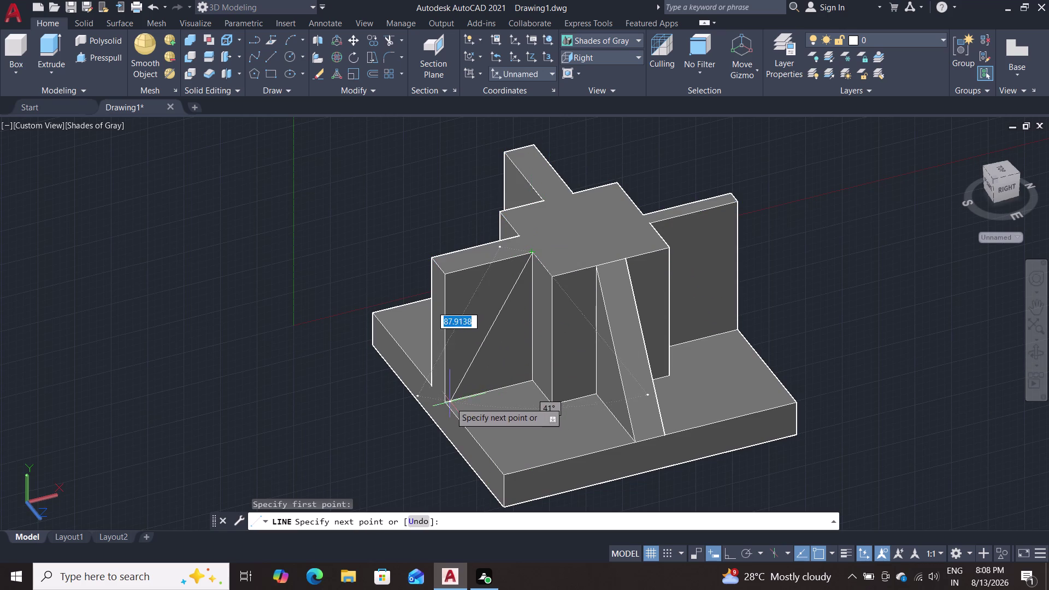
scroll(down, 3)
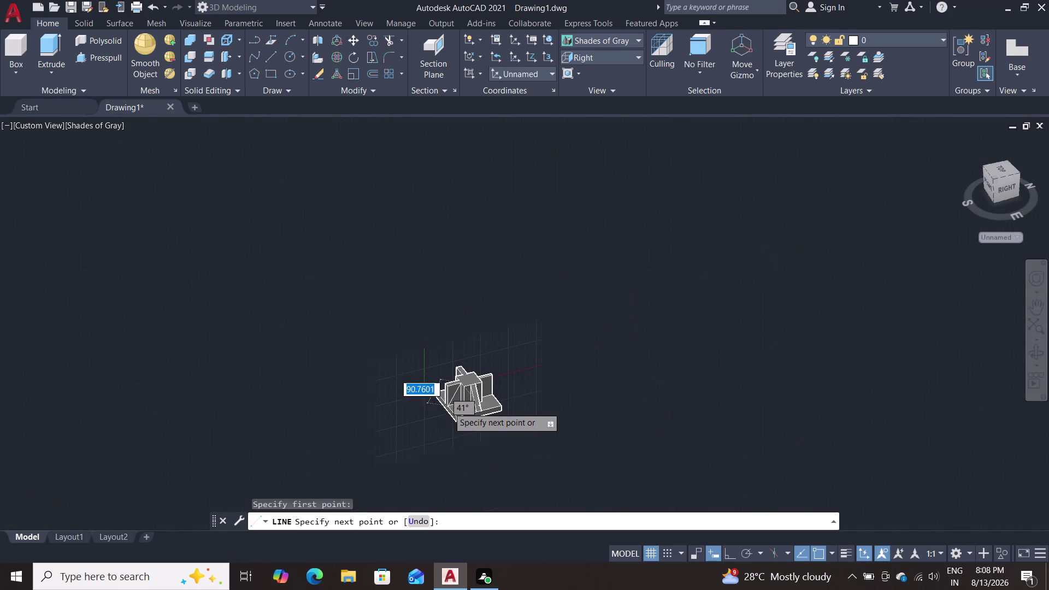
scroll(up, 3)
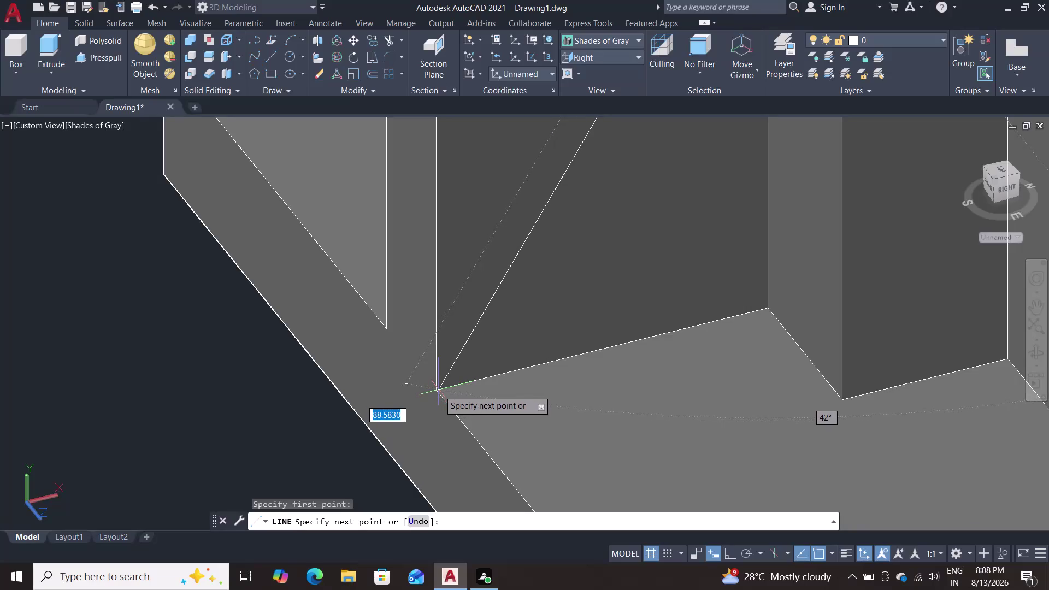
double_click(437, 389)
scroll(up, 3)
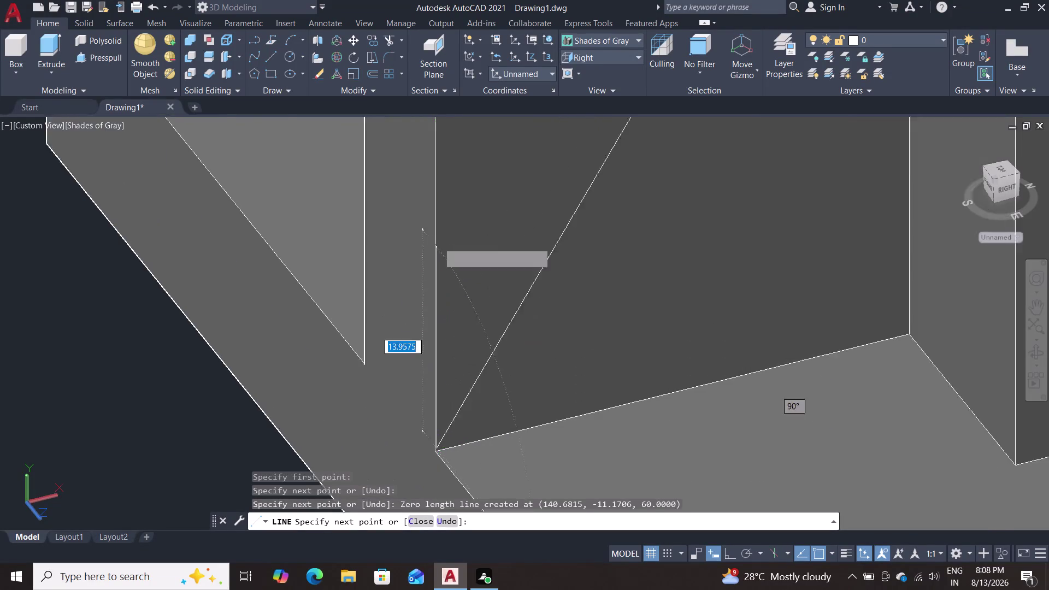
scroll(up, 3)
scroll(down, 3)
scroll(down, 3)
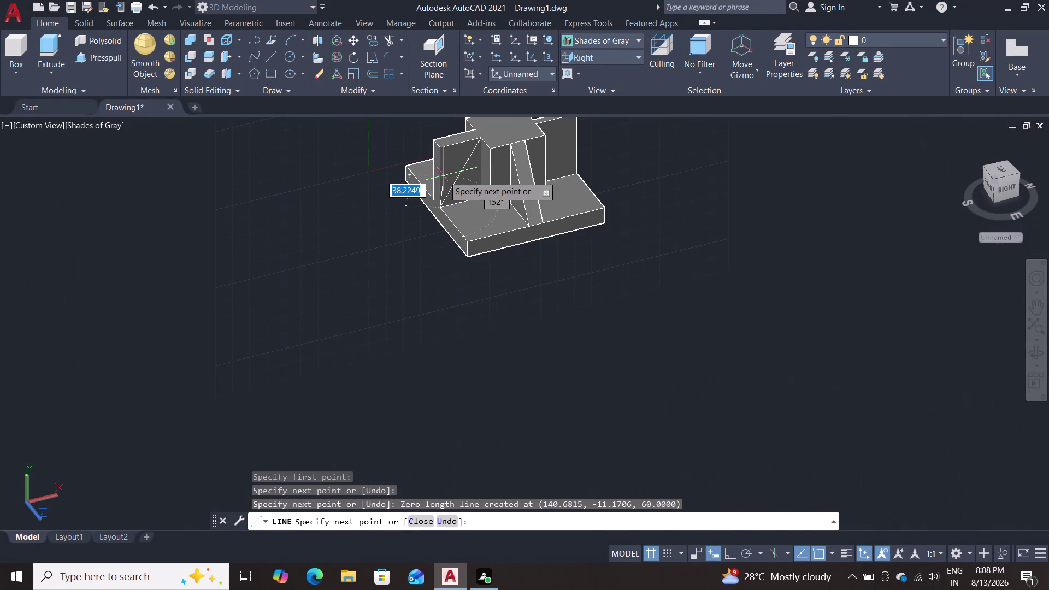
scroll(up, 3)
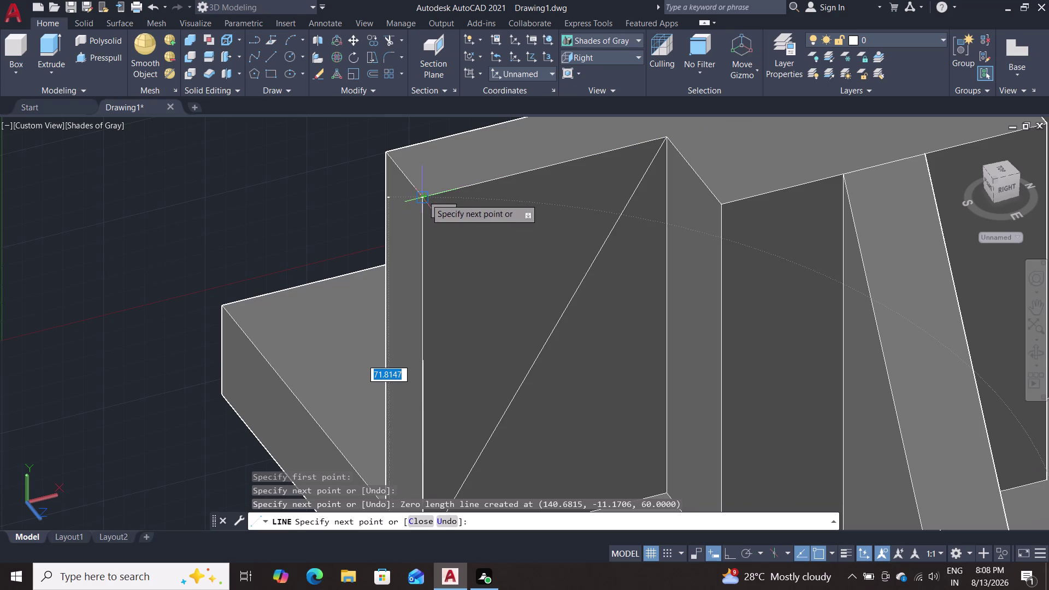
Add the top-left corner, close at the top-right corner, then cancel and undo.
click(426, 198)
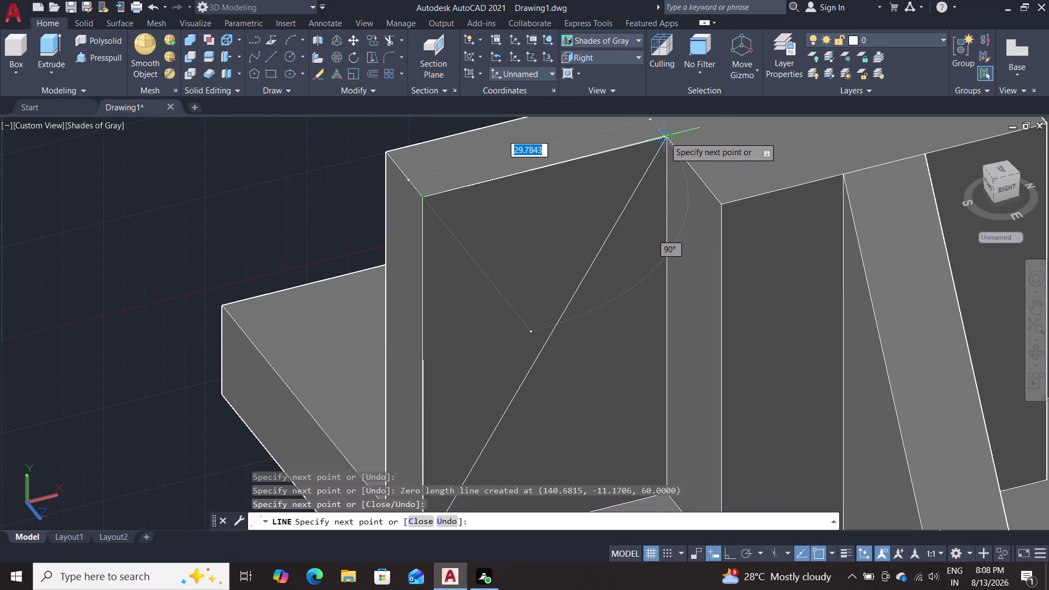
double_click(668, 138)
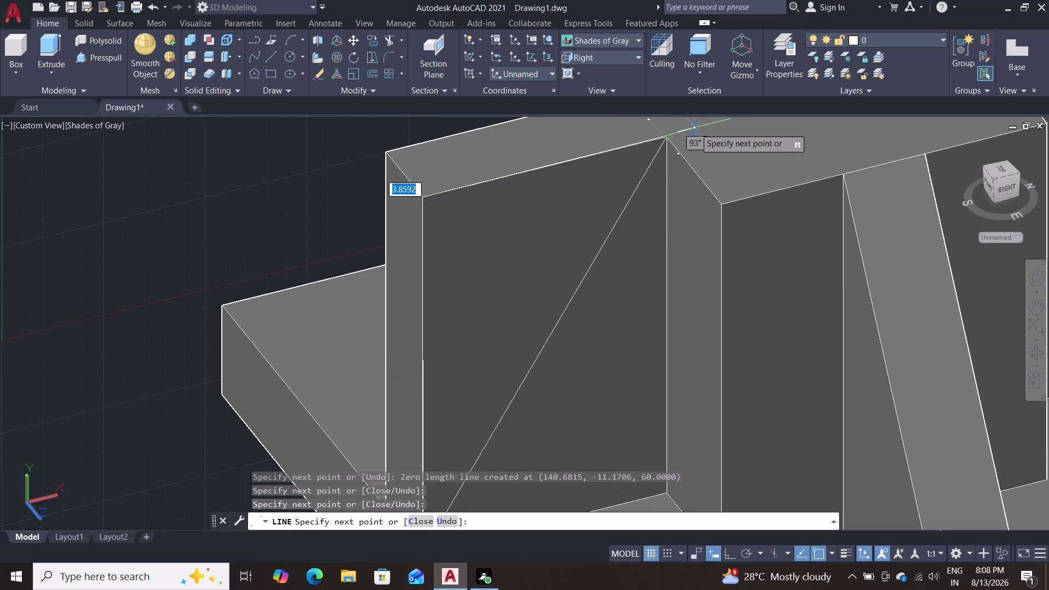
scroll(up, 3)
key(Escape)
scroll(down, 3)
scroll(down, 3)
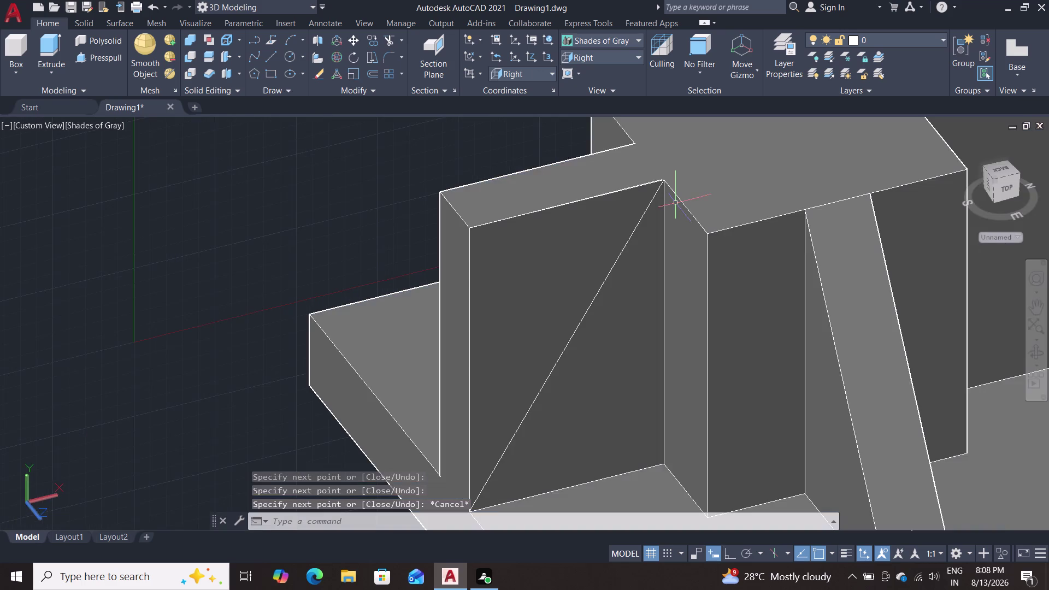
scroll(up, 3)
scroll(up, 3)
scroll(down, 3)
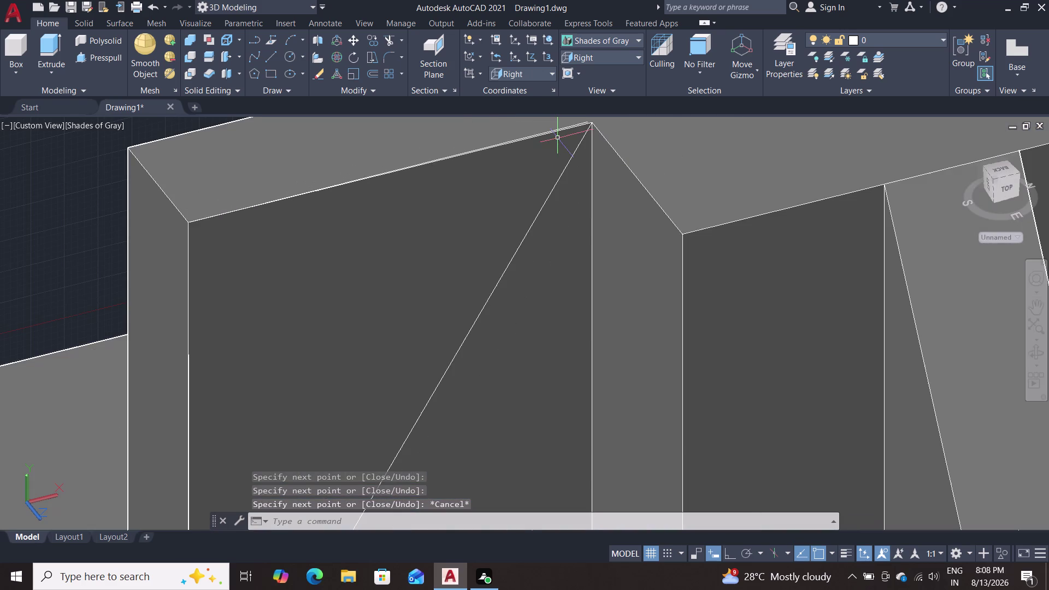
key(ctrl+z)
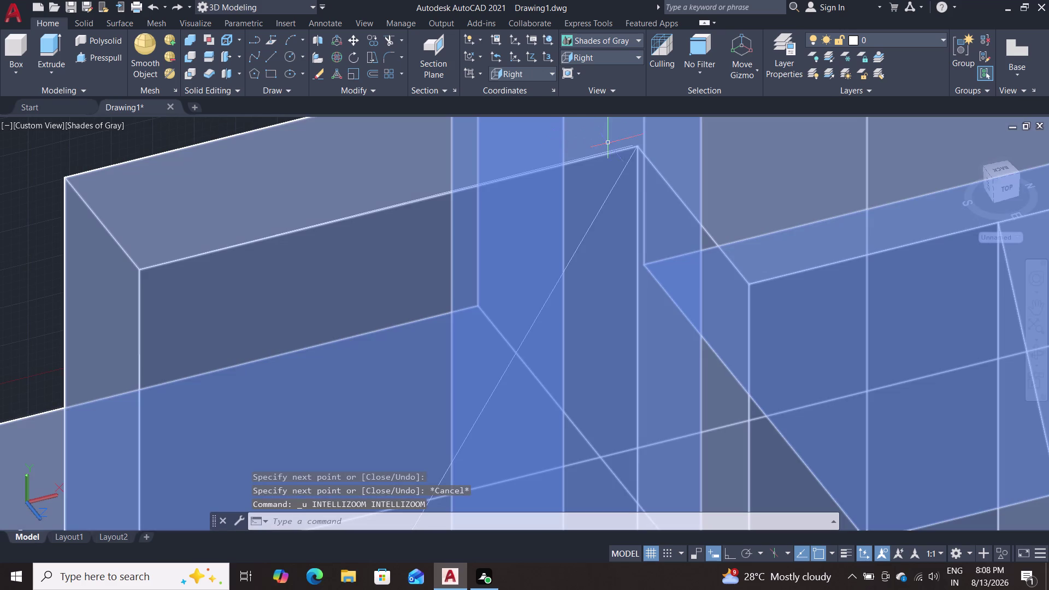
Undo the last drawn line and reapply the Shades of Gray visual style.
key(ctrl+z)
scroll(up, 3)
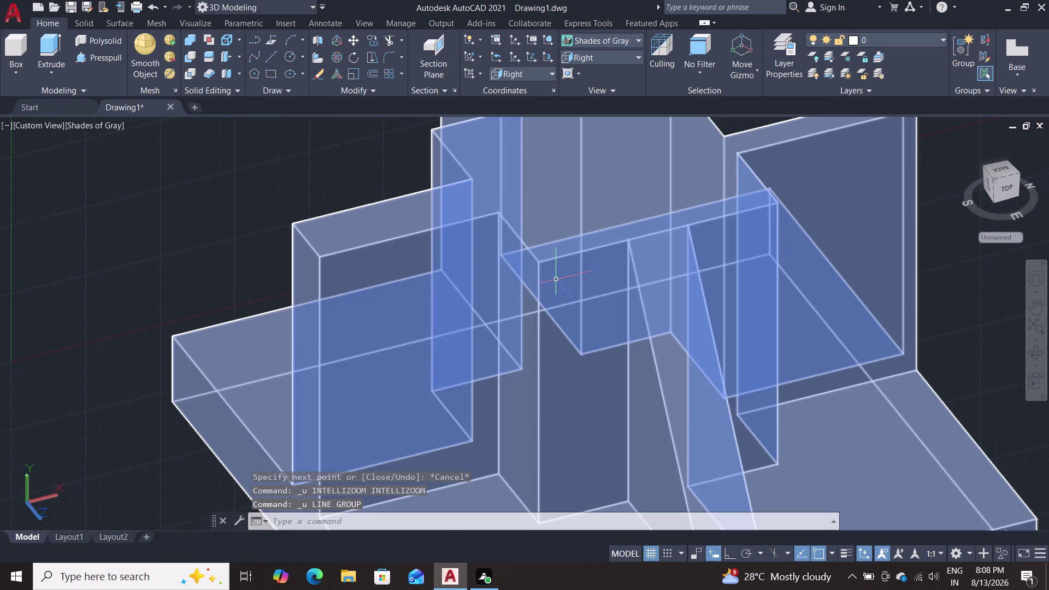
double_click(93, 124)
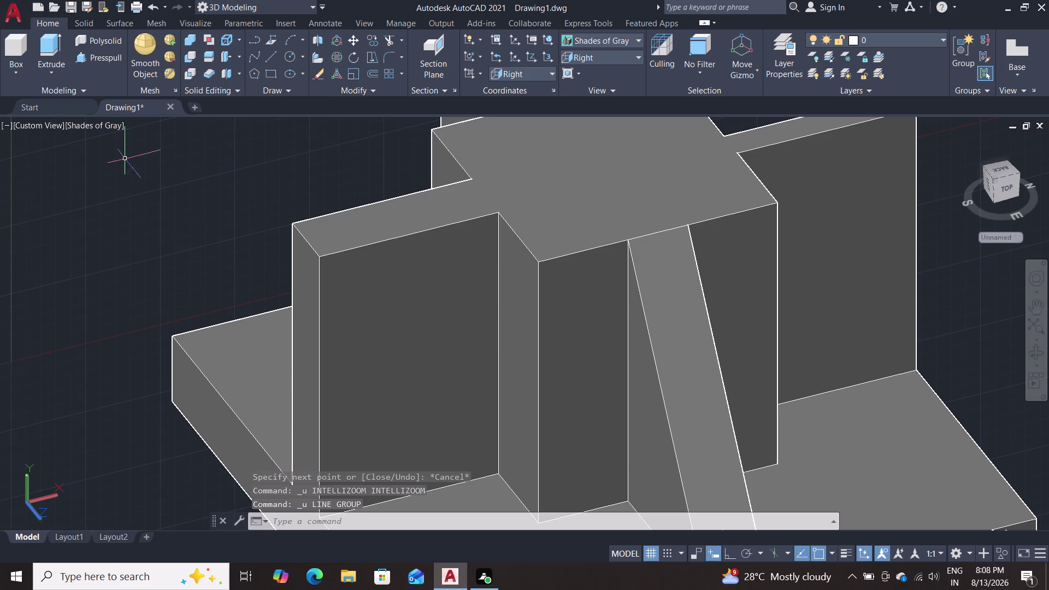
key(Escape)
click(113, 123)
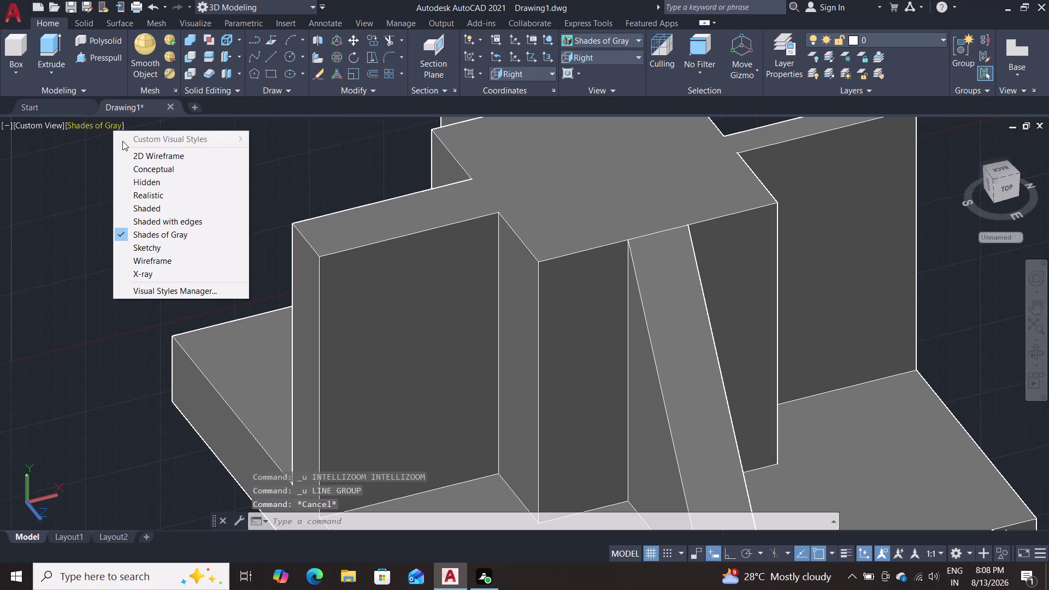
click(158, 233)
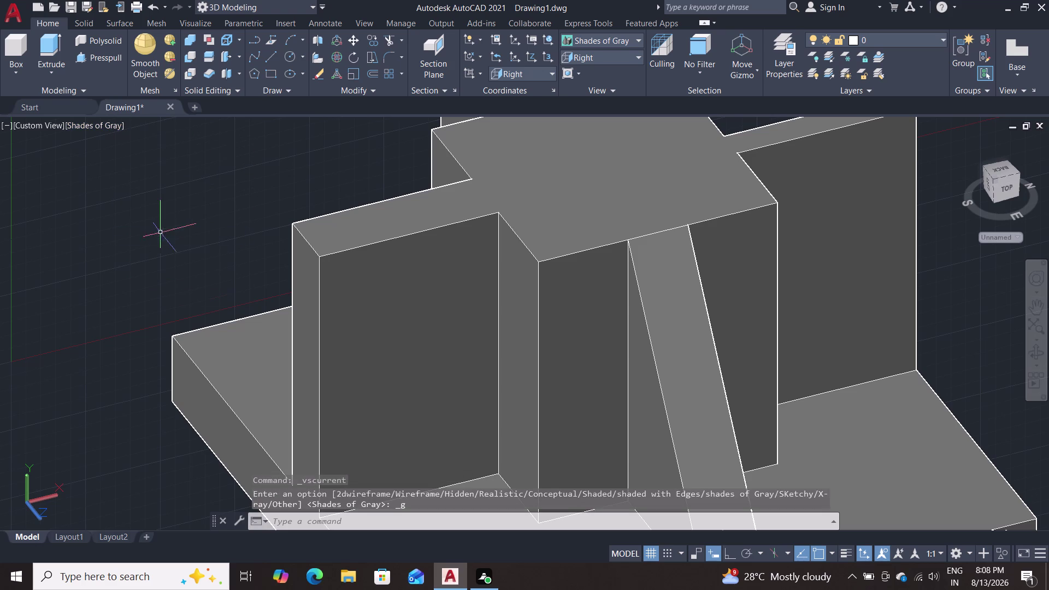
Pick a new style from the viewport Visual Styles list to show 2D Wireframe.
key(Escape)
click(110, 125)
click(139, 150)
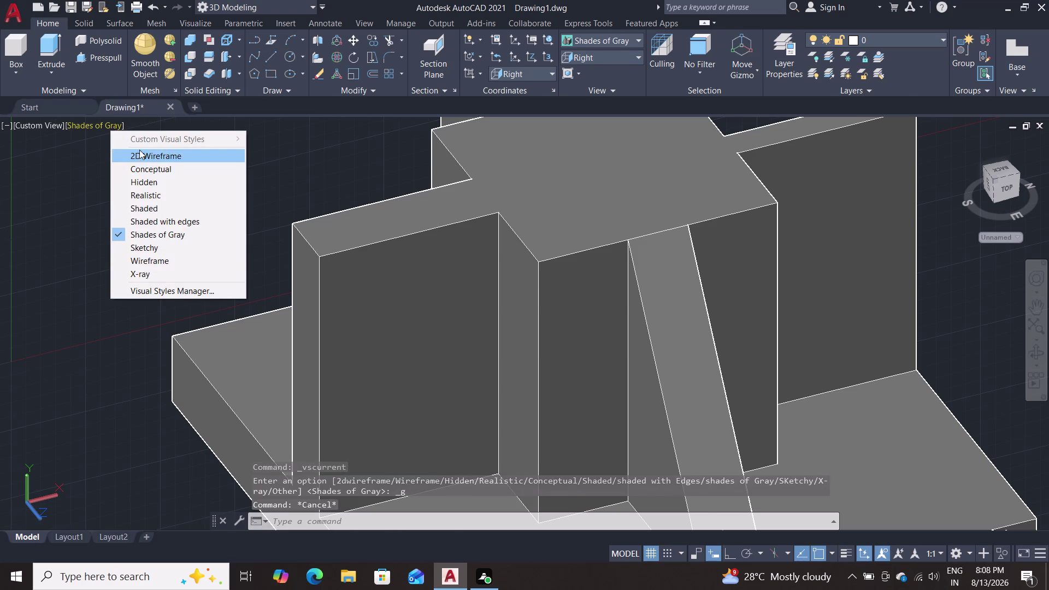
click(270, 52)
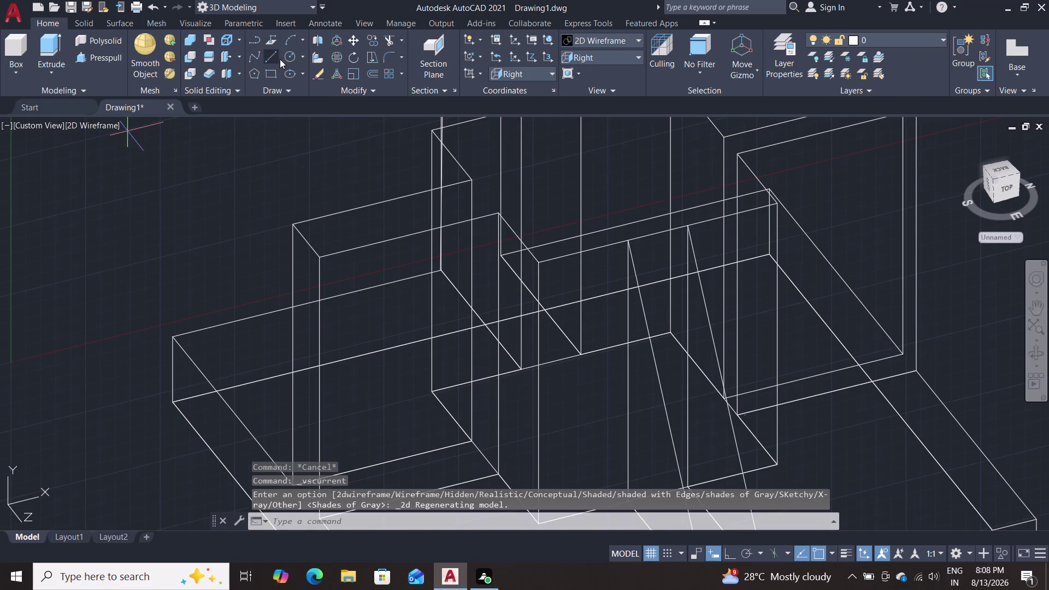
scroll(down, 3)
Place the left wall outline's corners: first point, next point, bottom edge, then back up.
scroll(up, 3)
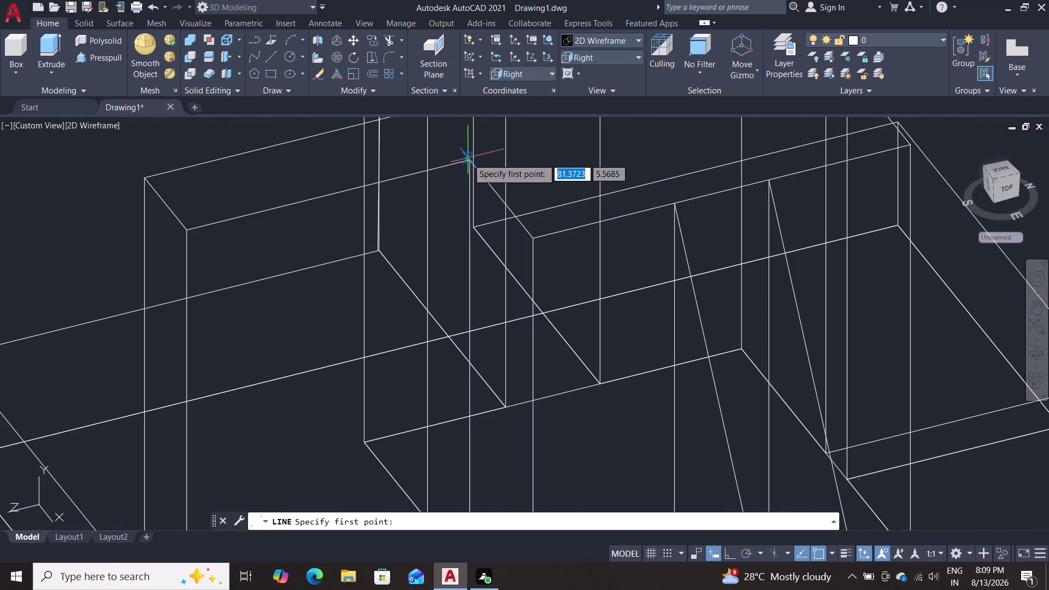
double_click(467, 159)
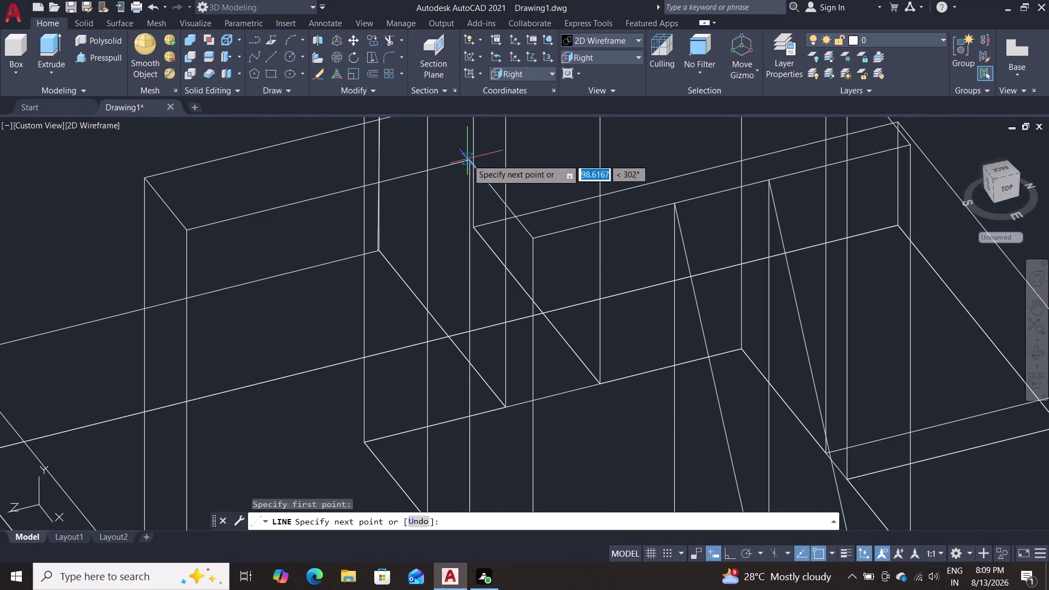
click(184, 229)
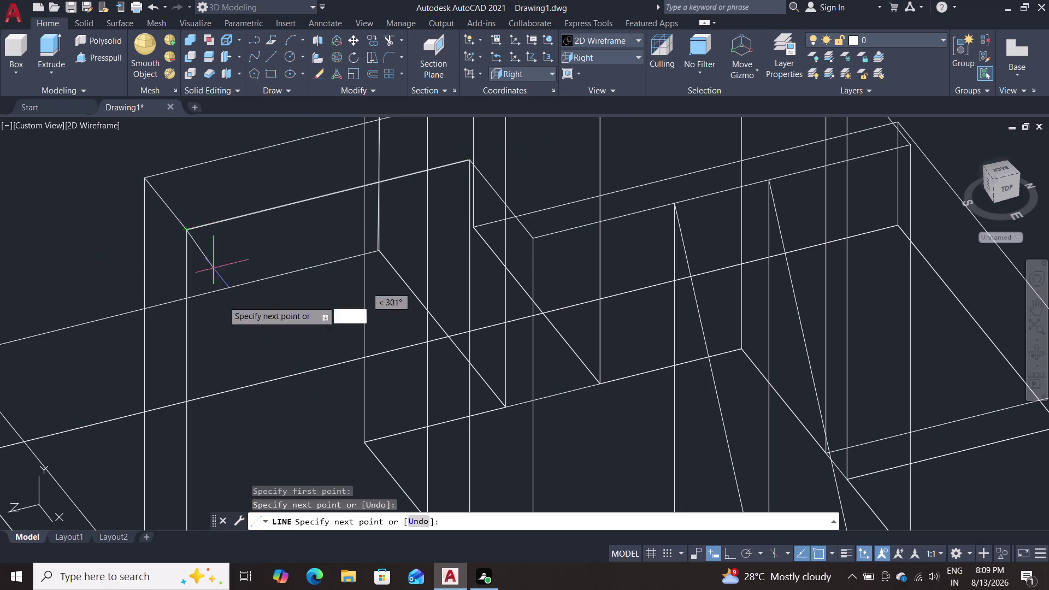
scroll(up, 3)
scroll(up, 3)
scroll(down, 3)
scroll(up, 3)
scroll(down, 3)
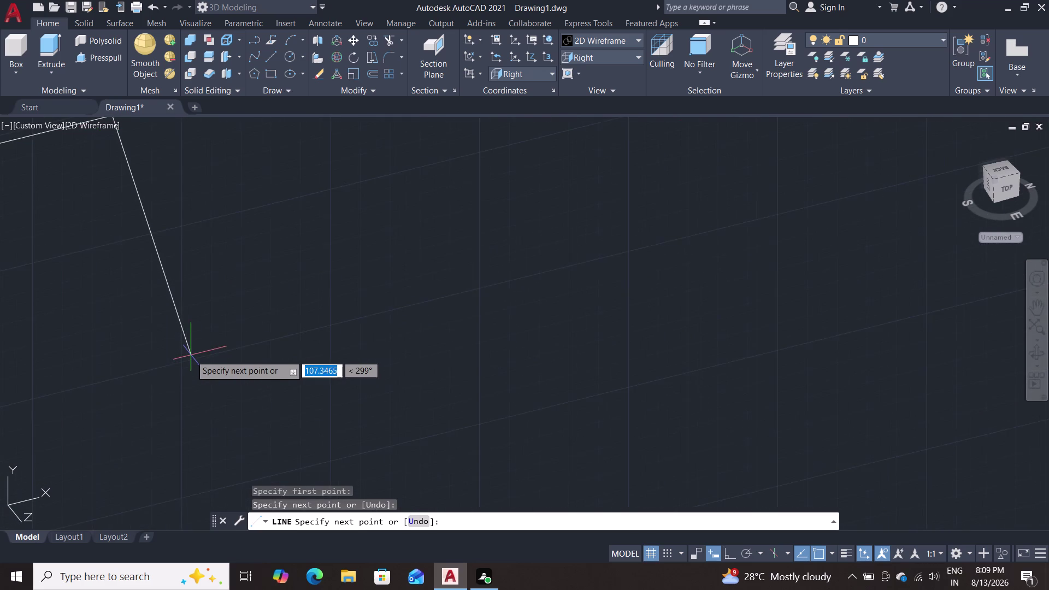
scroll(down, 3)
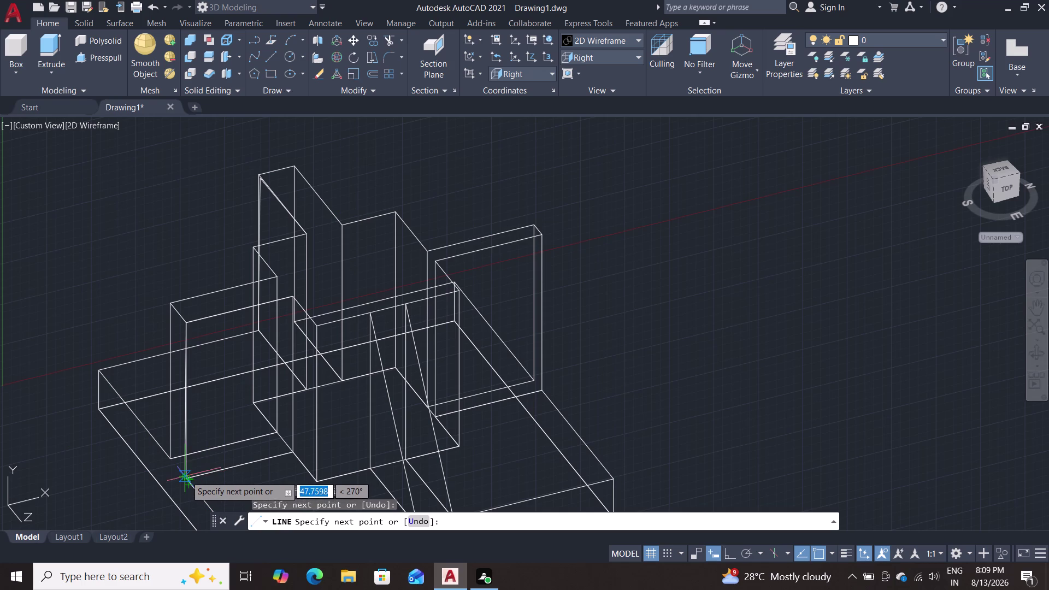
click(184, 477)
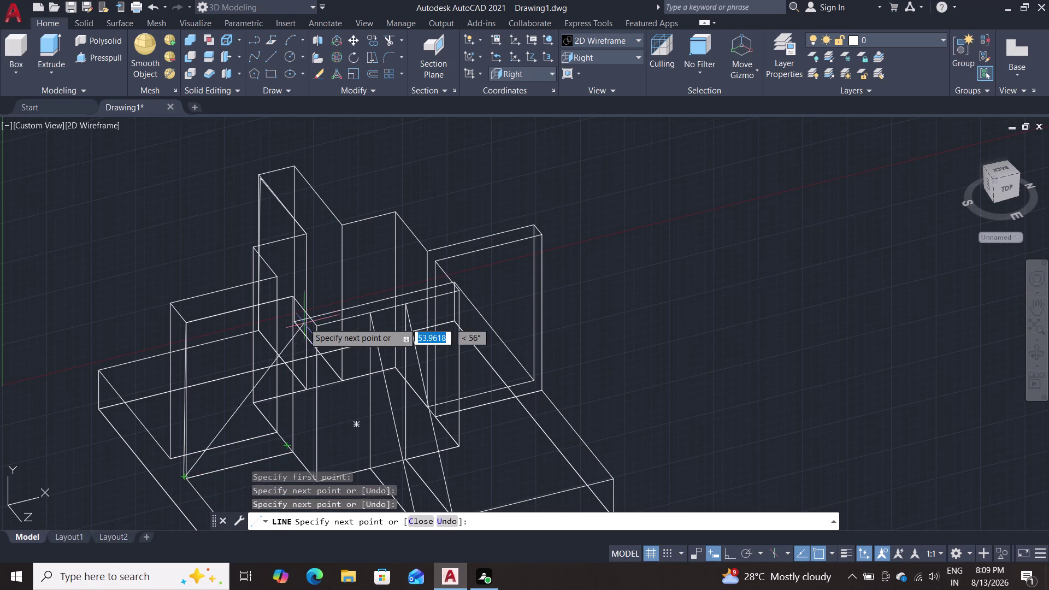
double_click(294, 301)
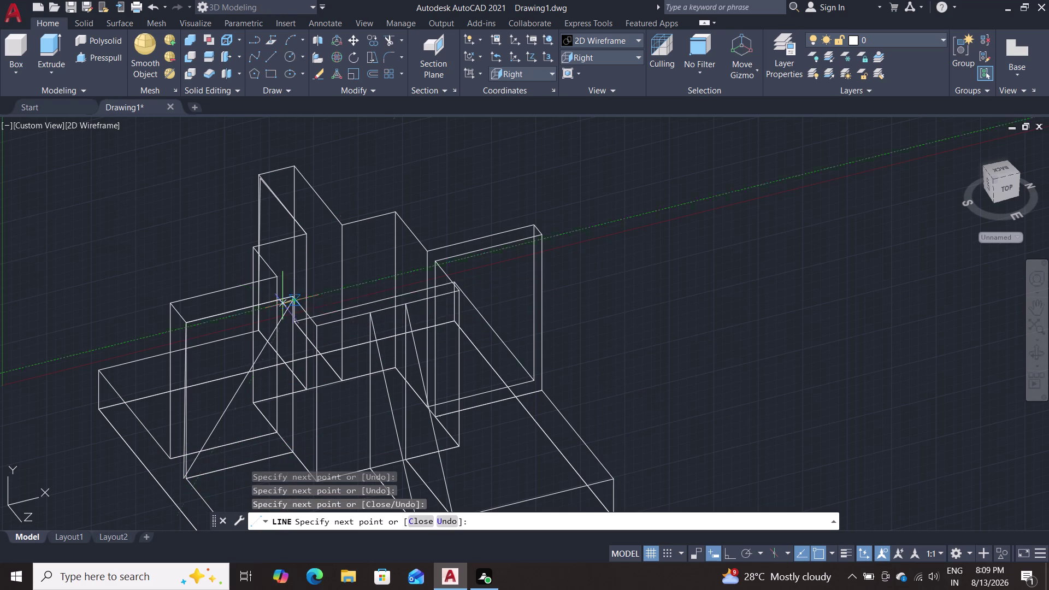
Undo the stray outline segment, snap to the wall's top corner, and end the line.
scroll(down, 3)
scroll(up, 3)
scroll(down, 3)
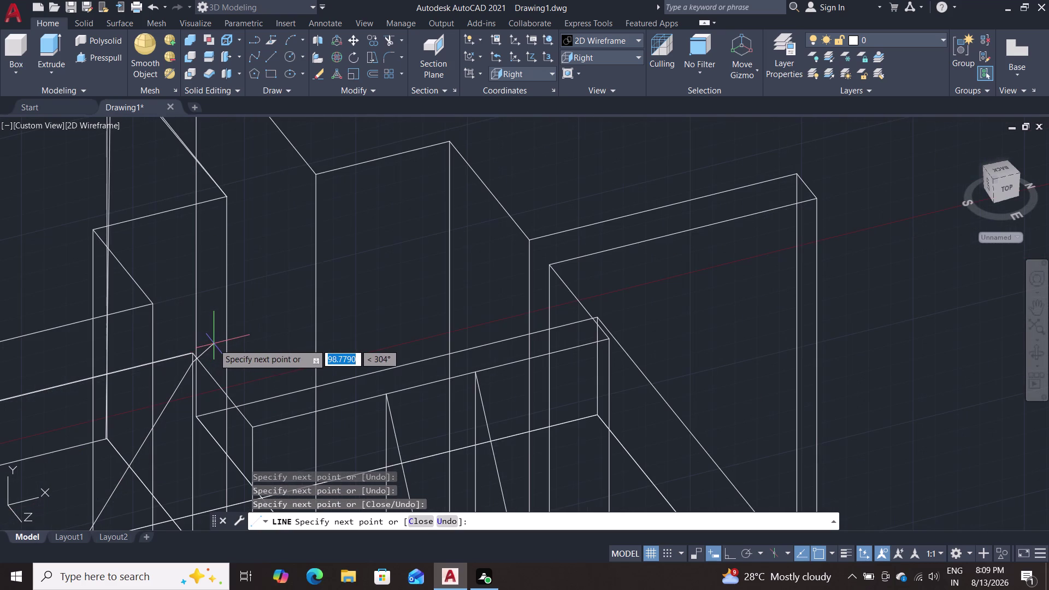
key(ctrl+z)
scroll(down, 3)
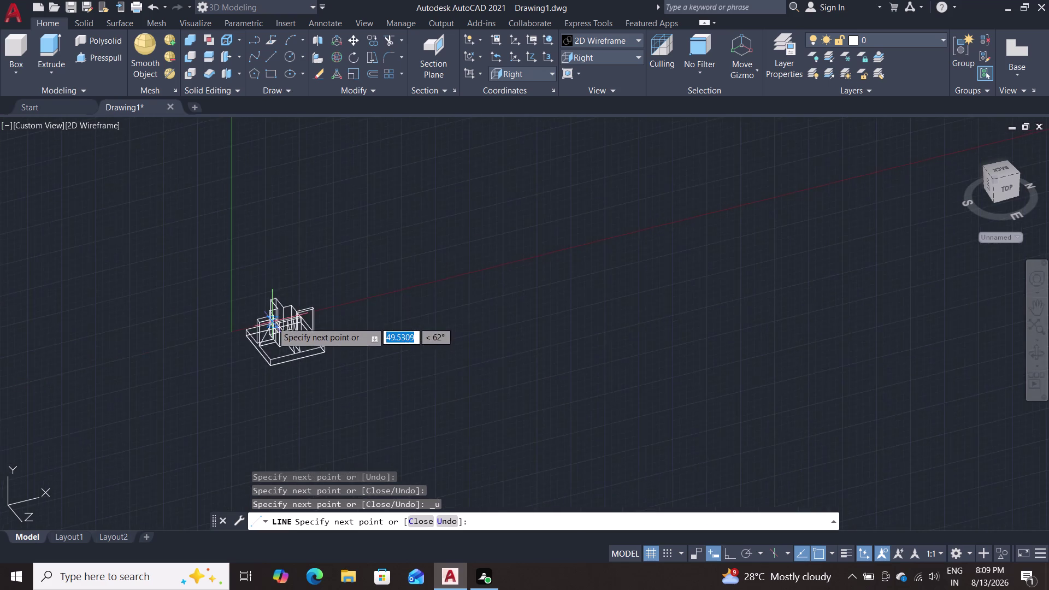
scroll(up, 3)
scroll(up, 3)
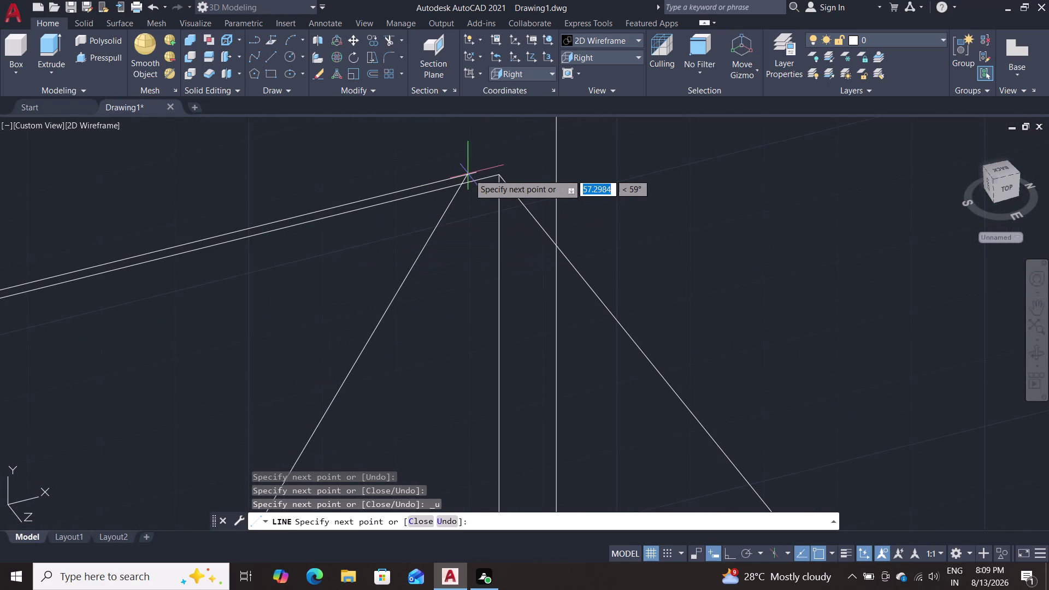
double_click(479, 170)
key(Escape)
scroll(up, 3)
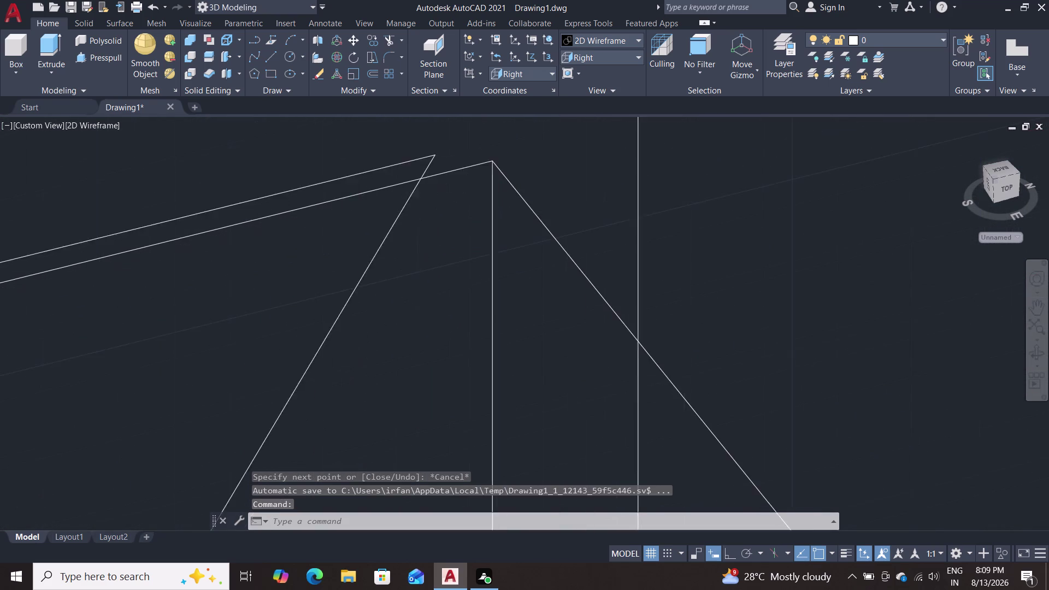
scroll(up, 3)
scroll(down, 3)
scroll(up, 3)
scroll(down, 3)
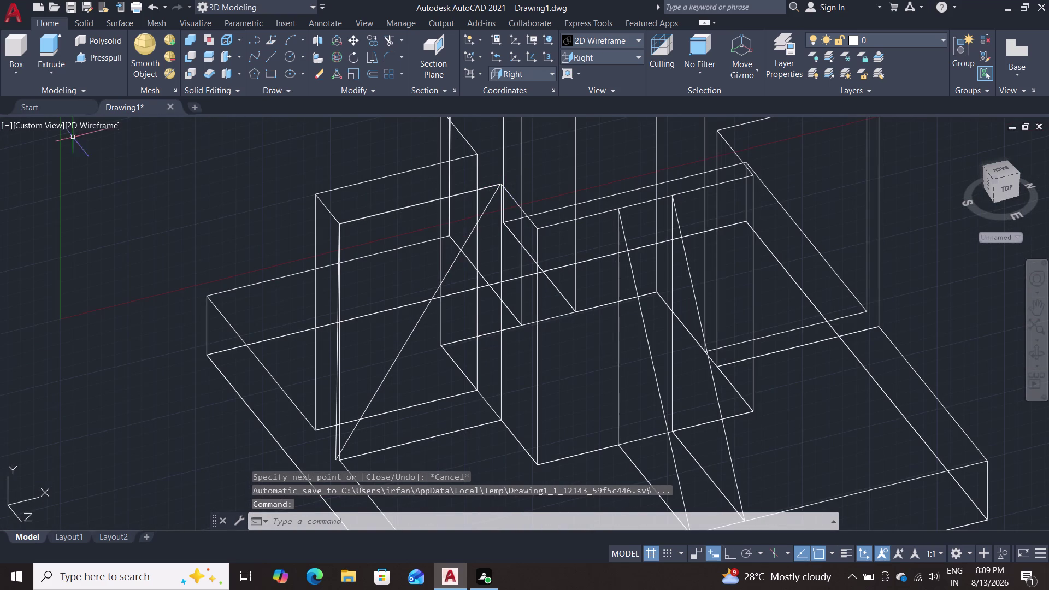
click(99, 125)
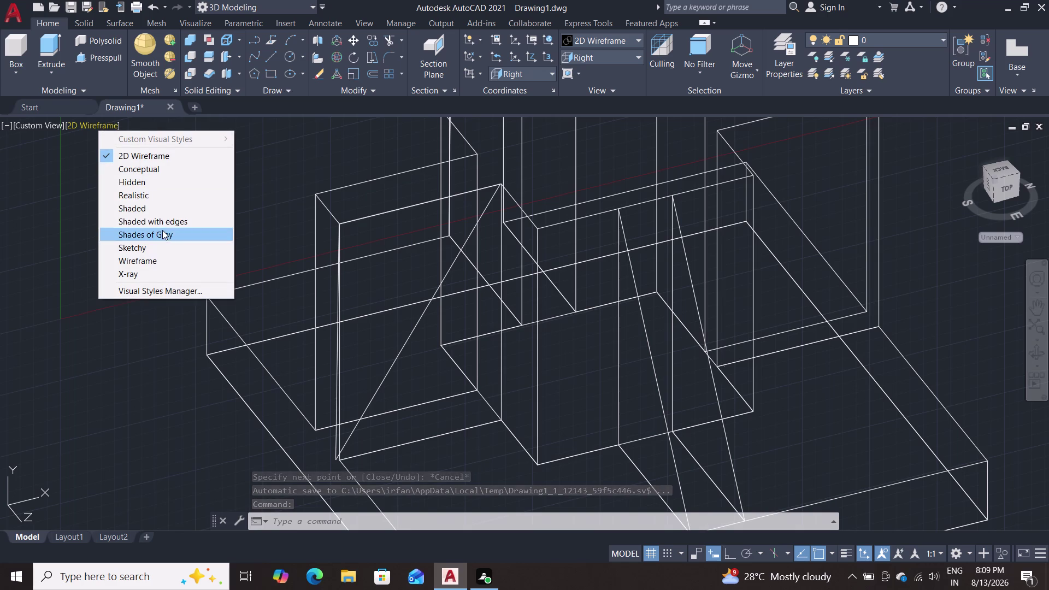
click(167, 233)
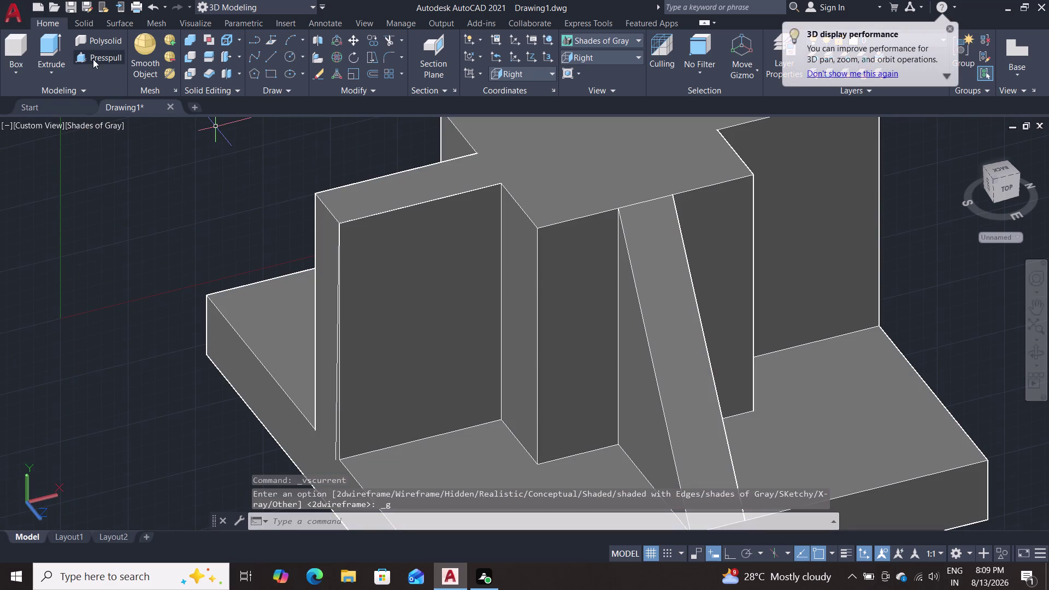
click(93, 58)
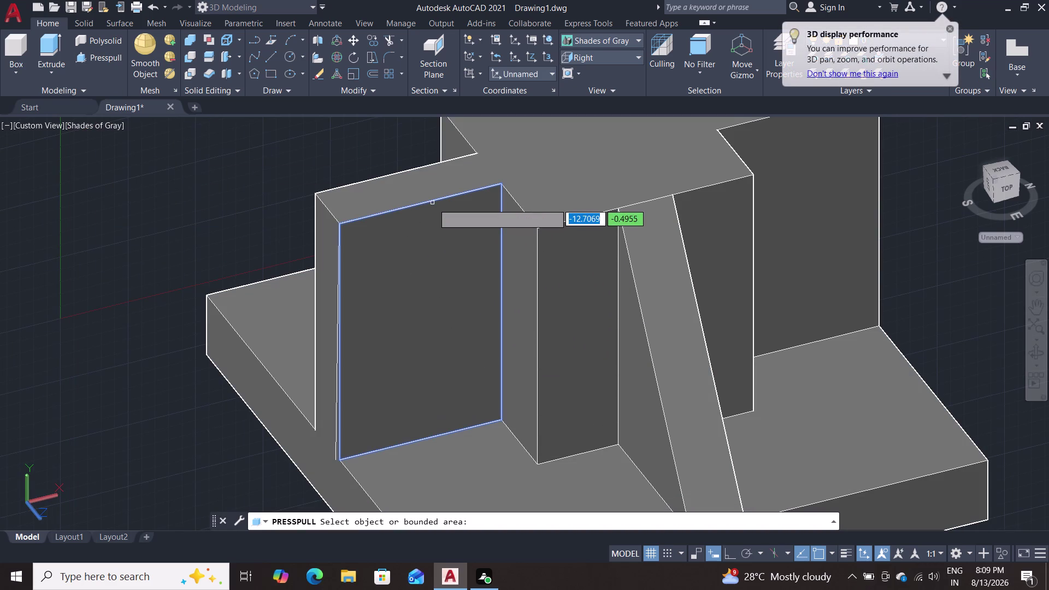
double_click(436, 216)
double_click(336, 199)
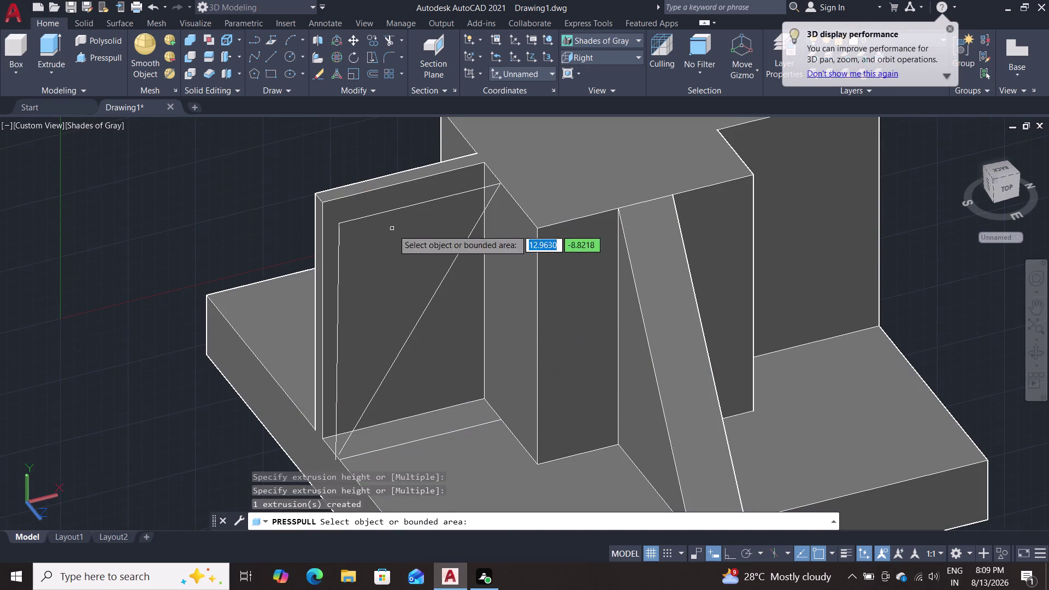
key(ctrl+z)
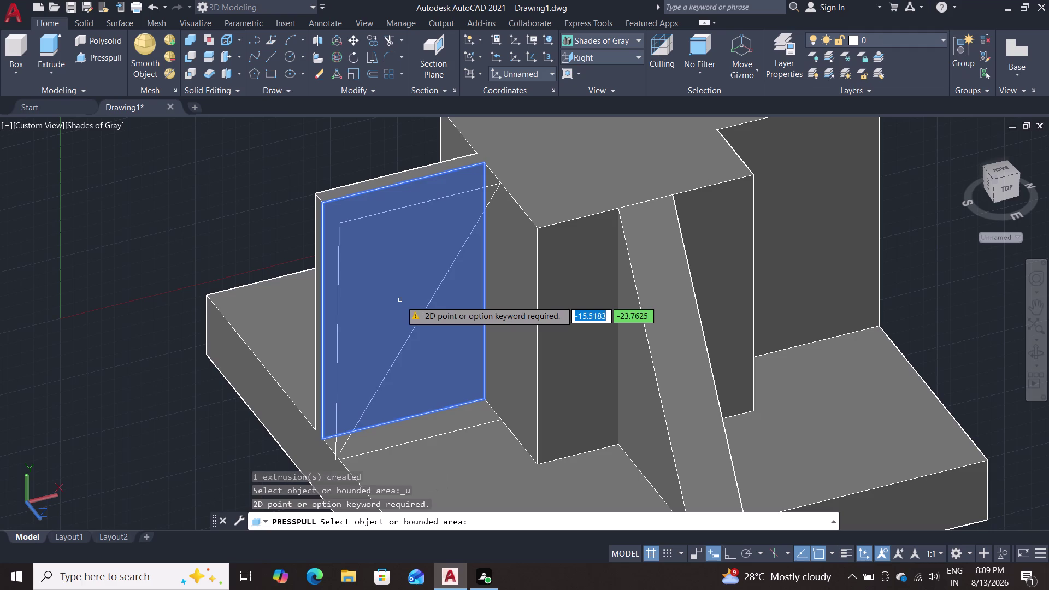
key(Escape)
key(ctrl+z)
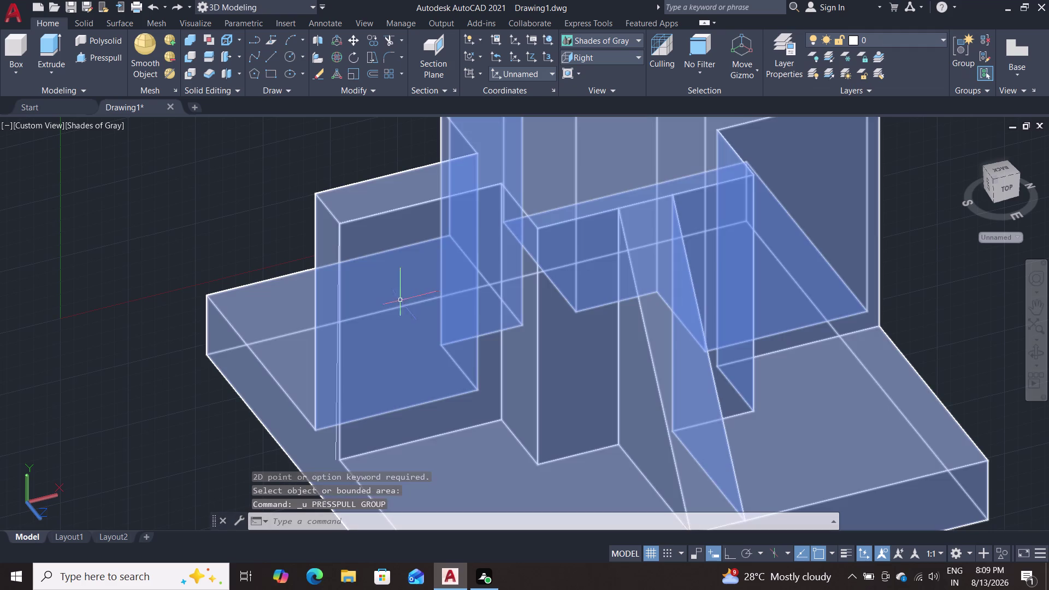
click(112, 124)
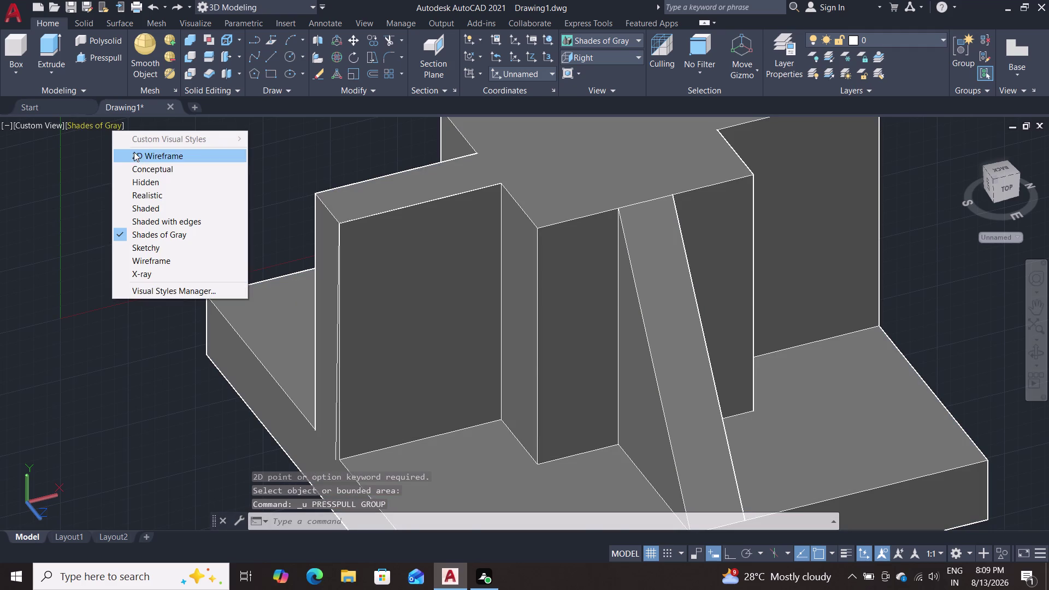
click(138, 154)
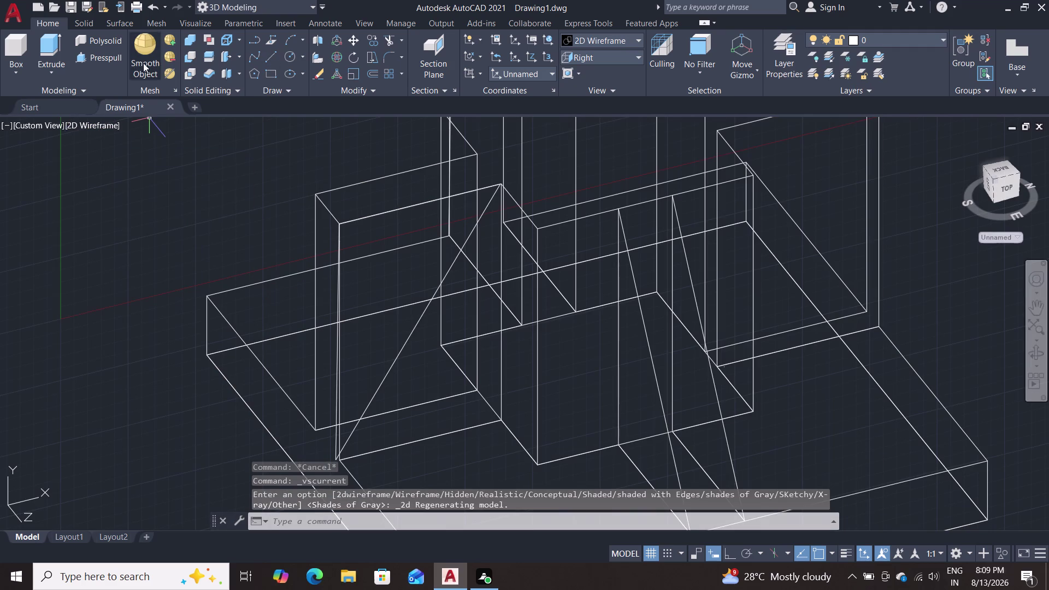
click(110, 57)
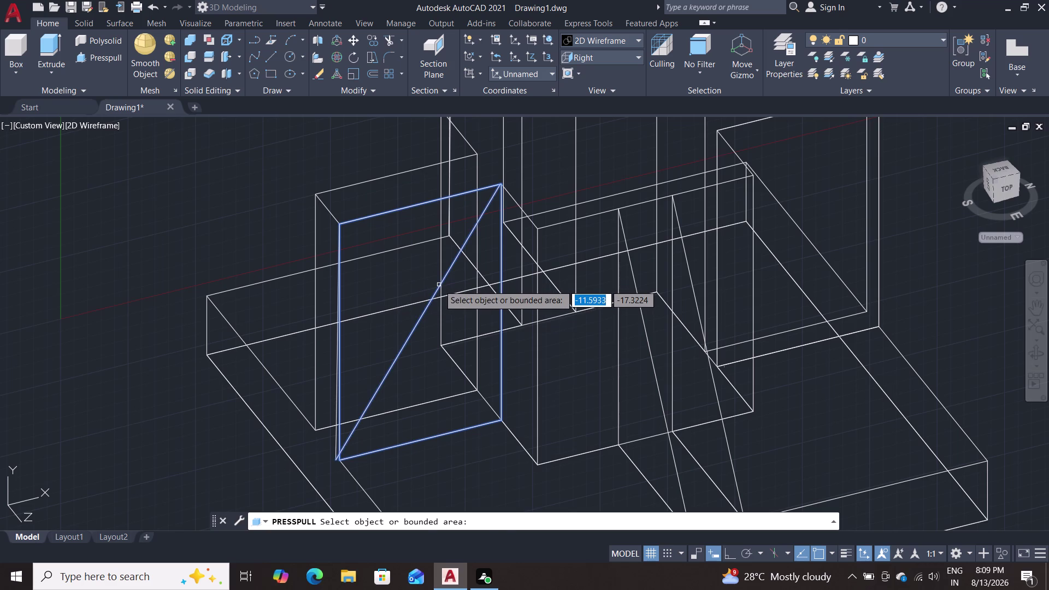
drag(439, 285, 432, 281)
key(Escape)
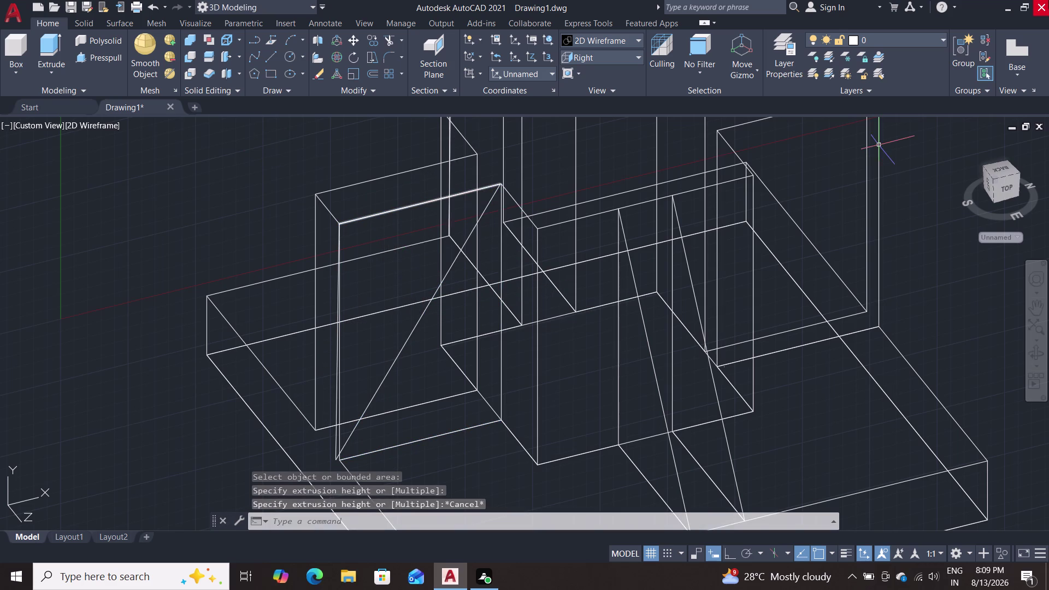
key(Escape)
key(Escape)
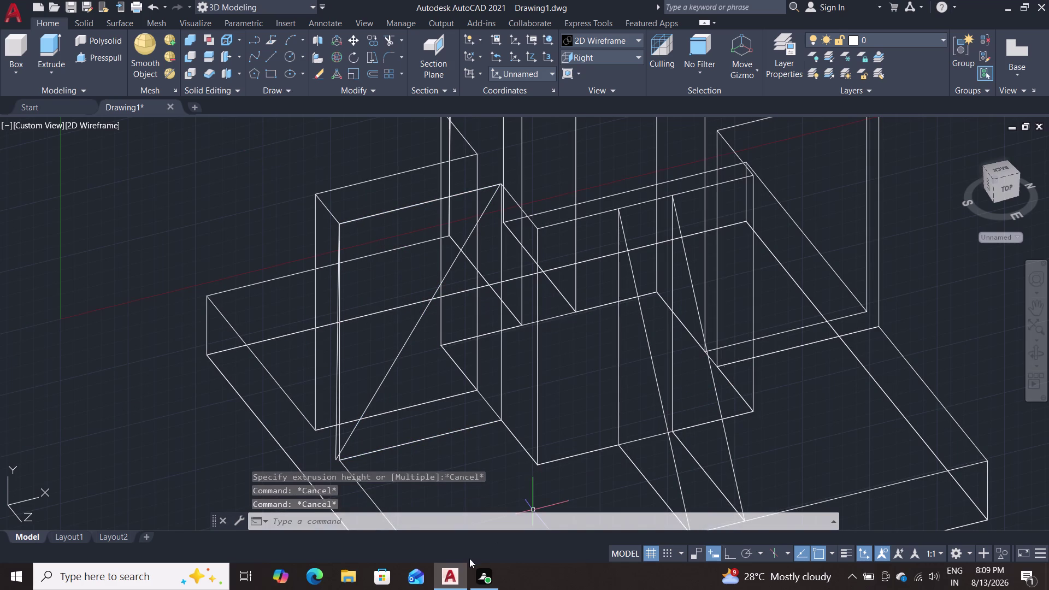